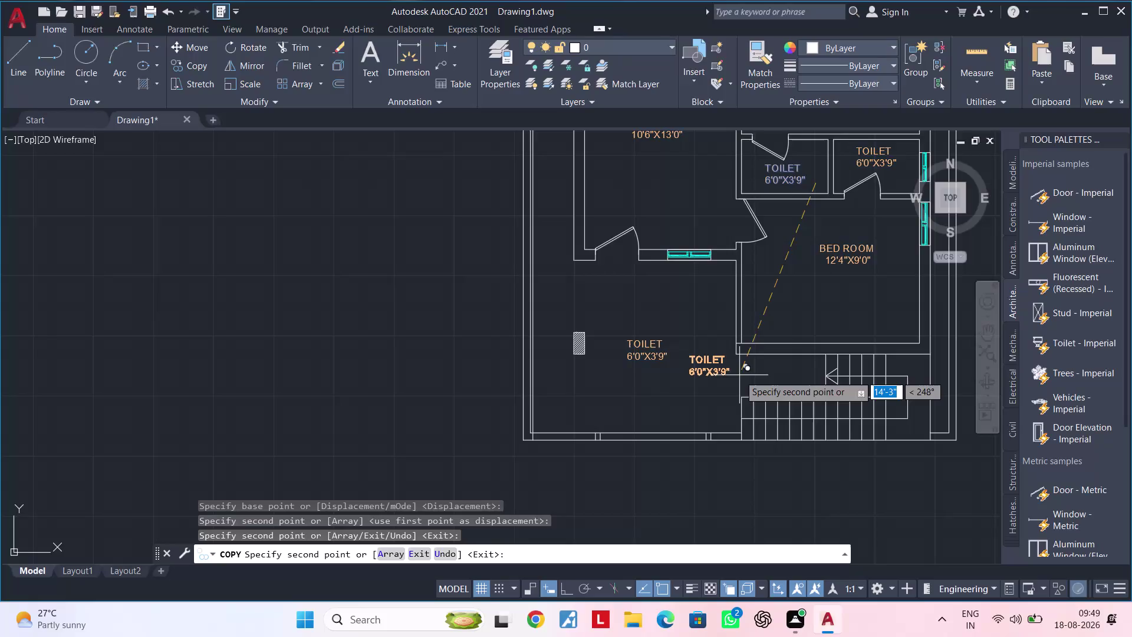
Place the copied TOILET label near the bottom wall of the plan.
scroll(up, 3)
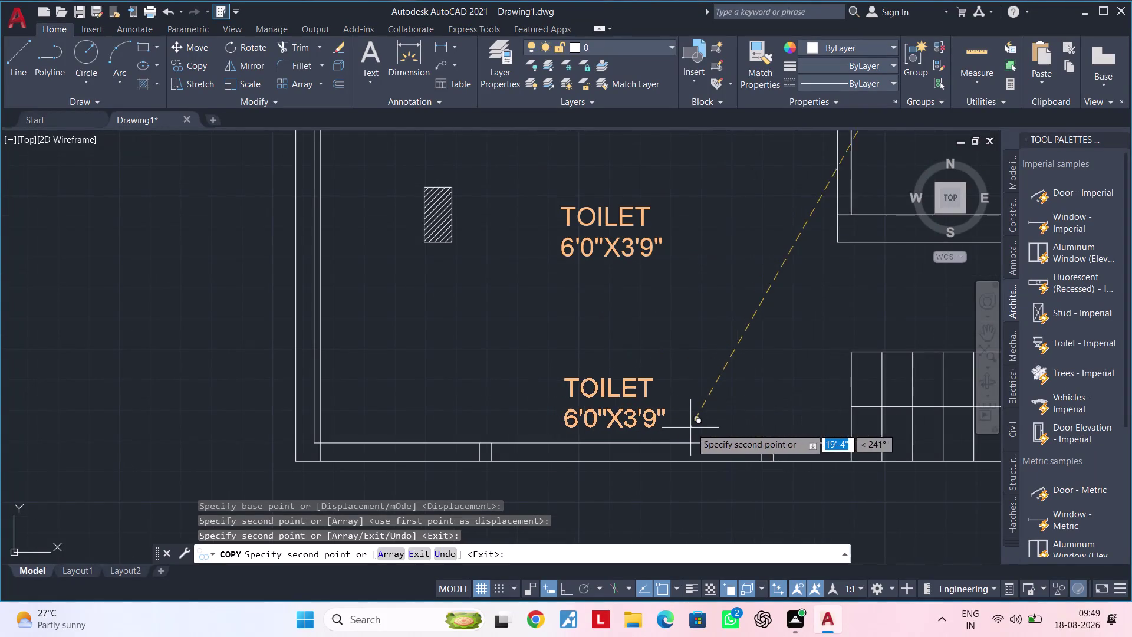
double_click(707, 463)
key(Escape)
key(Escape)
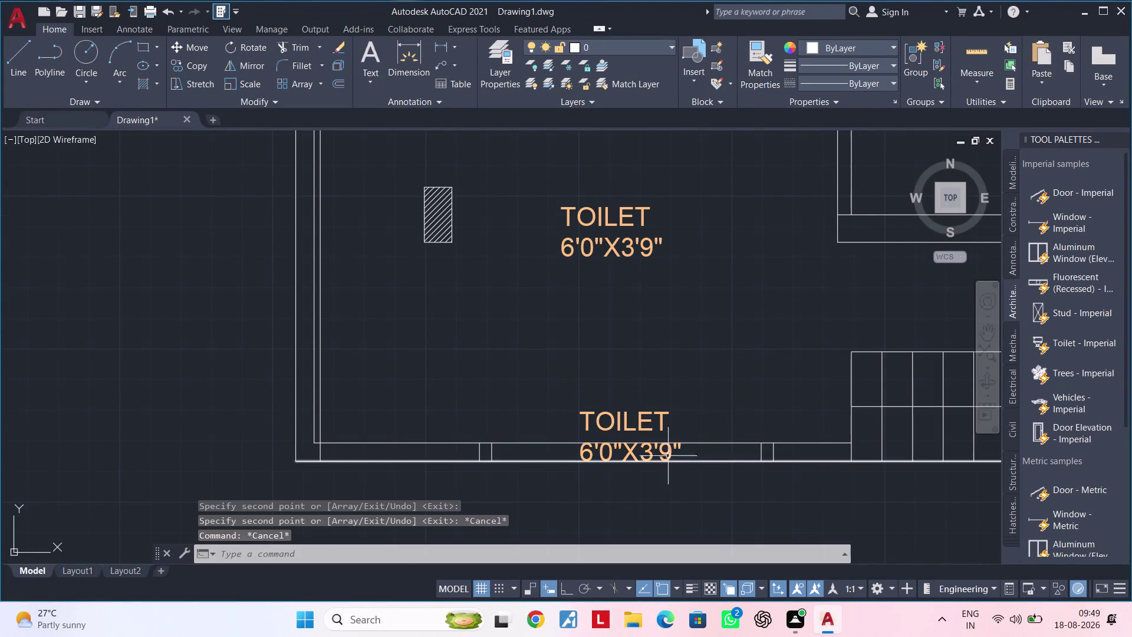
Retype the first copied TOILET label as GATE.
double_click(667, 451)
click(688, 449)
key(BackSpace)
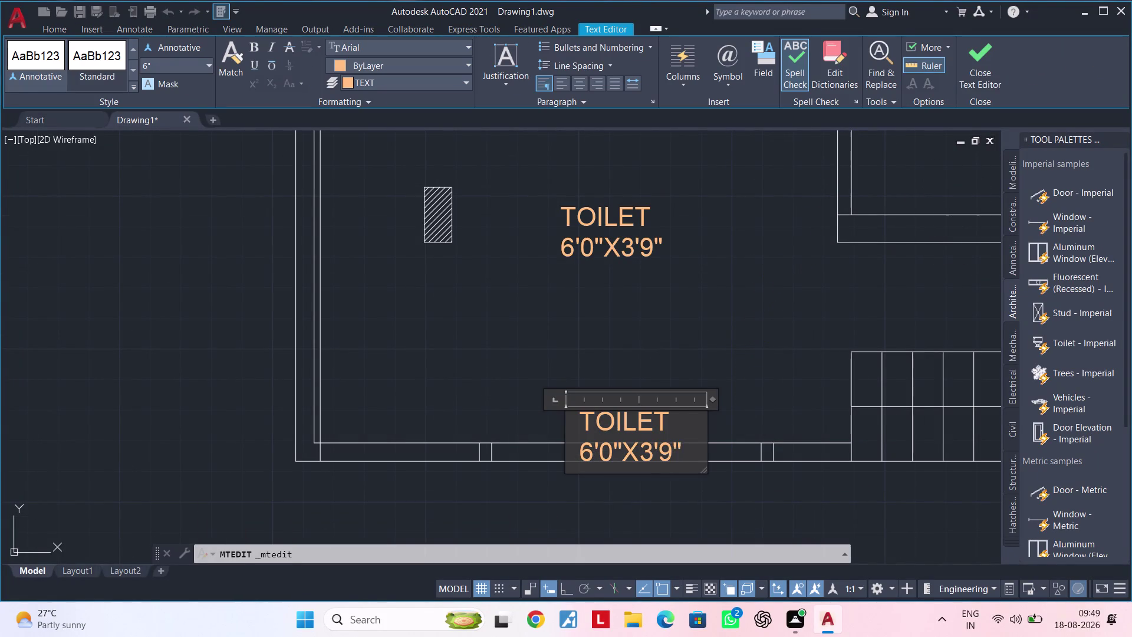
key(BackSpace)
key(BackSpace)
key(BackSpace)
key(BackSpace)
key(BackSpace)
key(BackSpace)
key(BackSpace)
key(BackSpace)
key(BackSpace)
key(BackSpace)
key(BackSpace)
key(BackSpace)
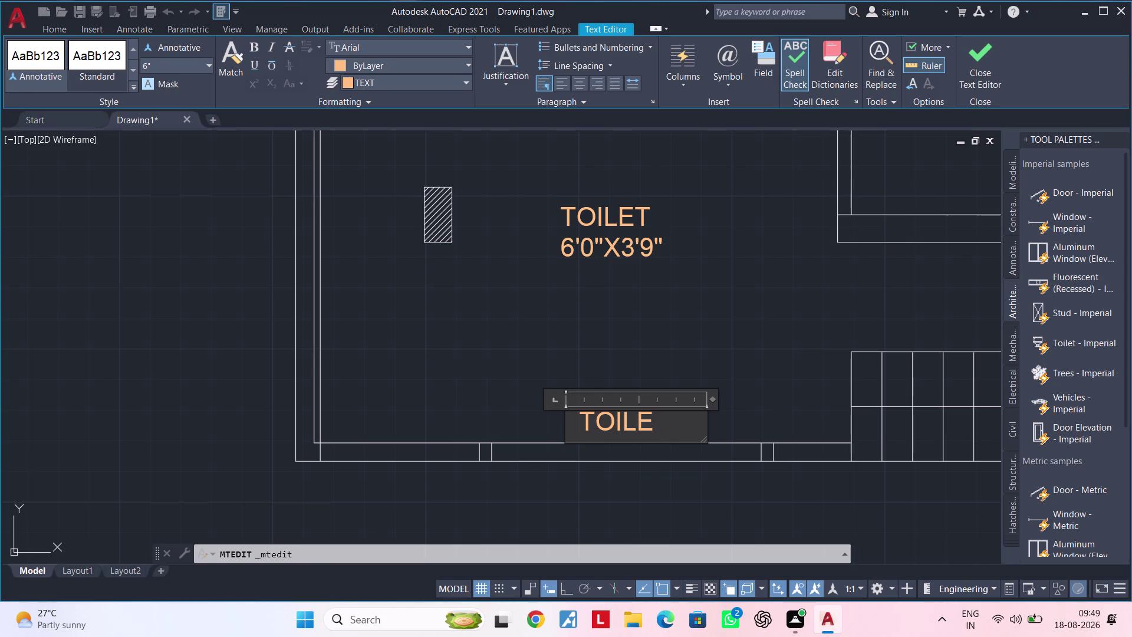
key(BackSpace)
key(BackSpace)
key(BackSpace)
key(BackSpace)
key(BackSpace)
text(G)
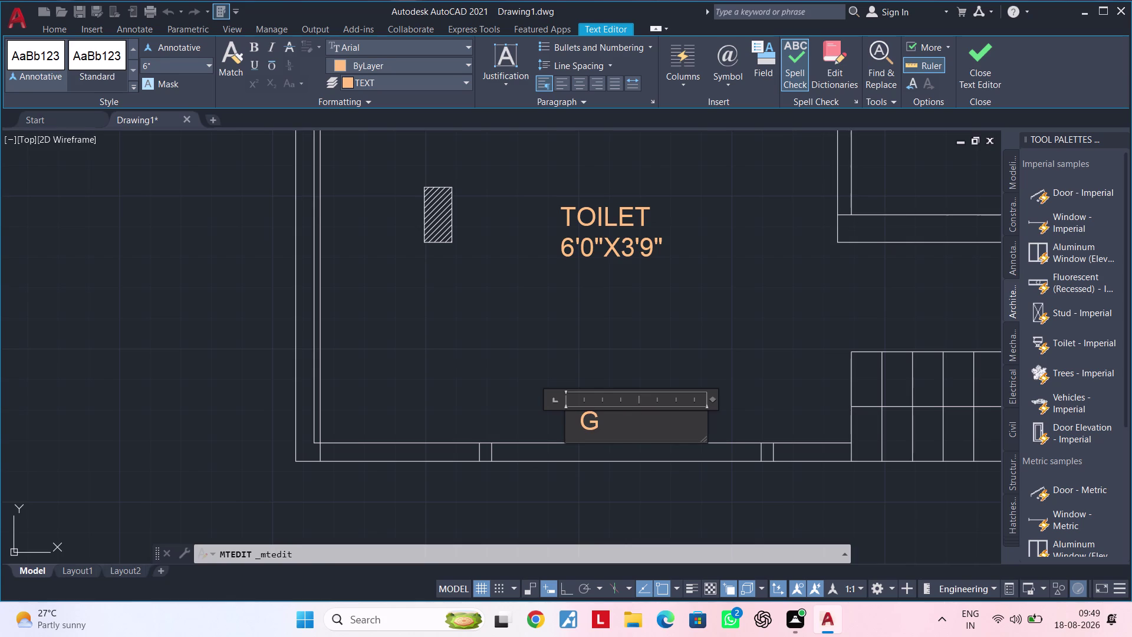
text(ATE)
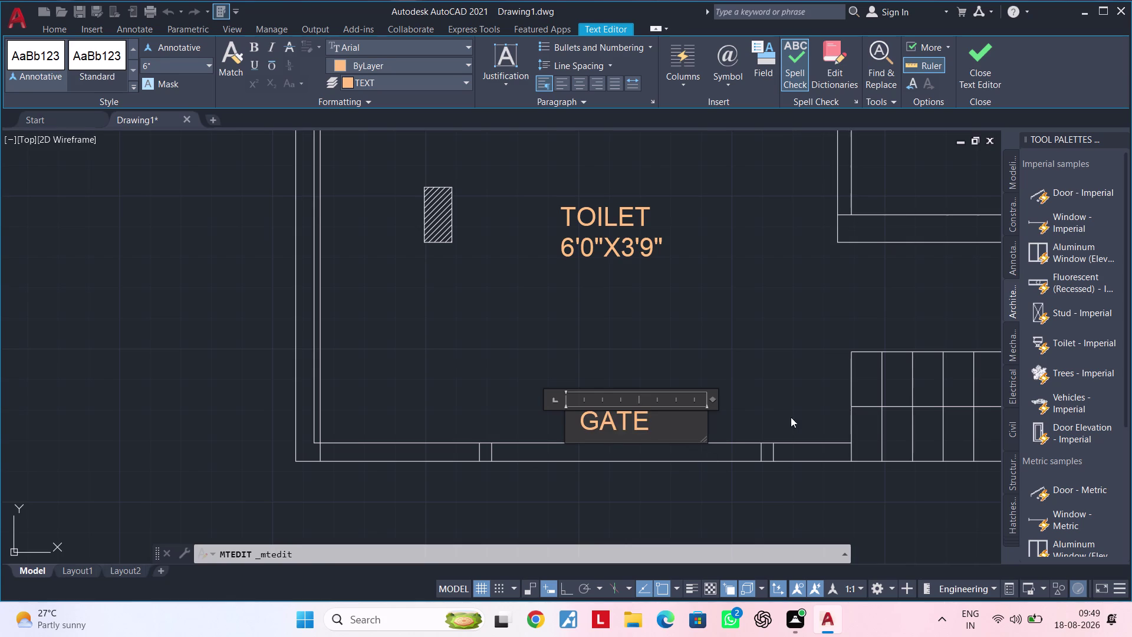
click(780, 379)
Retype the other copied label as PARKING with a second line 10'6"X13'0".
scroll(down, 3)
middle_drag(733, 360, 723, 442)
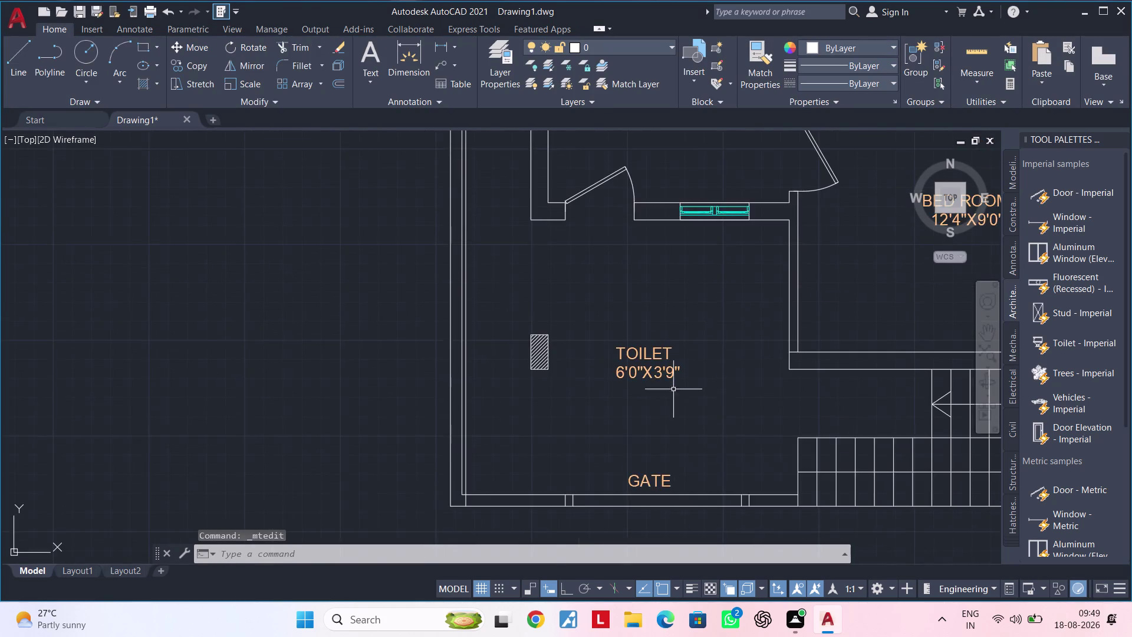
scroll(up, 3)
double_click(675, 365)
click(697, 356)
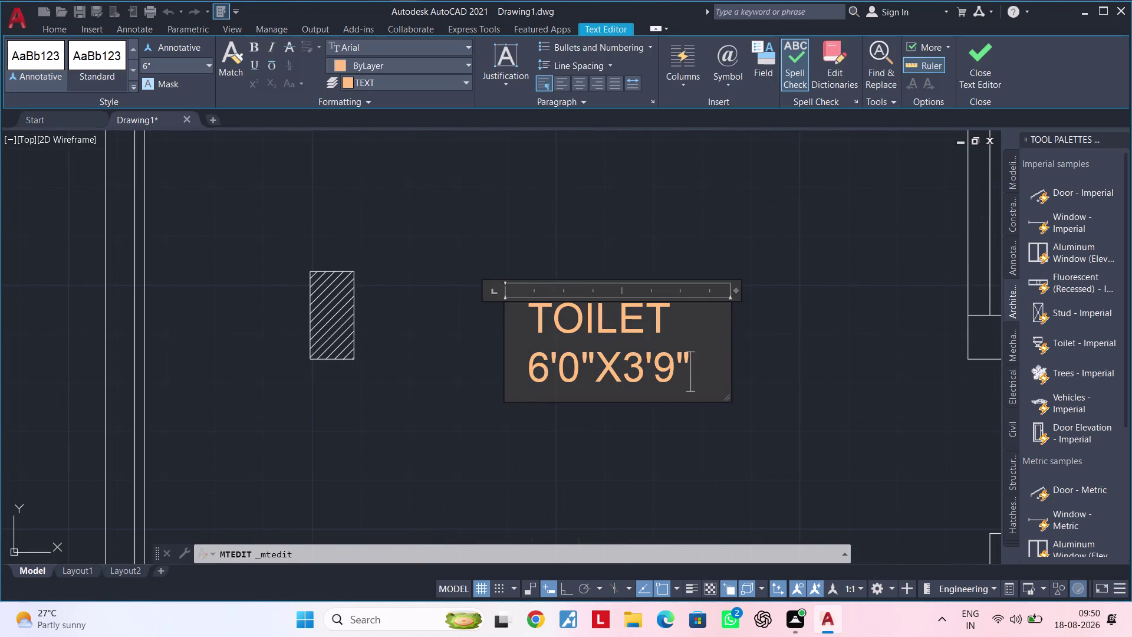
key(BackSpace)
key(BackSpace)
key(BackSpace)
key(BackSpace)
key(BackSpace)
key(BackSpace)
key(BackSpace)
key(BackSpace)
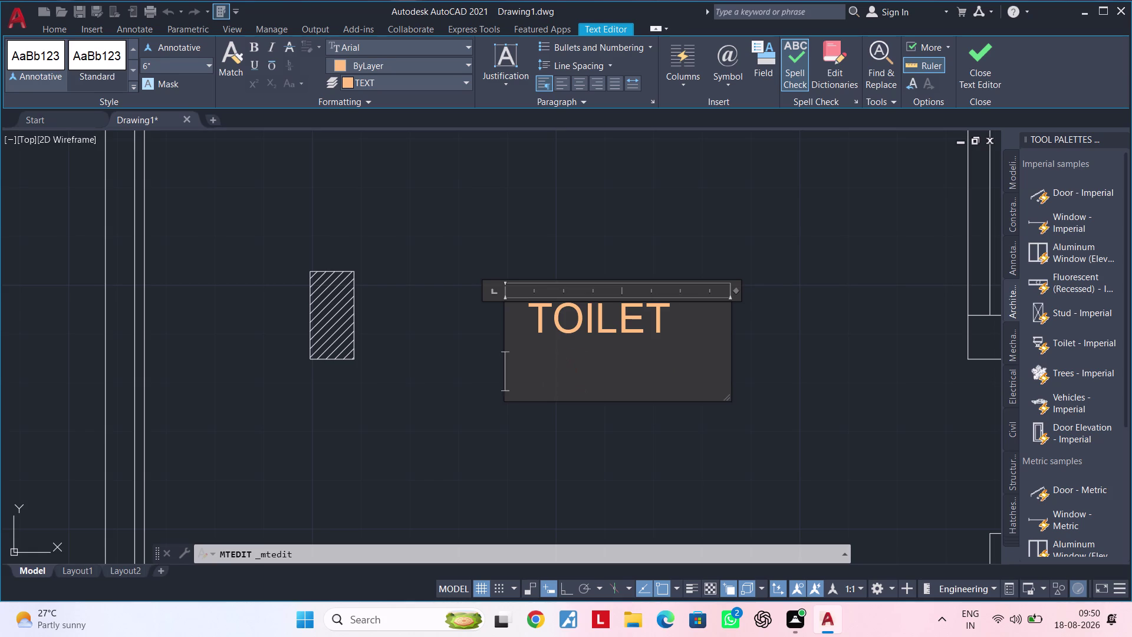
key(BackSpace)
key(BackSpace)
key(BackSpace)
key(BackSpace)
key(BackSpace)
key(BackSpace)
key(BackSpace)
key(BackSpace)
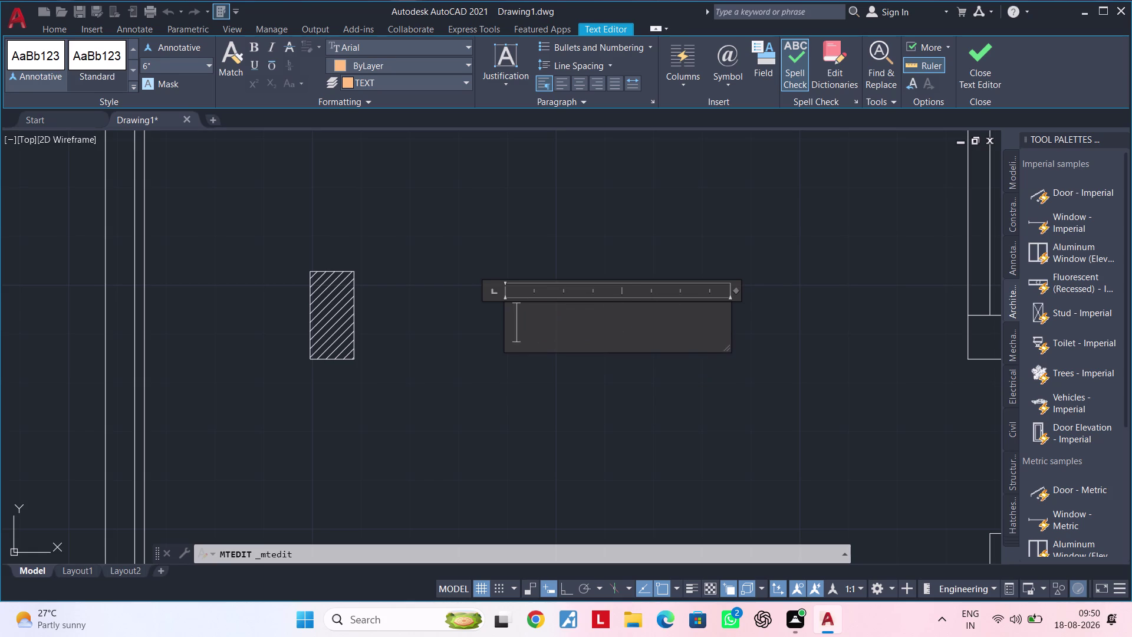
text(PARKI)
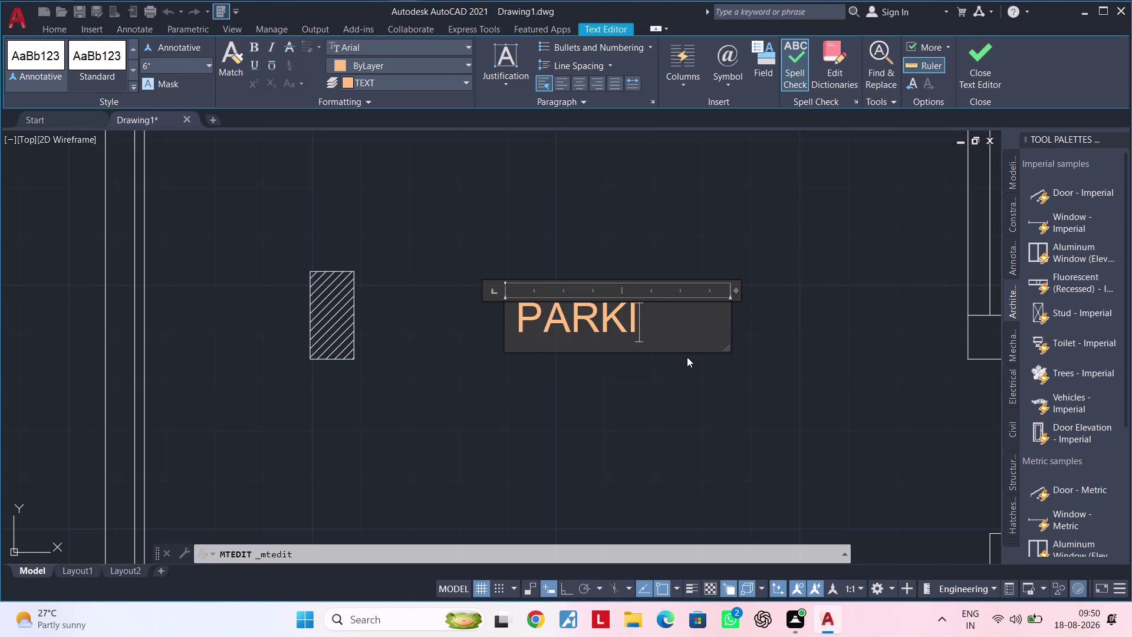
text(N)
key(g)
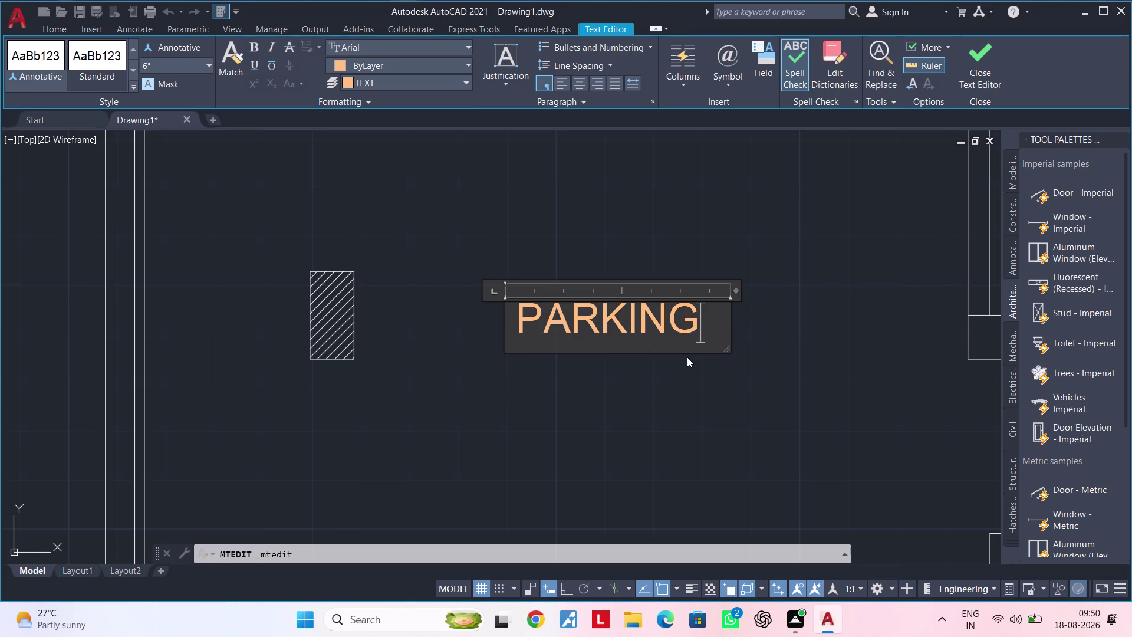
key(Return)
text(1)
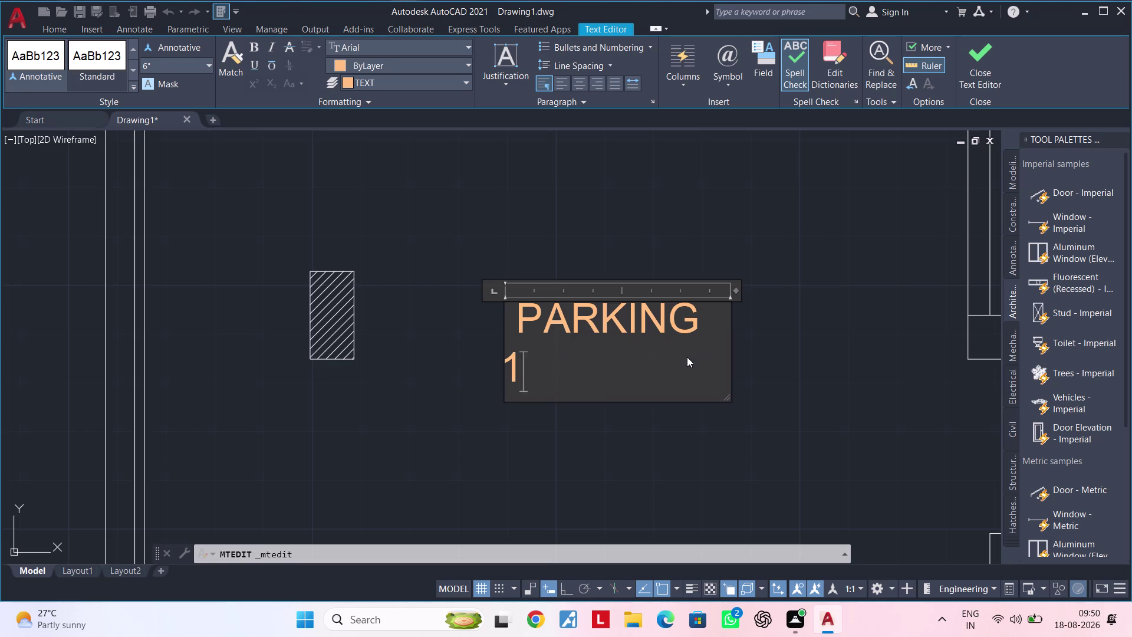
text(0'6")
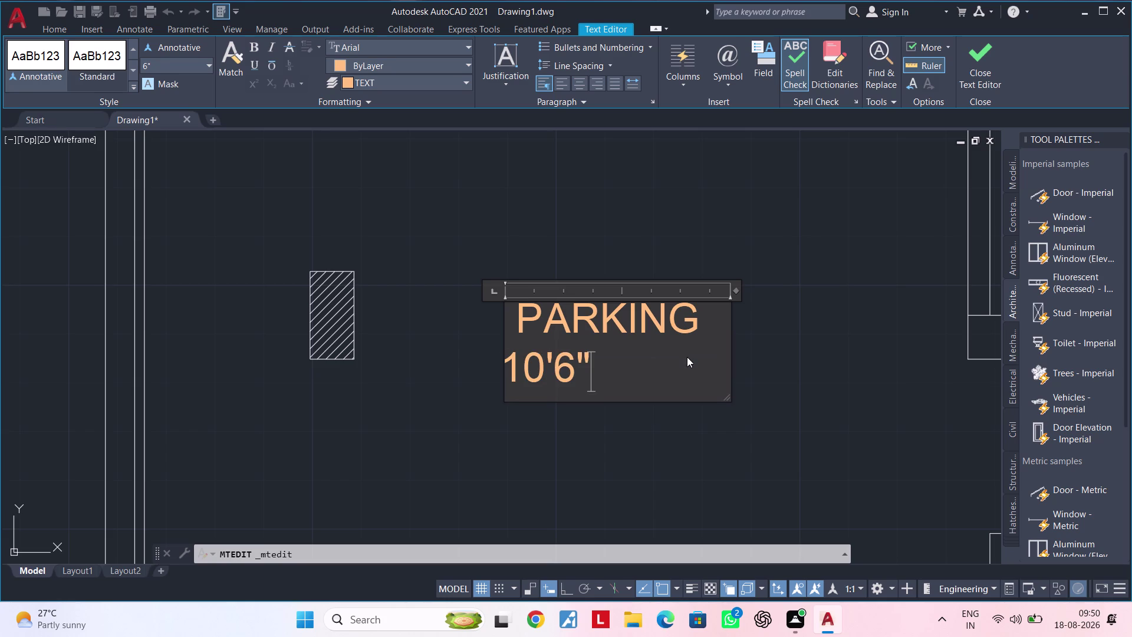
text(X)
text(13)
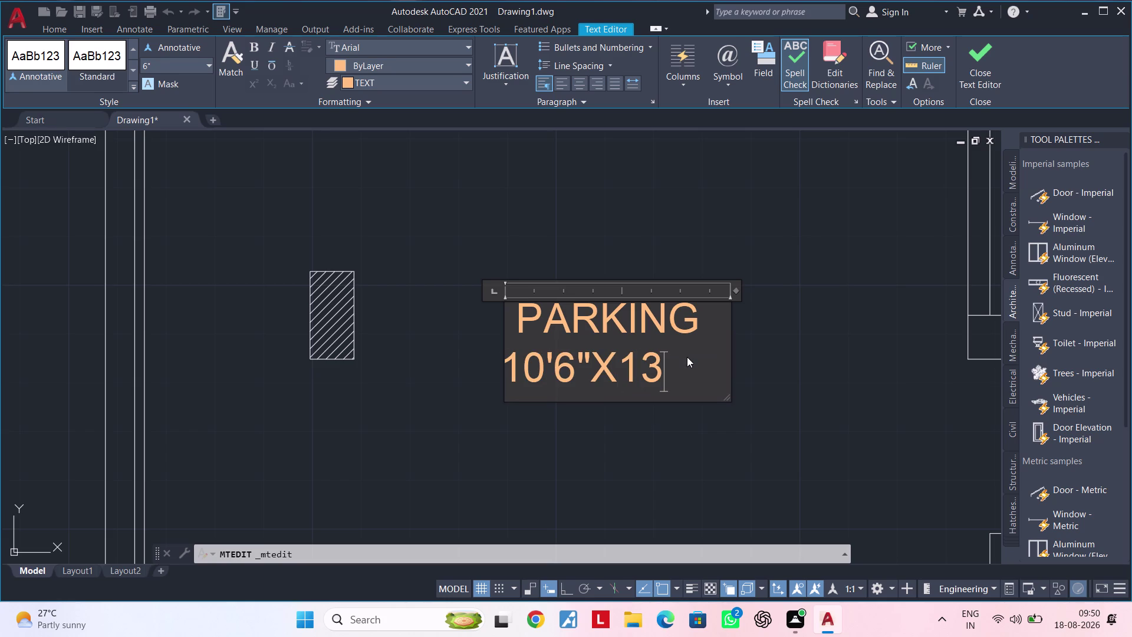
text('0")
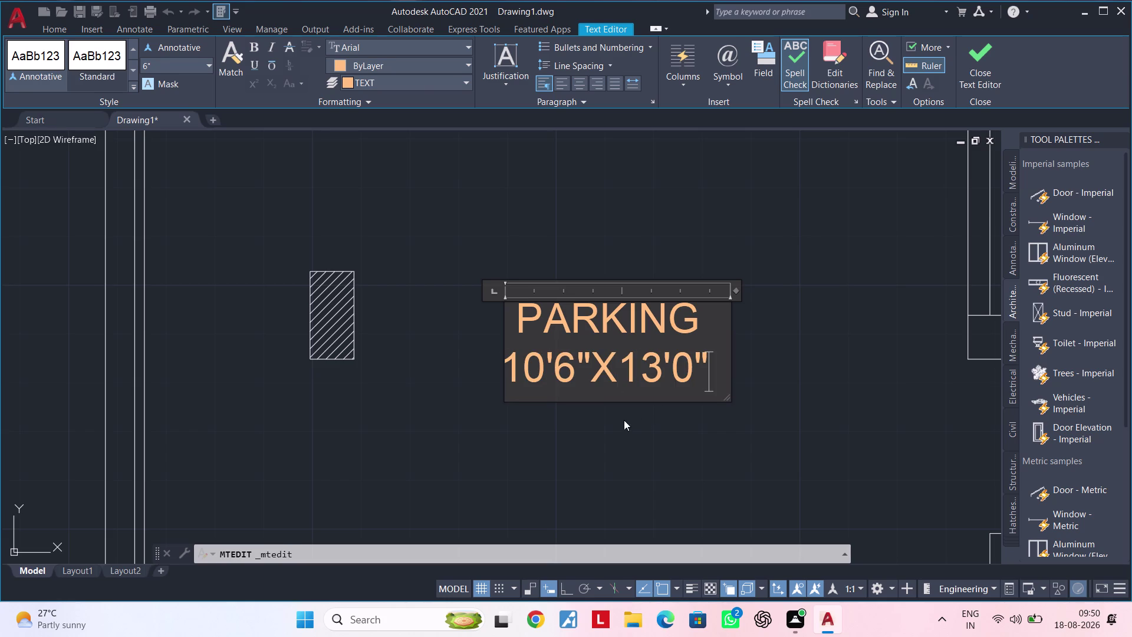
click(620, 429)
scroll(down, 3)
middle_drag(655, 367, 683, 395)
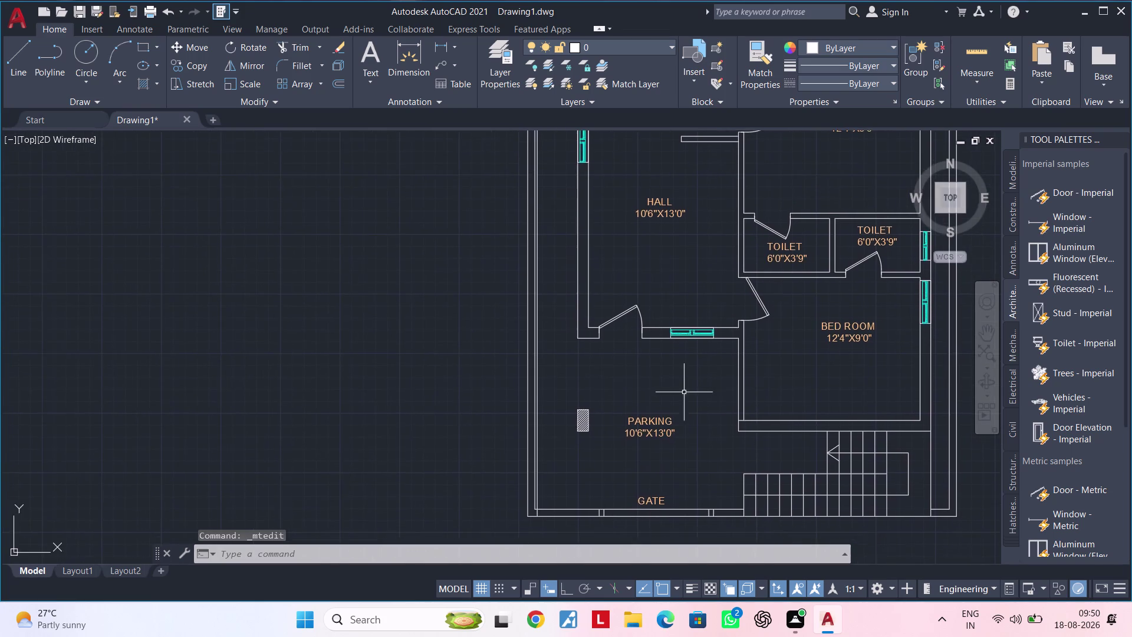
Copy the DINING room label to a spot above the top wall of the plan.
middle_drag(682, 375, 662, 434)
scroll(up, 3)
scroll(down, 3)
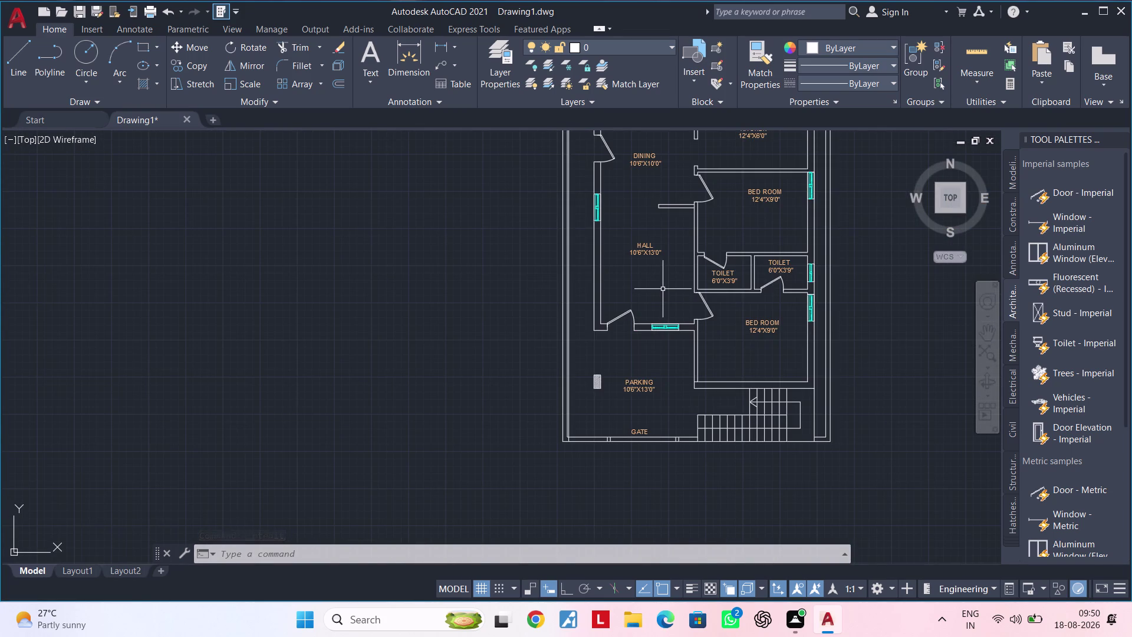
middle_drag(663, 306, 656, 449)
scroll(up, 3)
click(639, 279)
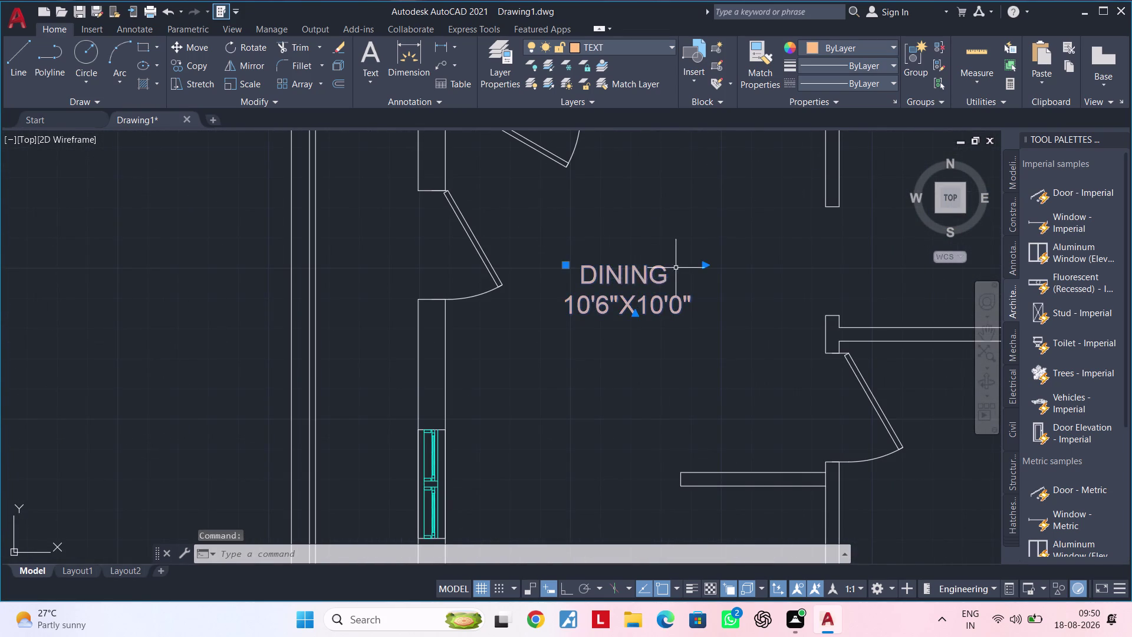
middle_drag(675, 279, 608, 424)
key(c)
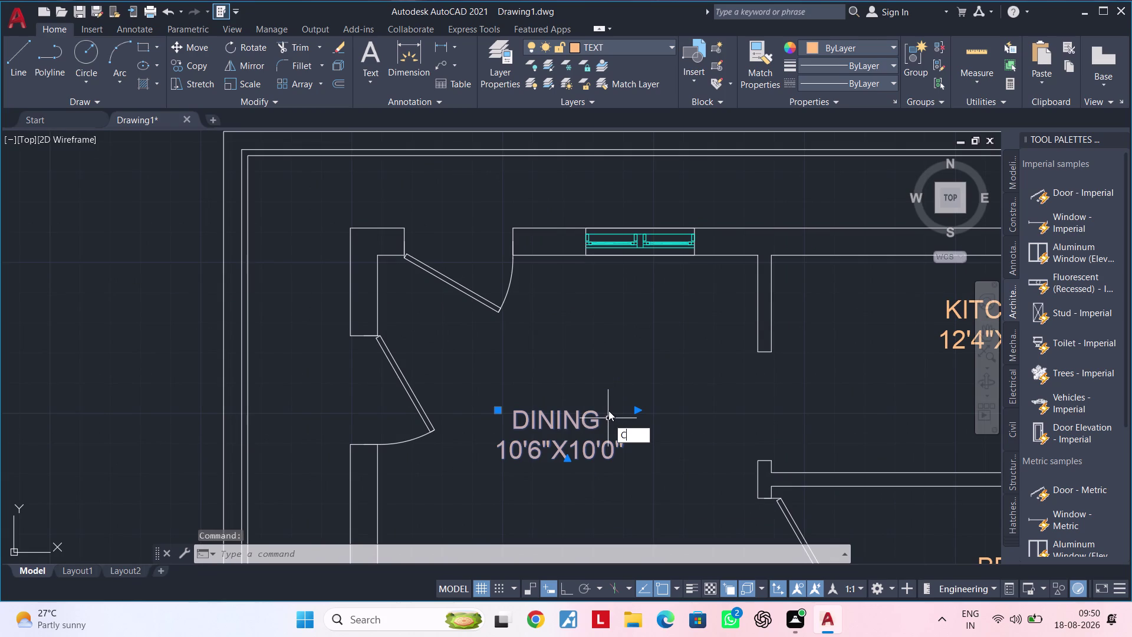
key(o)
key(space)
click(553, 423)
middle_drag(665, 319, 646, 366)
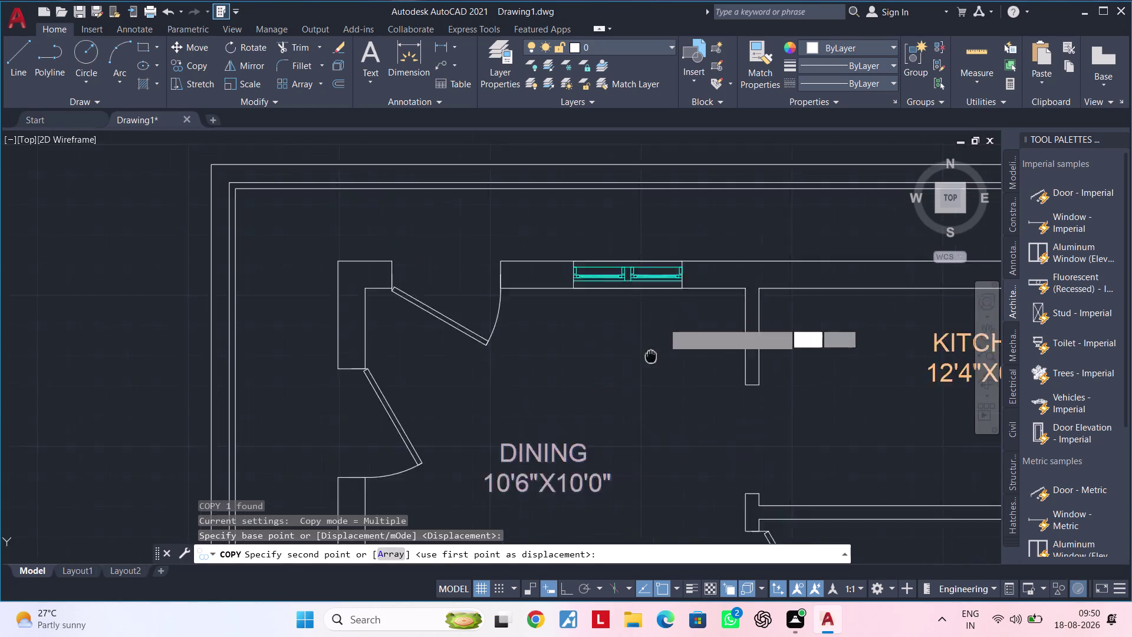
middle_drag(647, 365, 625, 417)
scroll(up, 3)
scroll(down, 3)
middle_drag(760, 279, 568, 289)
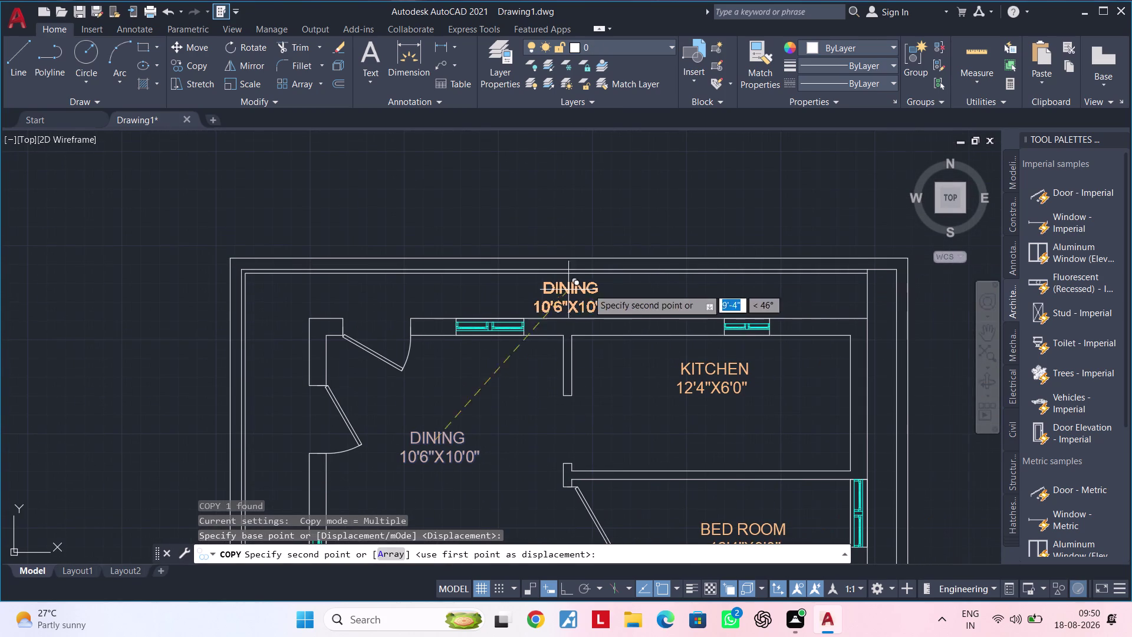
scroll(up, 3)
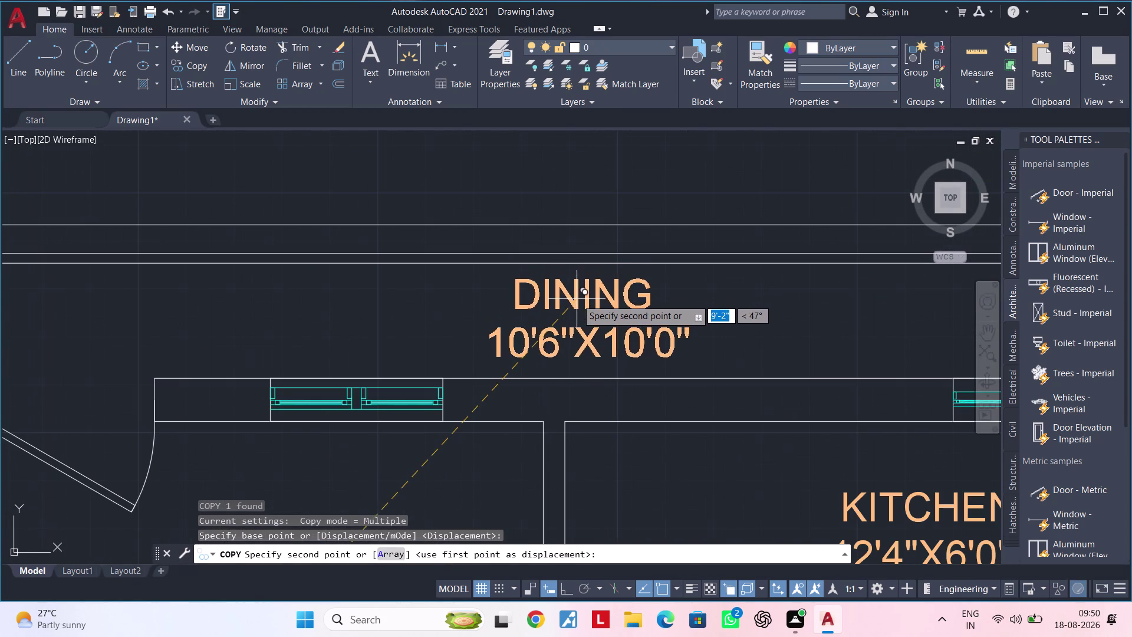
click(577, 299)
key(Escape)
key(Escape)
Open the copied label, erase its dimension line and widen its text box.
double_click(671, 342)
click(710, 340)
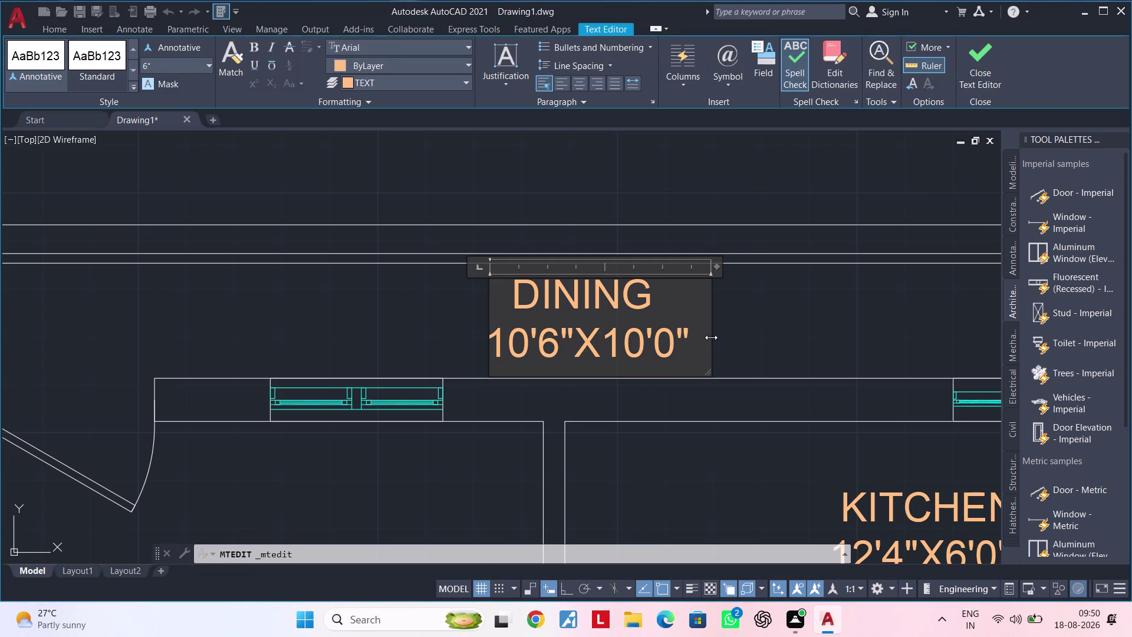
click(712, 338)
drag(746, 334, 765, 333)
click(765, 333)
click(683, 334)
double_click(698, 332)
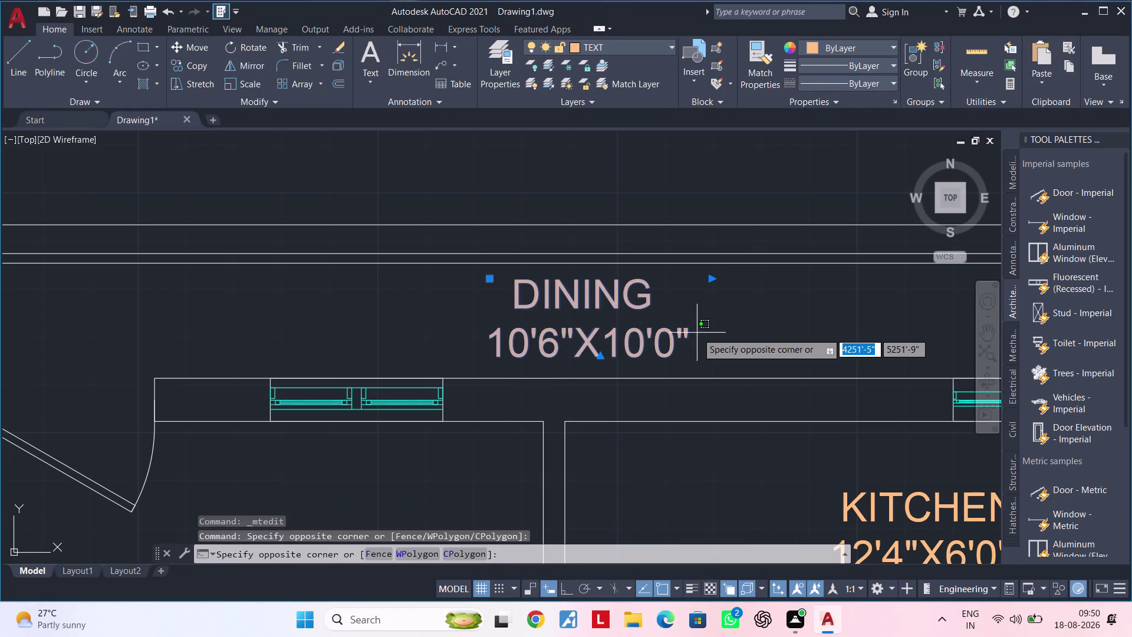
key(Escape)
key(Escape)
double_click(689, 334)
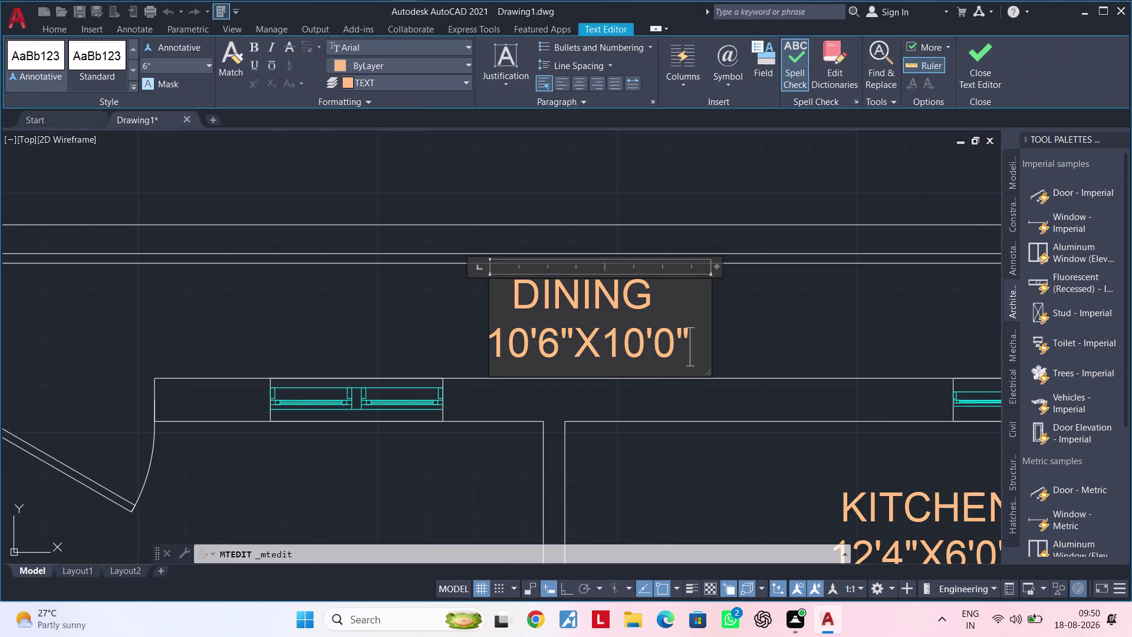
key(BackSpace)
key(BackSpace)
key(BackSpace)
key(BackSpace)
key(BackSpace)
key(BackSpace)
key(BackSpace)
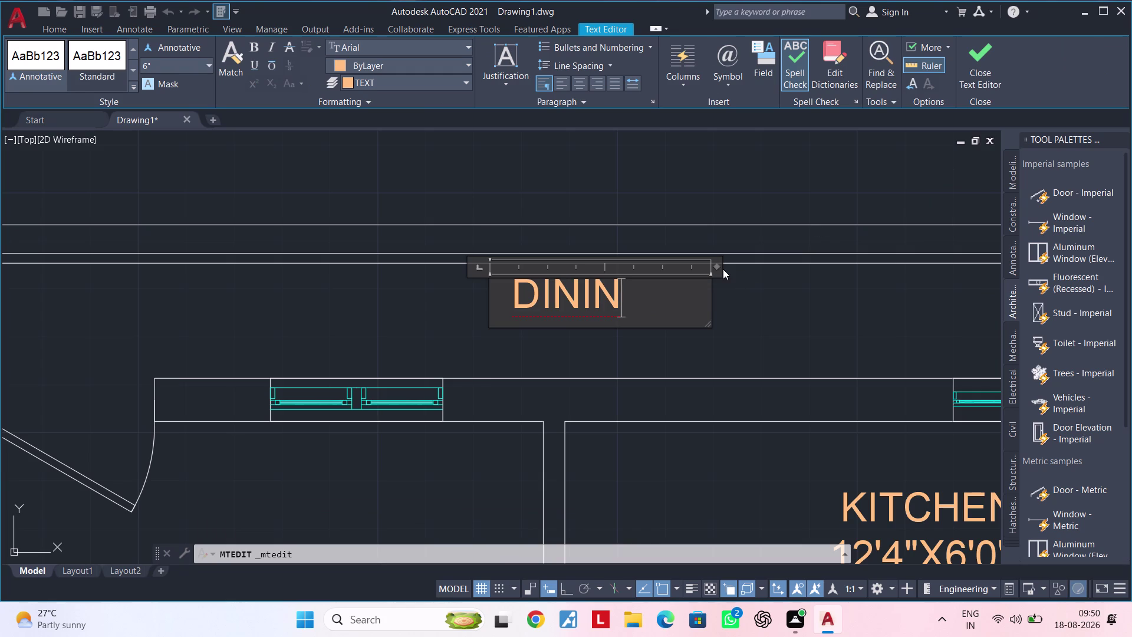
drag(718, 269, 726, 269)
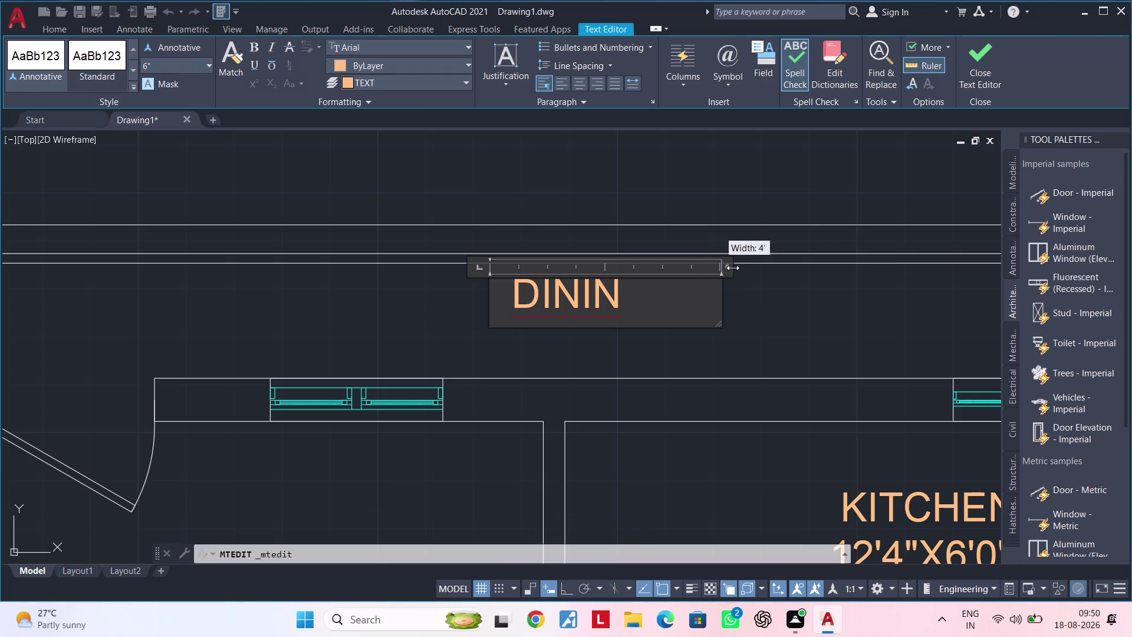
drag(725, 268, 924, 269)
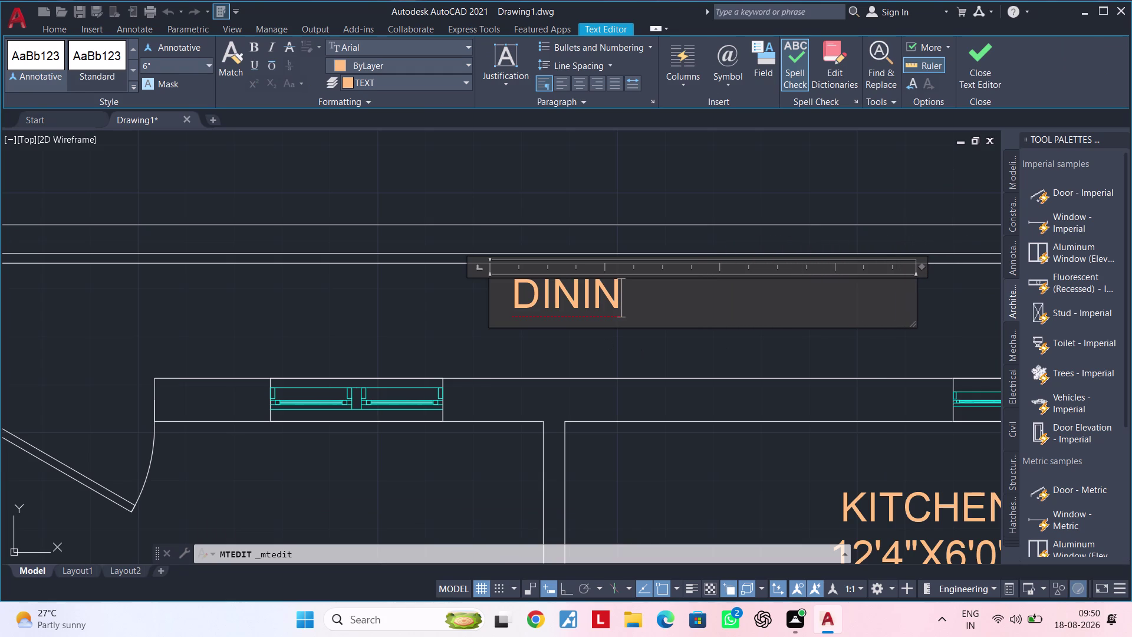
Replace the remaining label text with 2'2" BALOCONY.
click(643, 295)
key(BackSpace)
key(BackSpace)
key(BackSpace)
key(BackSpace)
key(BackSpace)
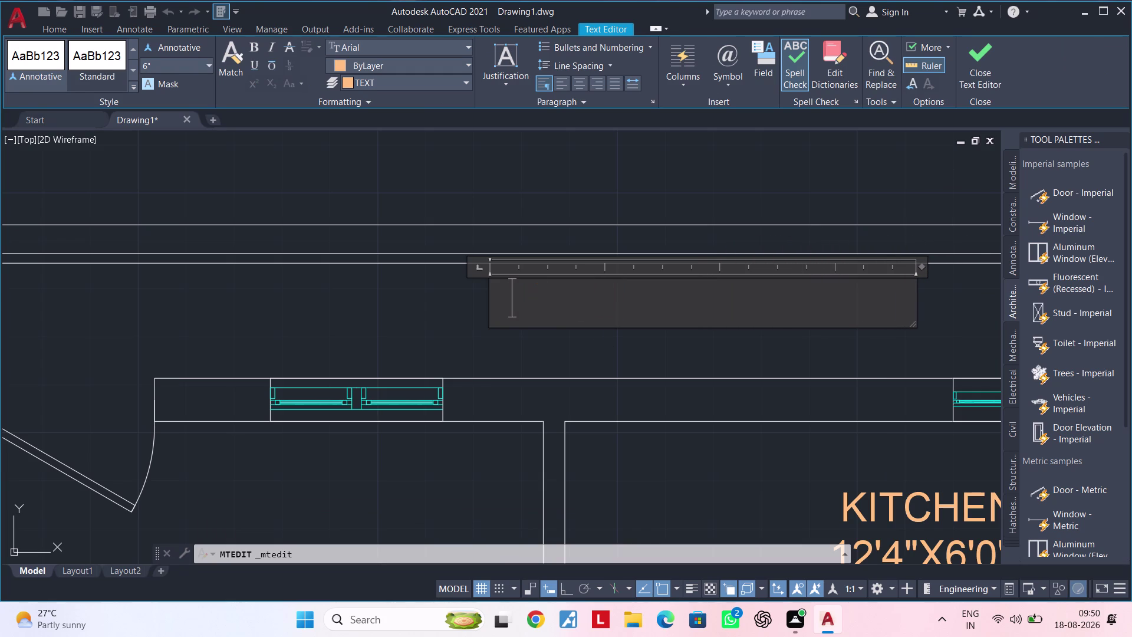
text(2)
text('2")
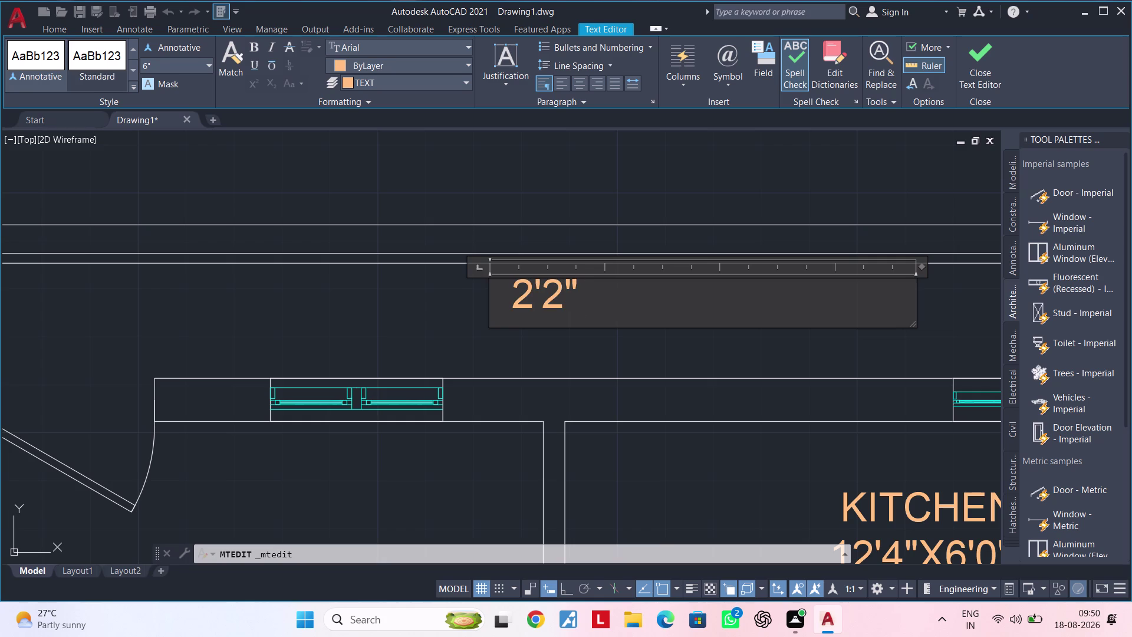
key(space)
key(b)
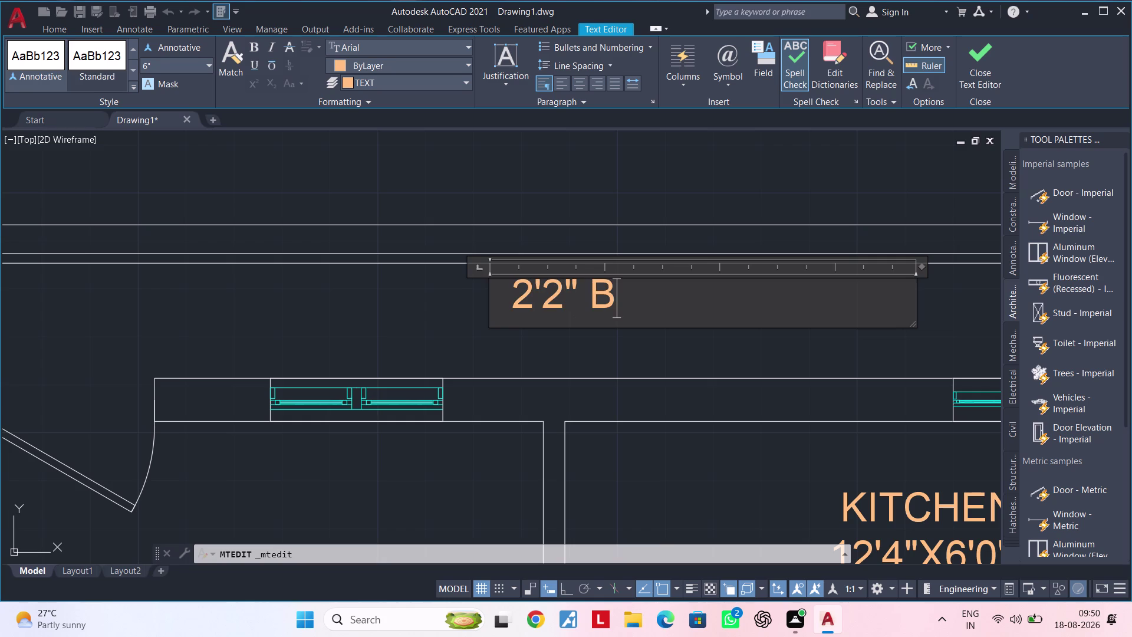
text(ALO)
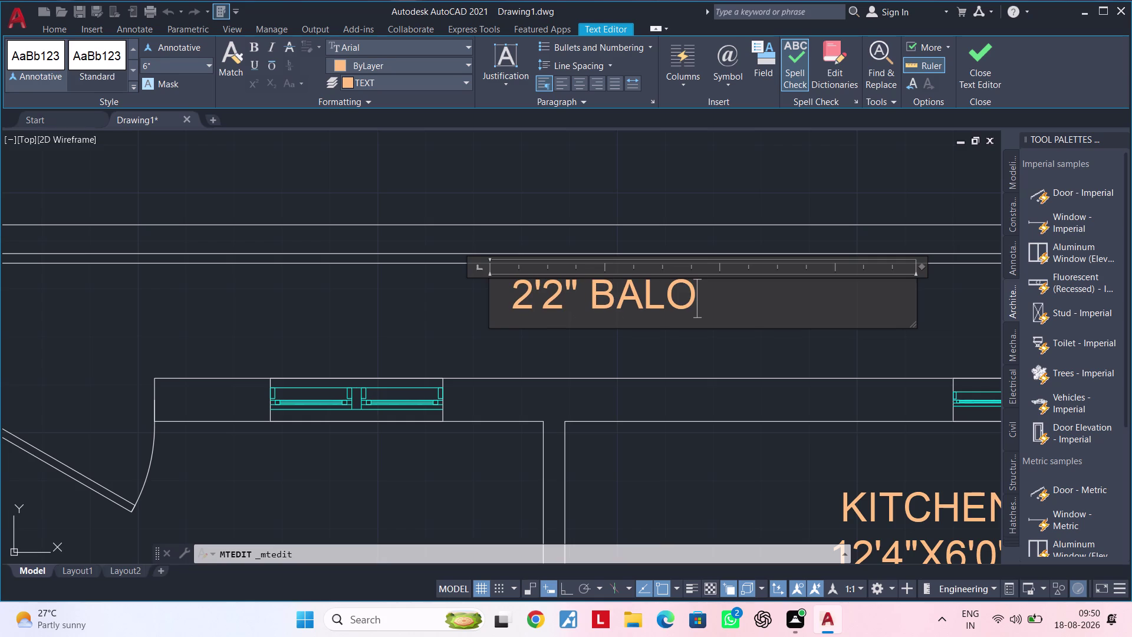
text(CO)
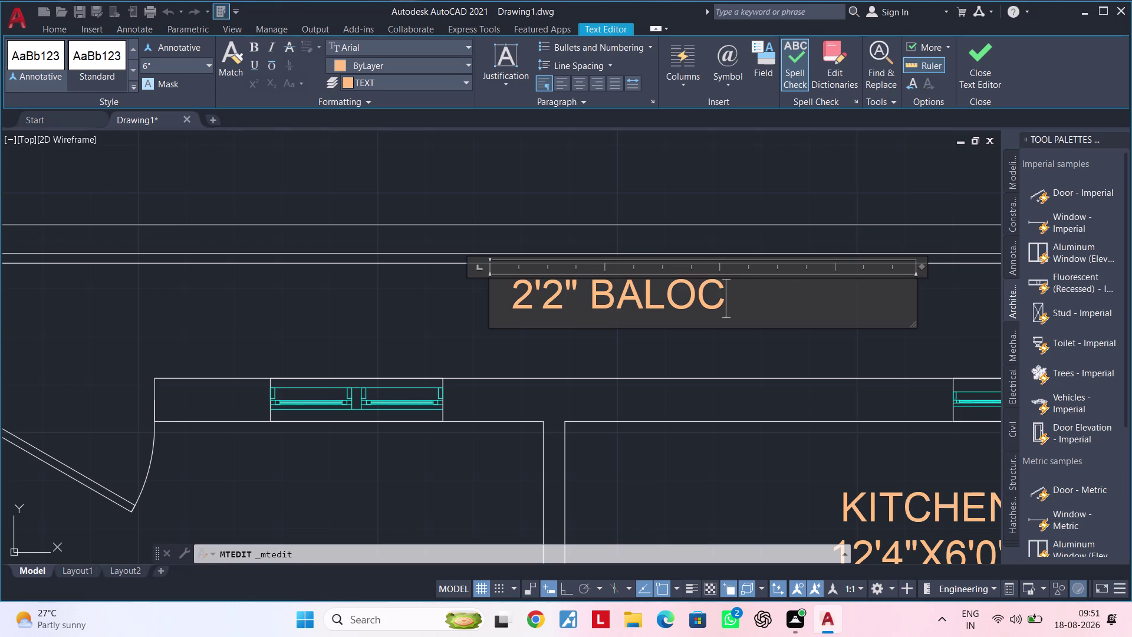
text(NY)
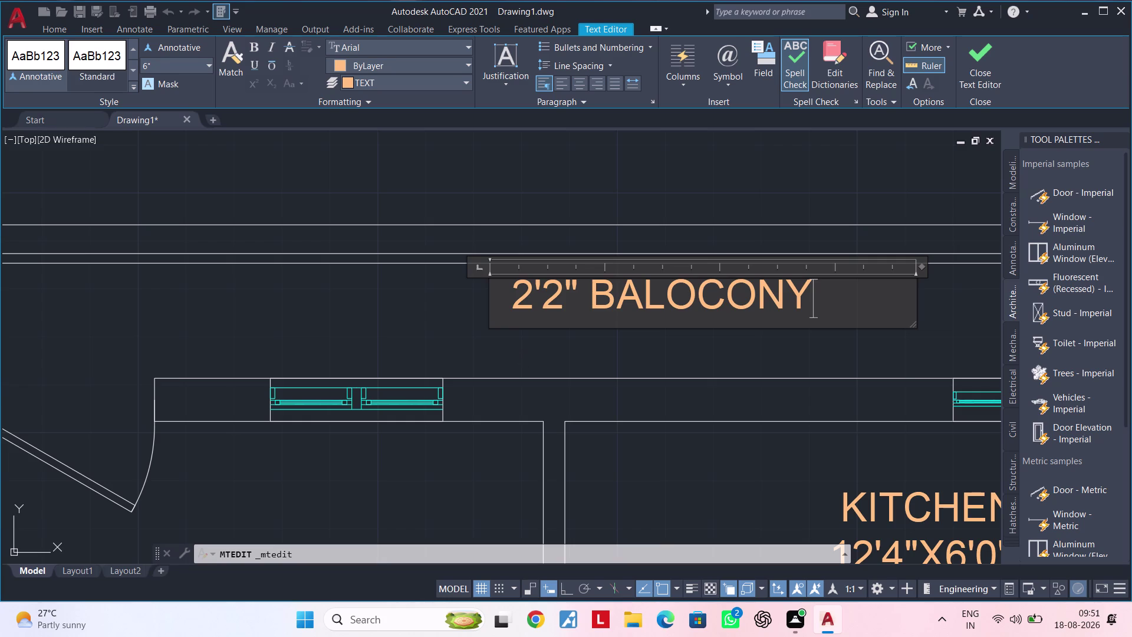
Delete the extra O so the label reads 2'2" BALCONY, then close the editor.
click(697, 295)
key(BackSpace)
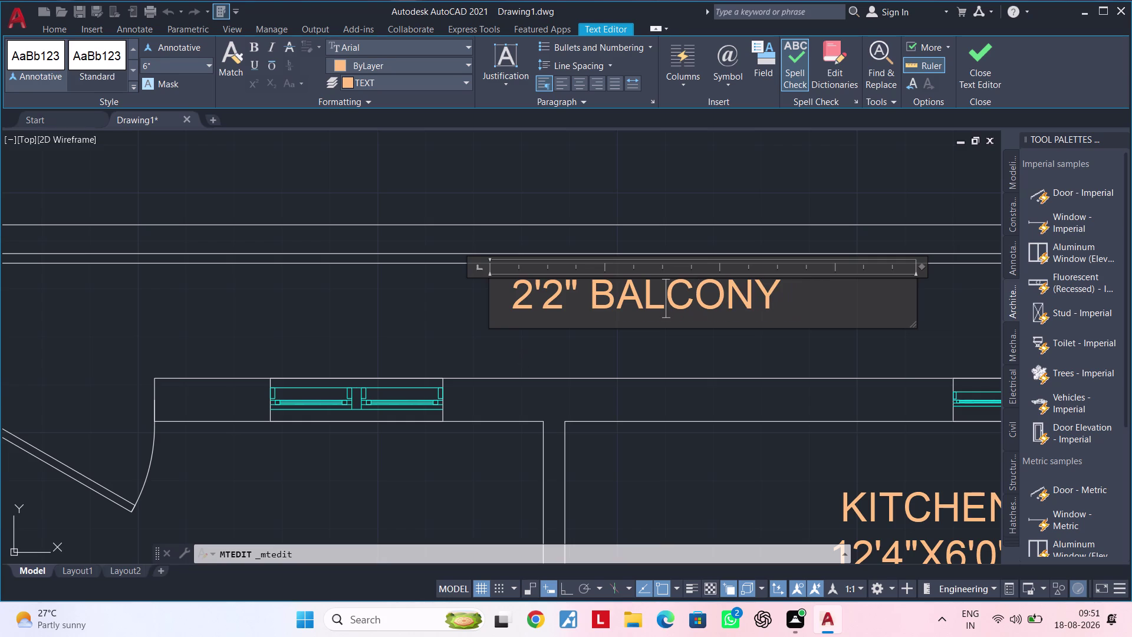
click(734, 350)
click(730, 297)
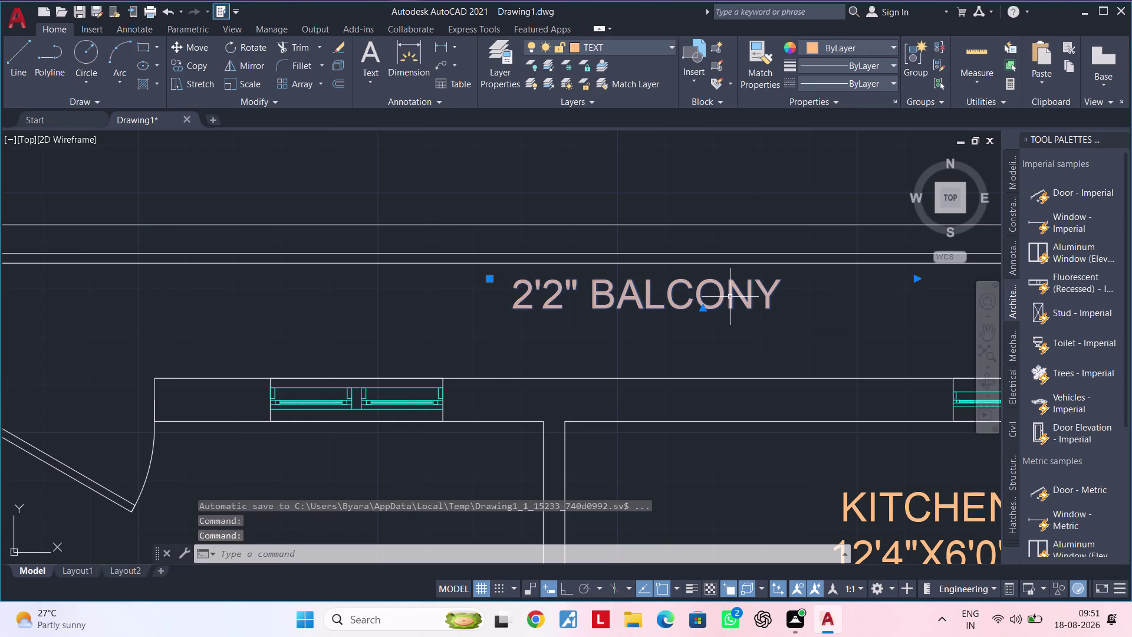
Move the 2'2" BALCONY label down to sit just above the top wall.
text(M)
key(space)
click(730, 297)
click(730, 327)
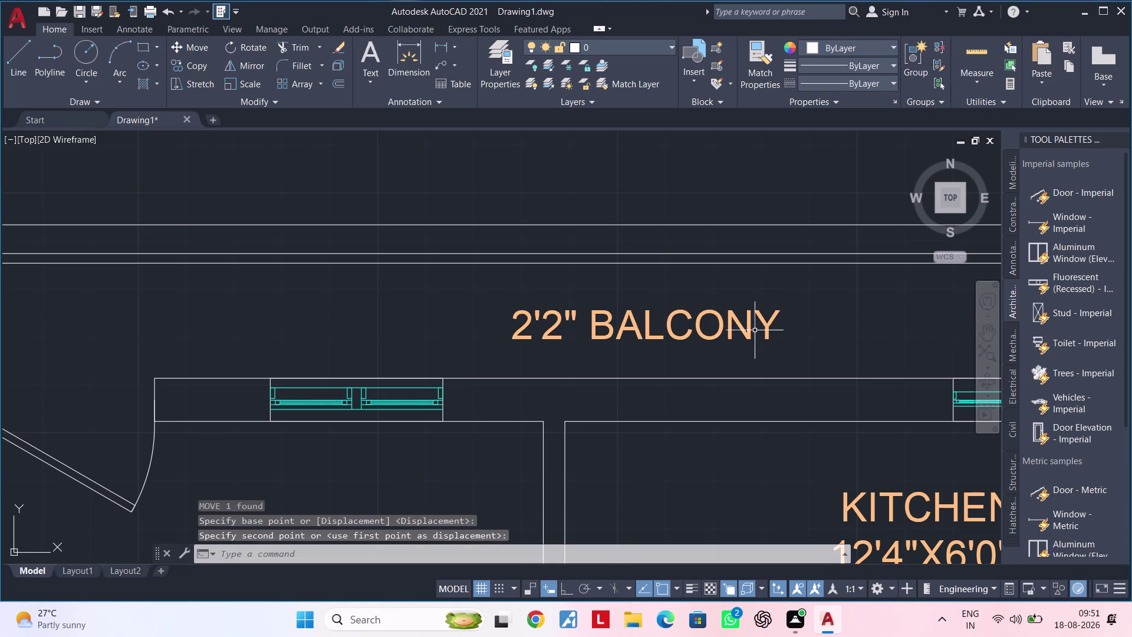
Copy the balcony label to the left side of the plan.
middle_drag(756, 331, 785, 294)
scroll(down, 3)
click(771, 292)
scroll(down, 3)
middle_drag(863, 314, 700, 301)
key(c)
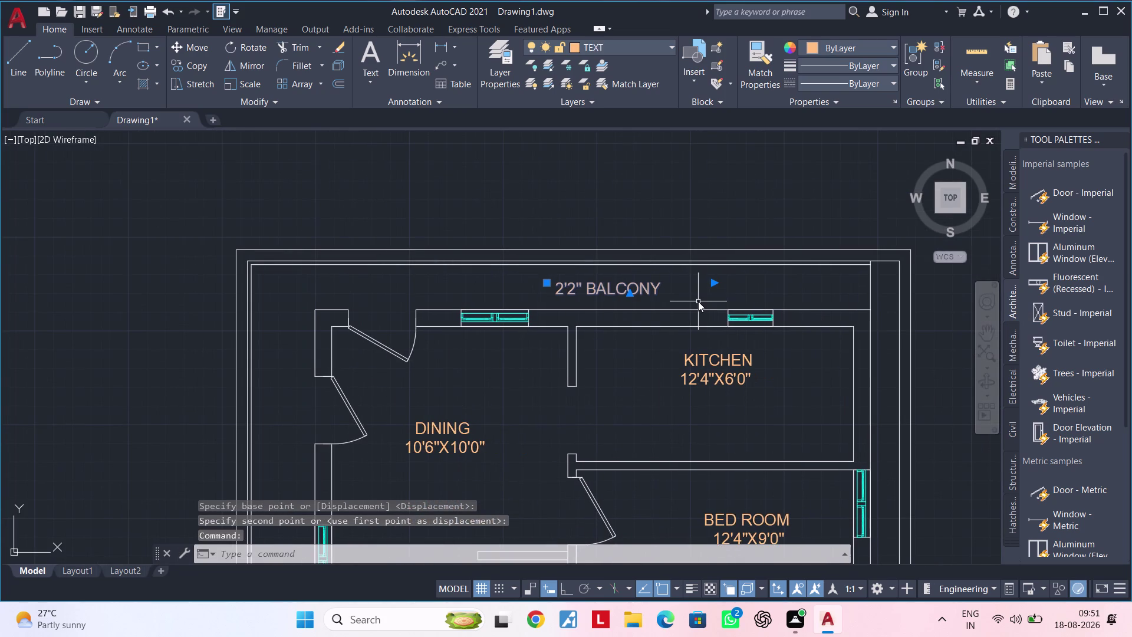
text(O)
key(space)
click(629, 294)
middle_drag(473, 319, 935, 242)
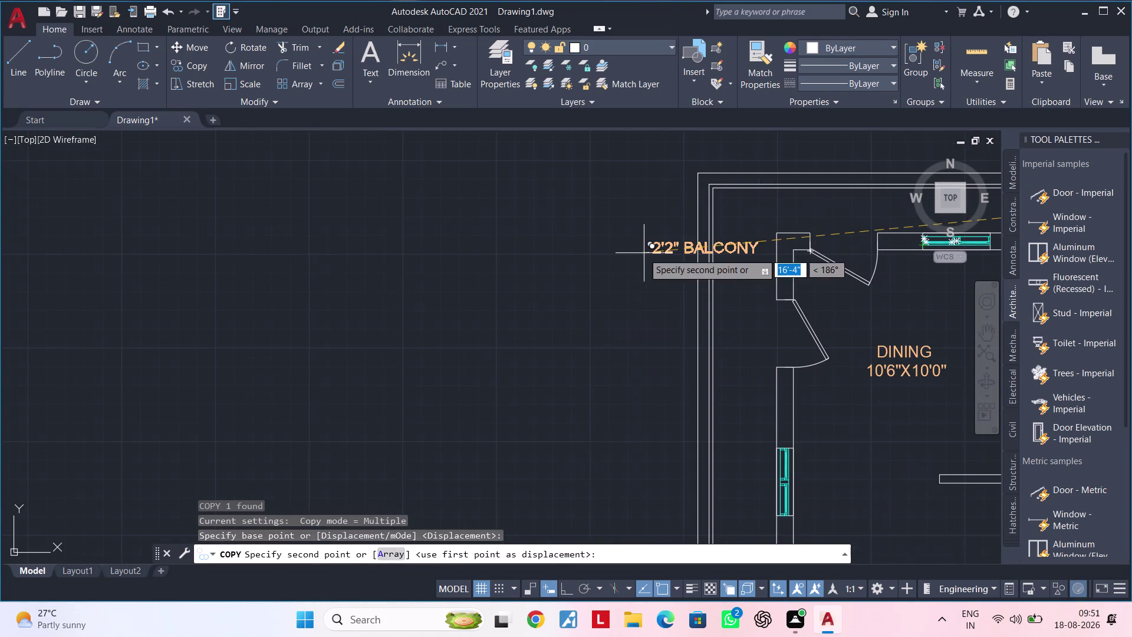
click(562, 253)
key(Escape)
key(Escape)
Rotate the copied balcony label 90° to vertical with Ortho on.
click(568, 225)
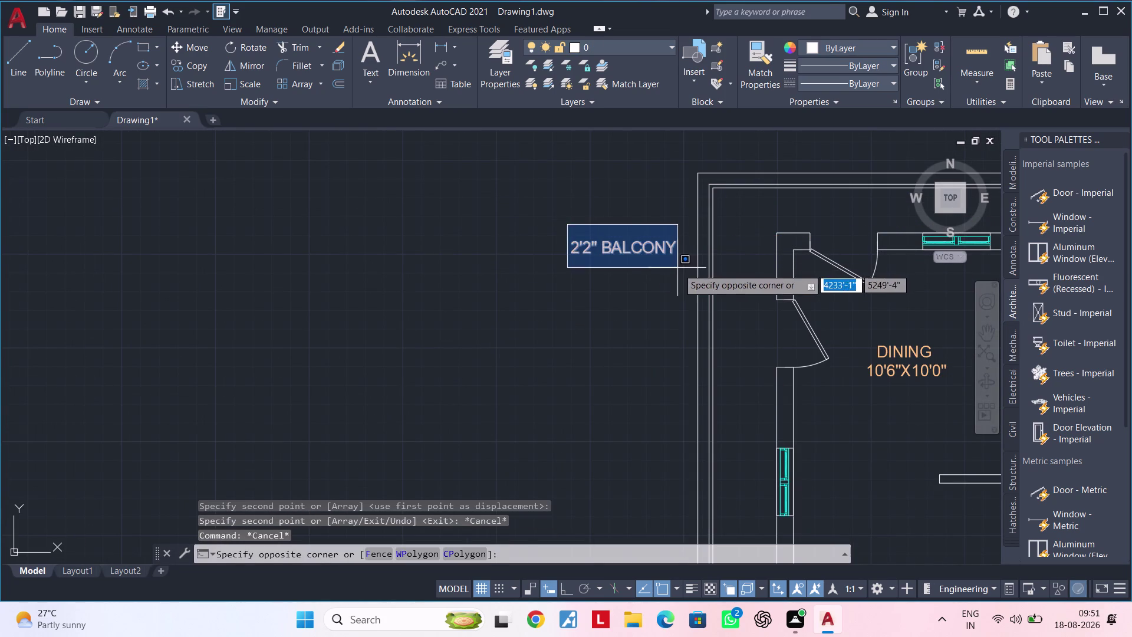
click(679, 268)
text(RO)
key(space)
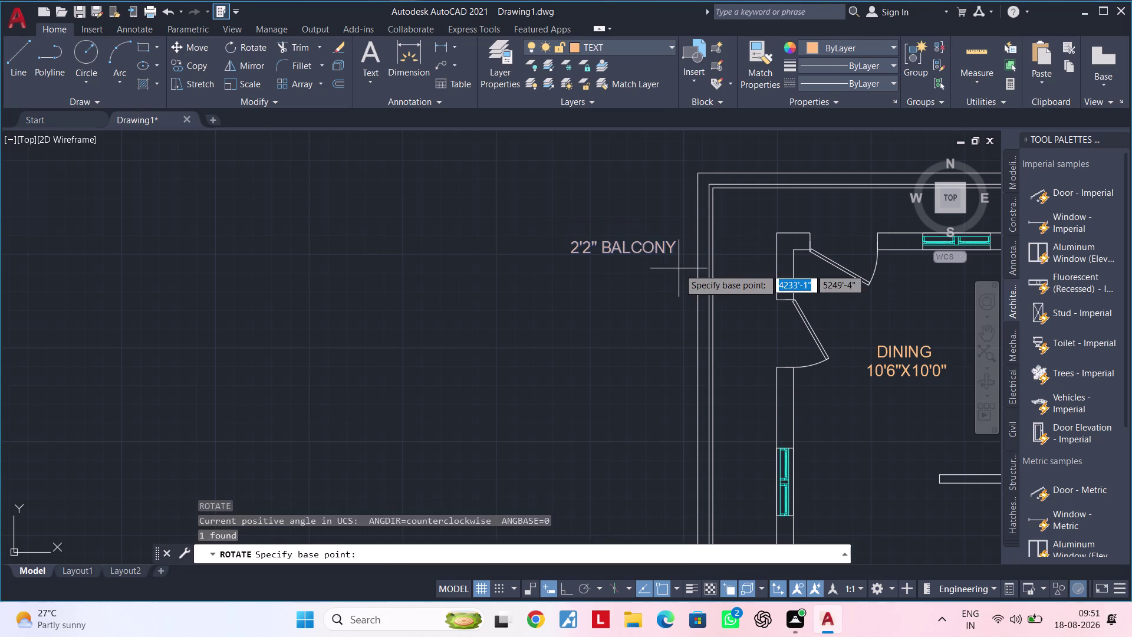
click(654, 233)
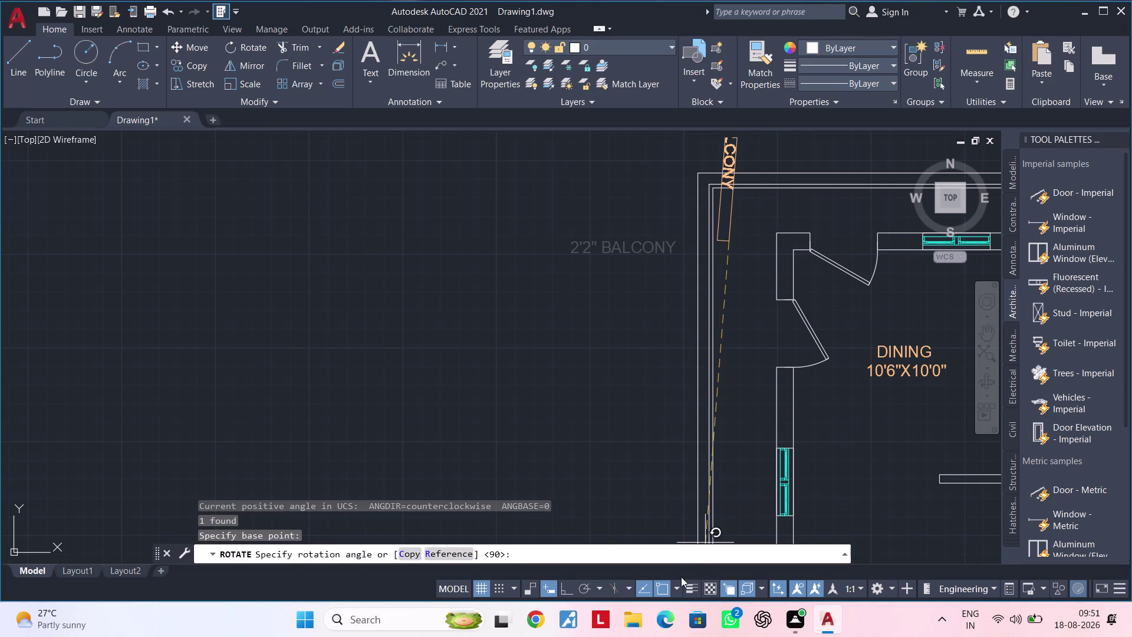
click(574, 588)
middle_drag(638, 359, 604, 463)
click(617, 439)
key(Escape)
key(Escape)
Select the vertical label and start moving it along the left boundary, Ortho off.
click(668, 149)
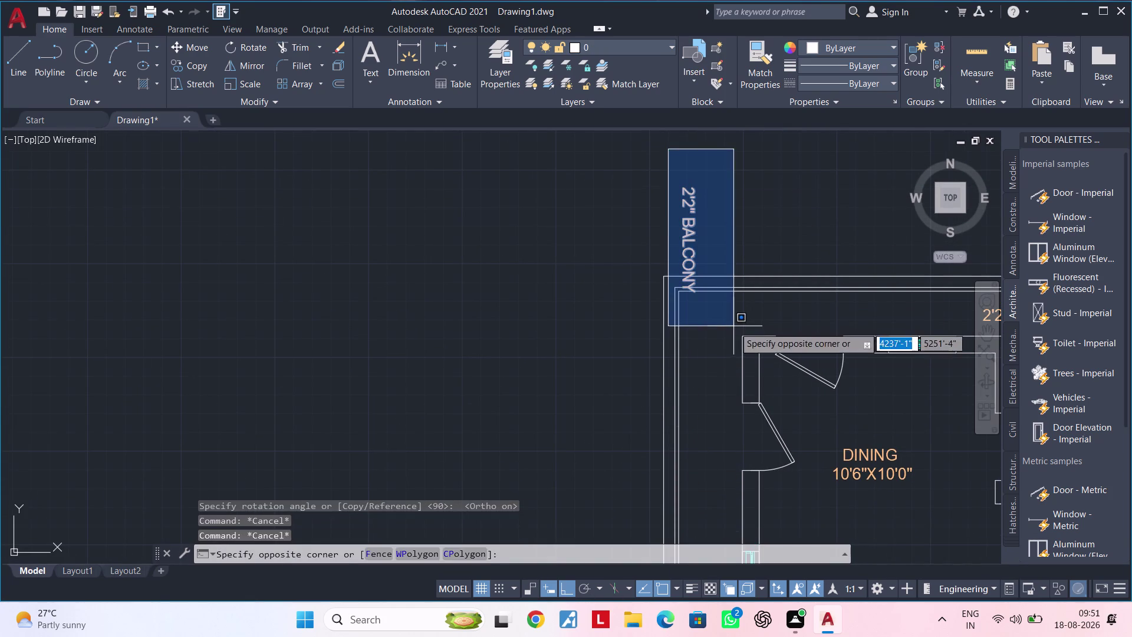
click(734, 327)
middle_drag(734, 324, 649, 295)
key(Escape)
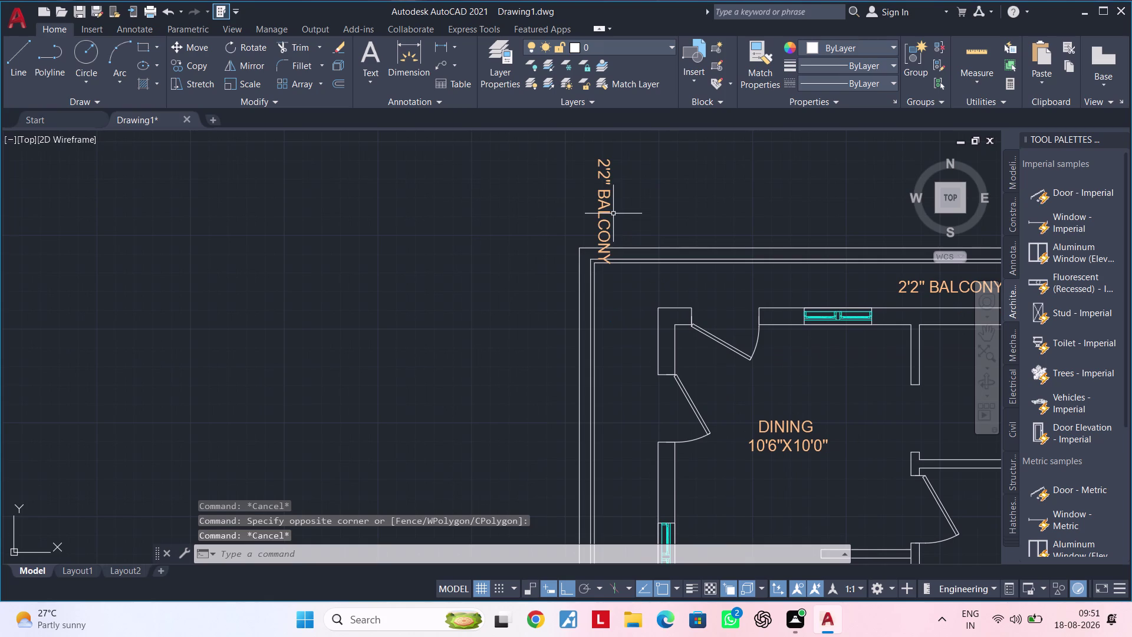
click(605, 209)
text(M)
key(space)
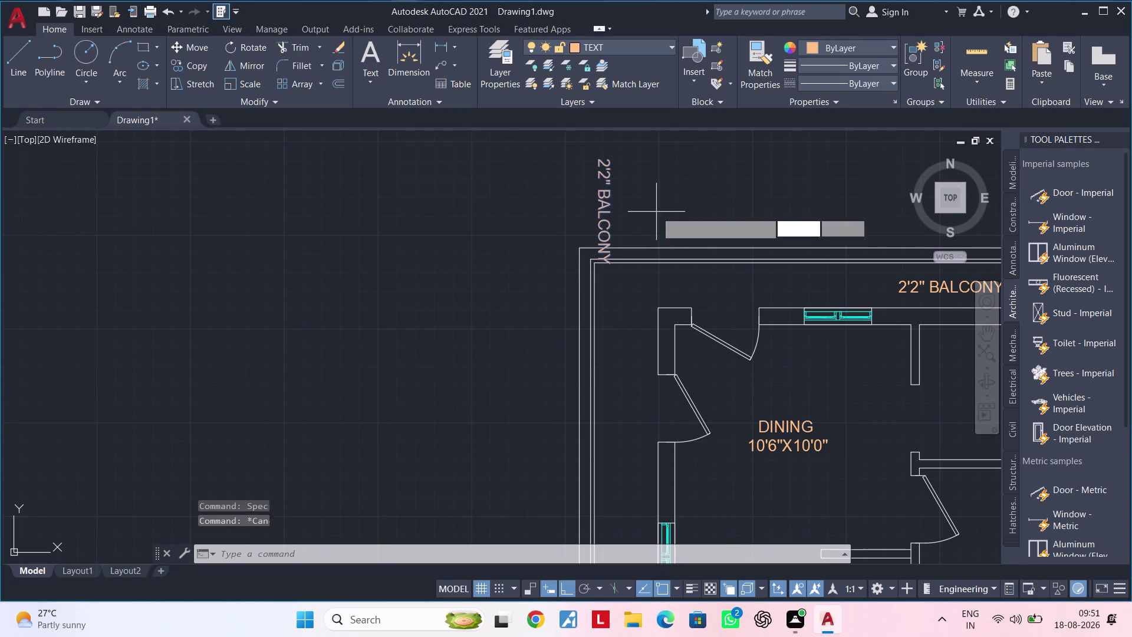
drag(608, 200, 608, 213)
middle_drag(628, 409, 648, 273)
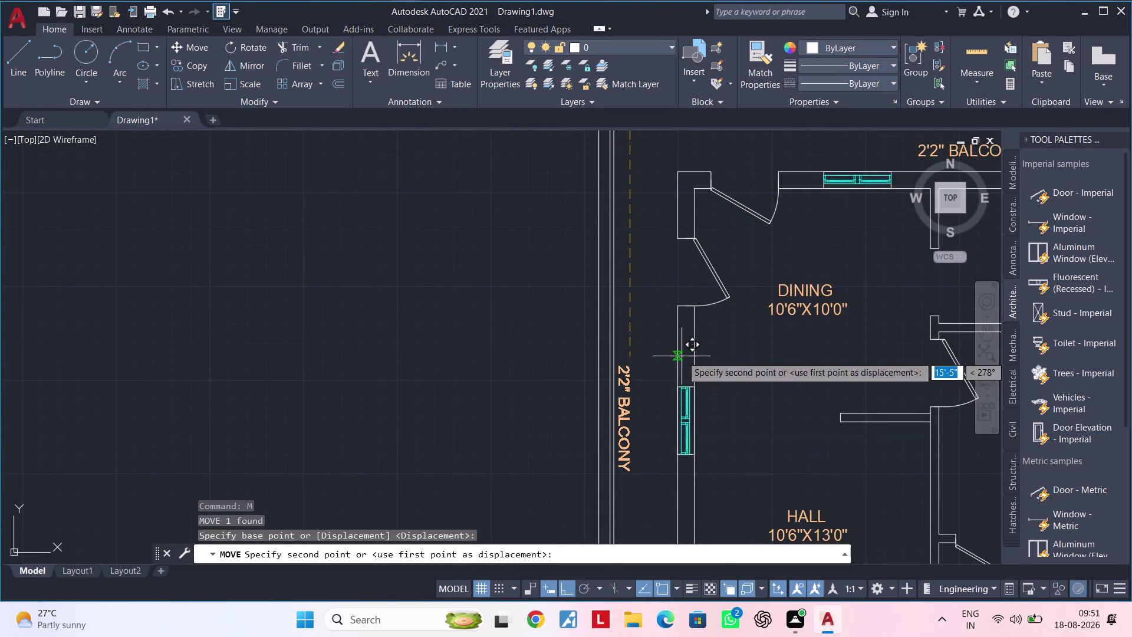
click(563, 590)
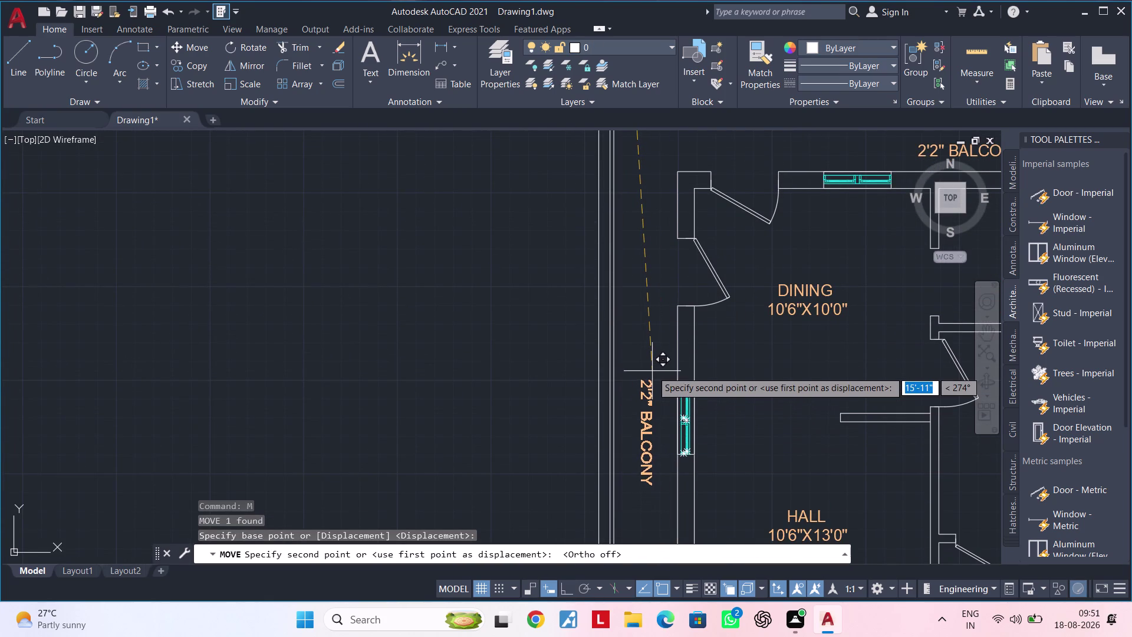
Drop the vertical balcony label beside the hall.
scroll(down, 3)
middle_drag(652, 371, 677, 251)
scroll(up, 3)
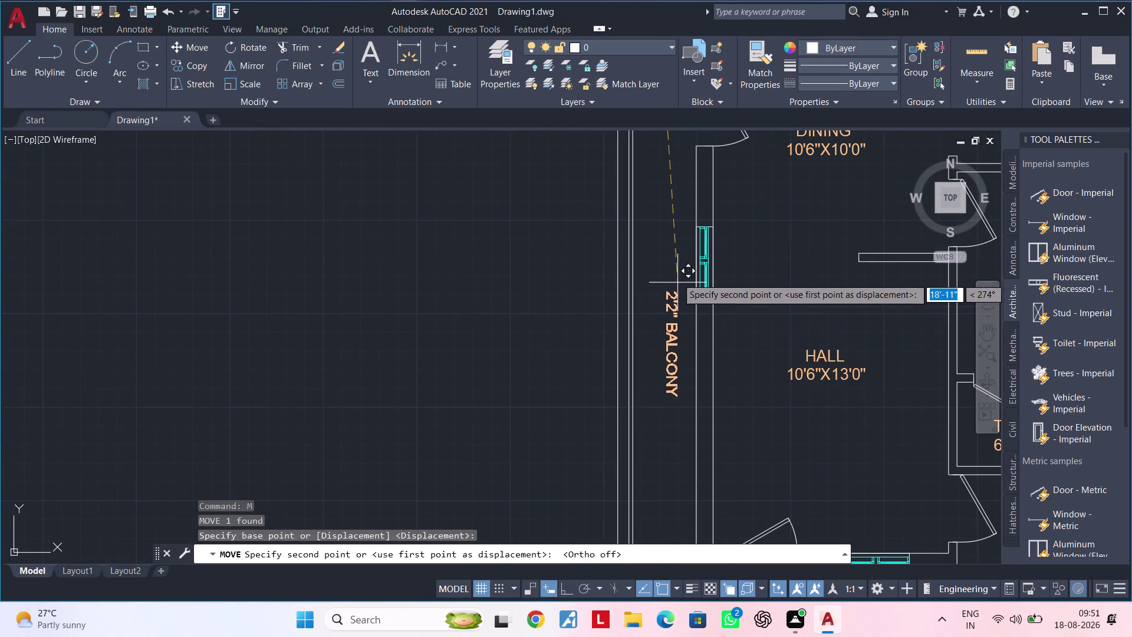
click(673, 261)
key(Escape)
Edit the vertical label's dimension from 2'2" to 3'0".
double_click(670, 276)
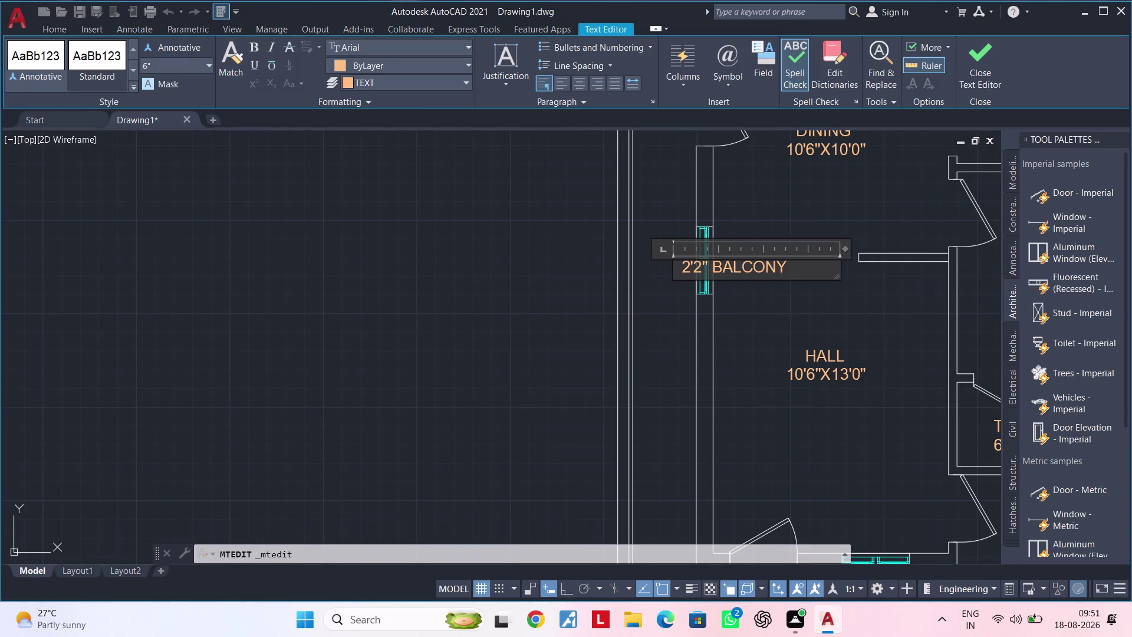
click(704, 265)
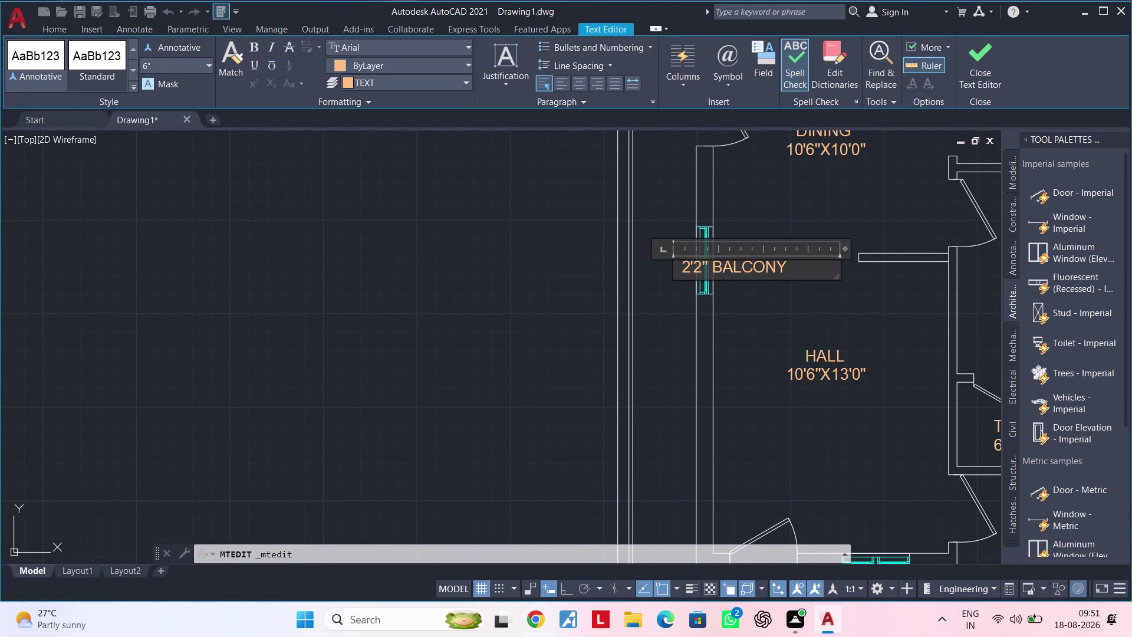
click(711, 263)
key(BackSpace)
key(BackSpace)
key(BackSpace)
key(BackSpace)
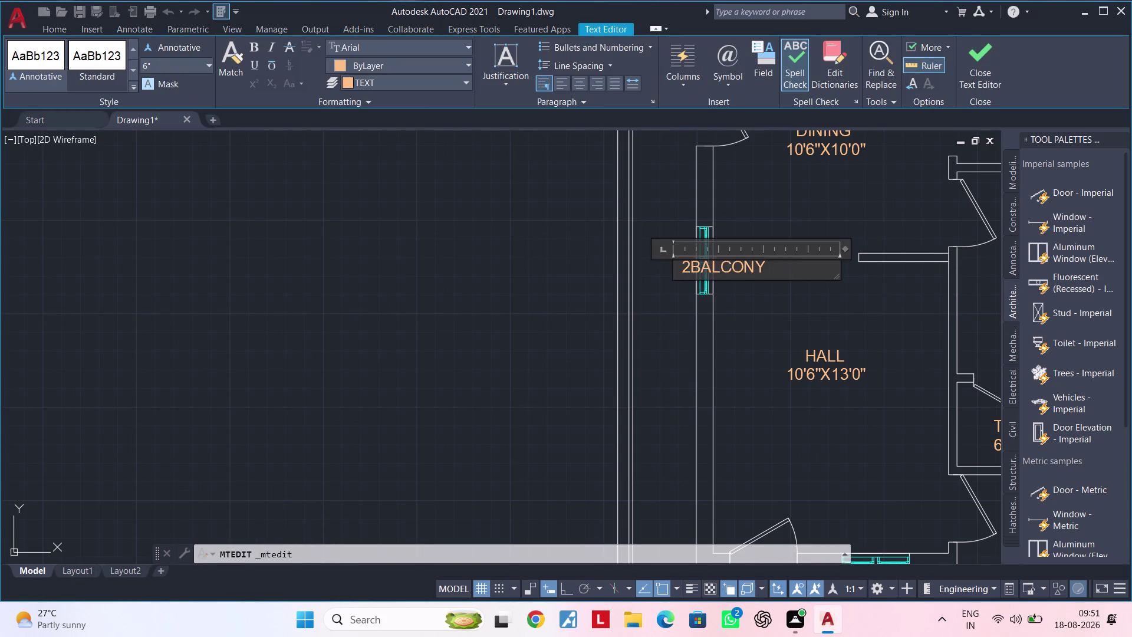
key(BackSpace)
text(3')
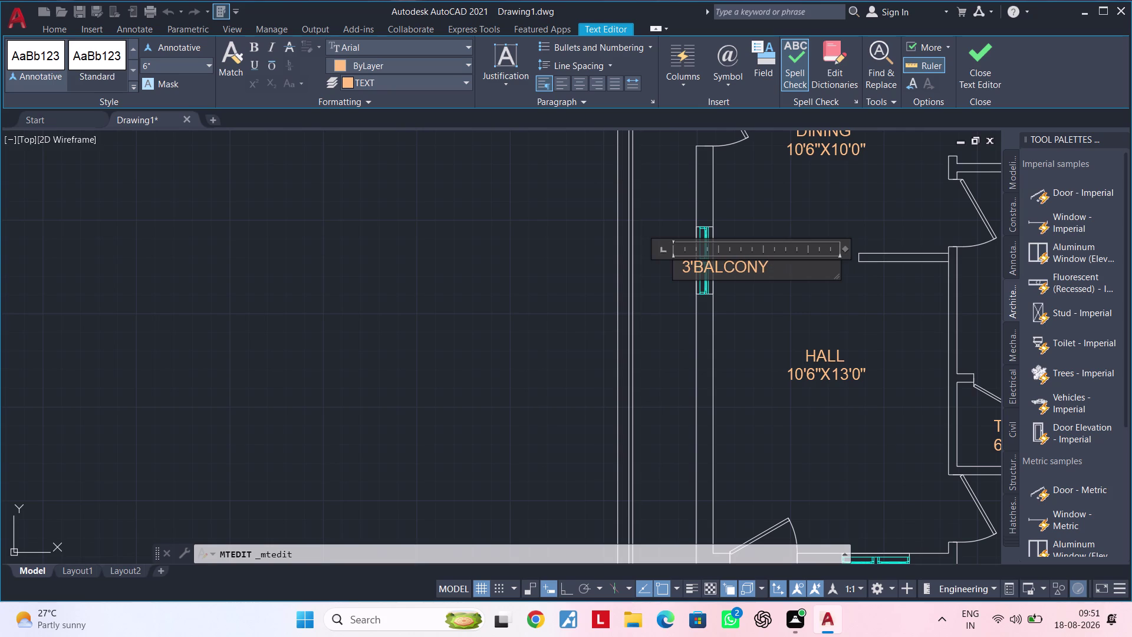
text(0")
key(space)
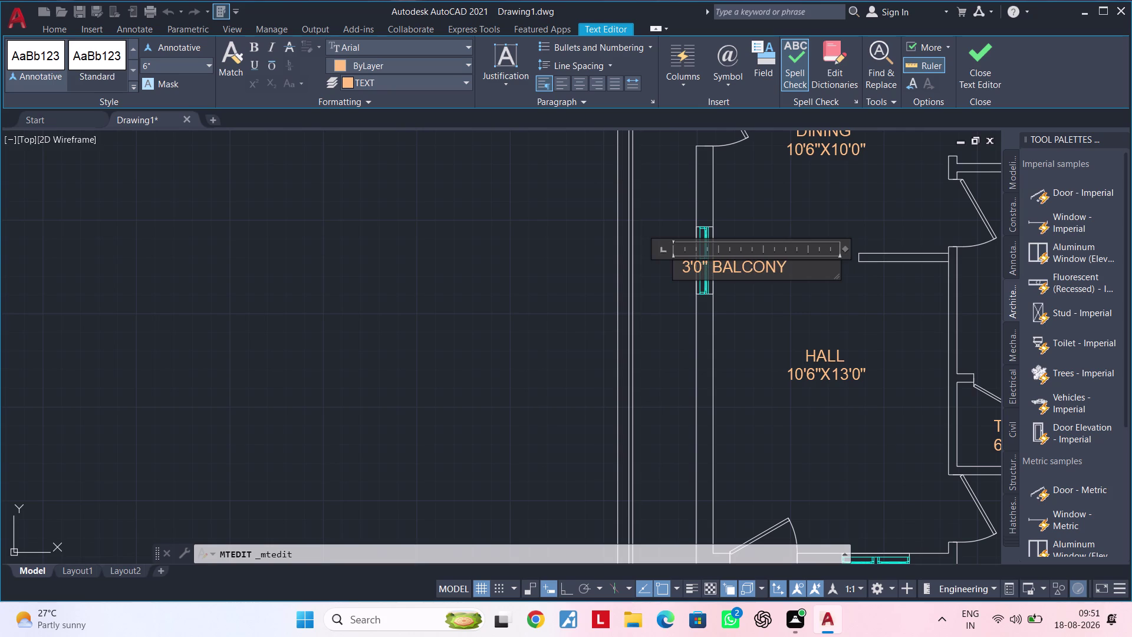
click(665, 365)
Clear active commands and pan the view toward the dining room.
scroll(down, 3)
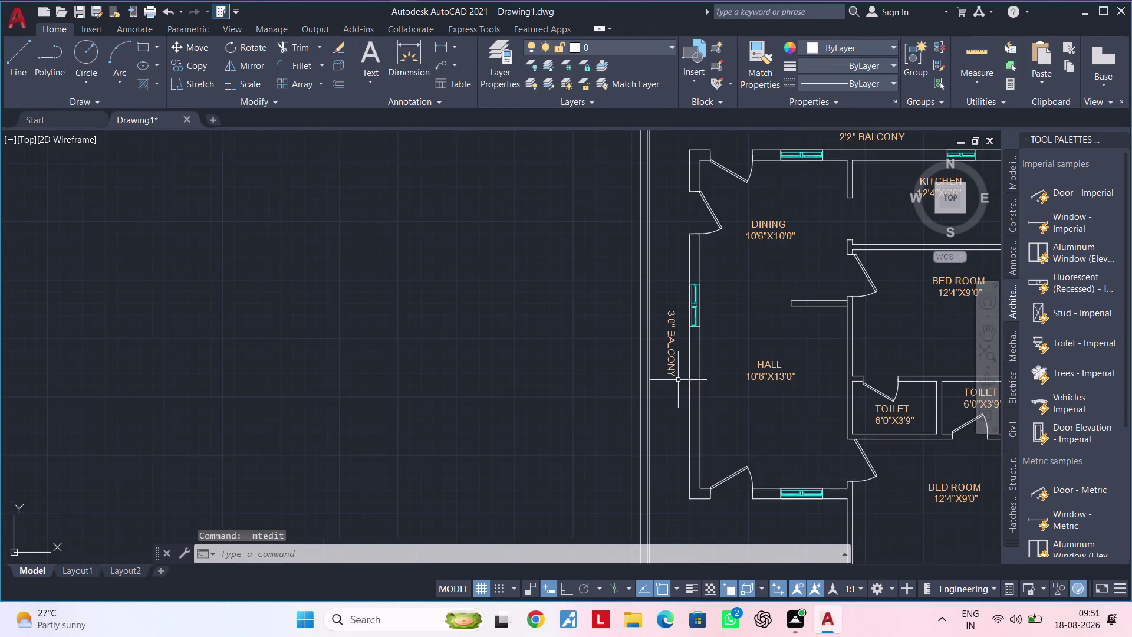
scroll(down, 3)
middle_drag(677, 386, 548, 369)
key(Escape)
key(Escape)
key(Escape)
key(Escape)
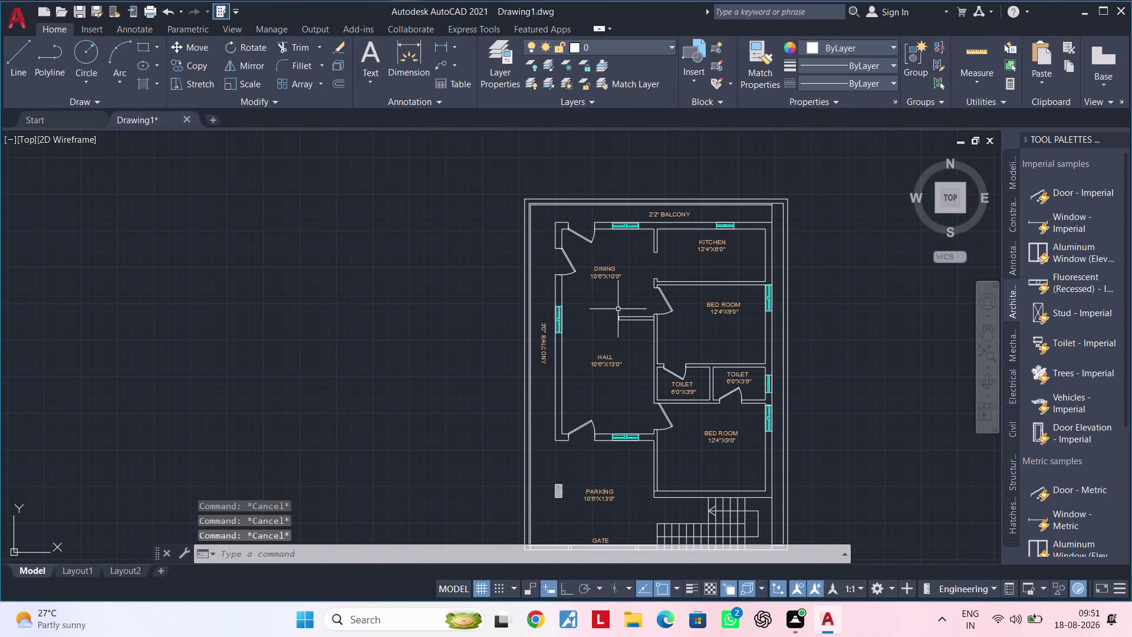
middle_drag(618, 312, 623, 356)
scroll(up, 3)
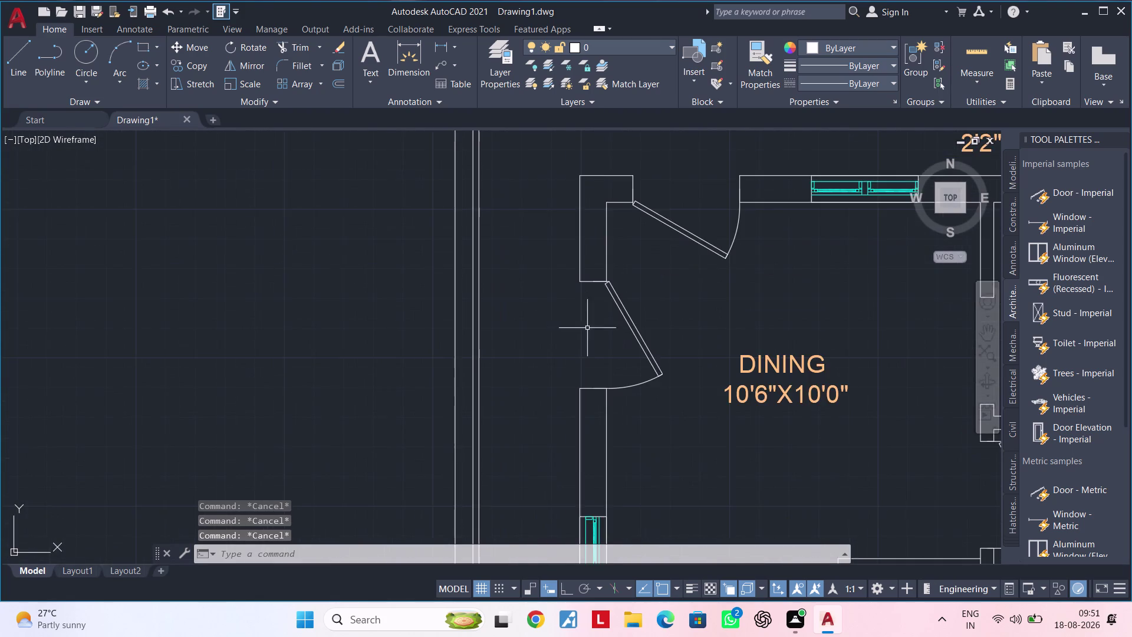
middle_drag(587, 328, 511, 294)
Copy the DINING label to the left of the dining doorway.
click(704, 328)
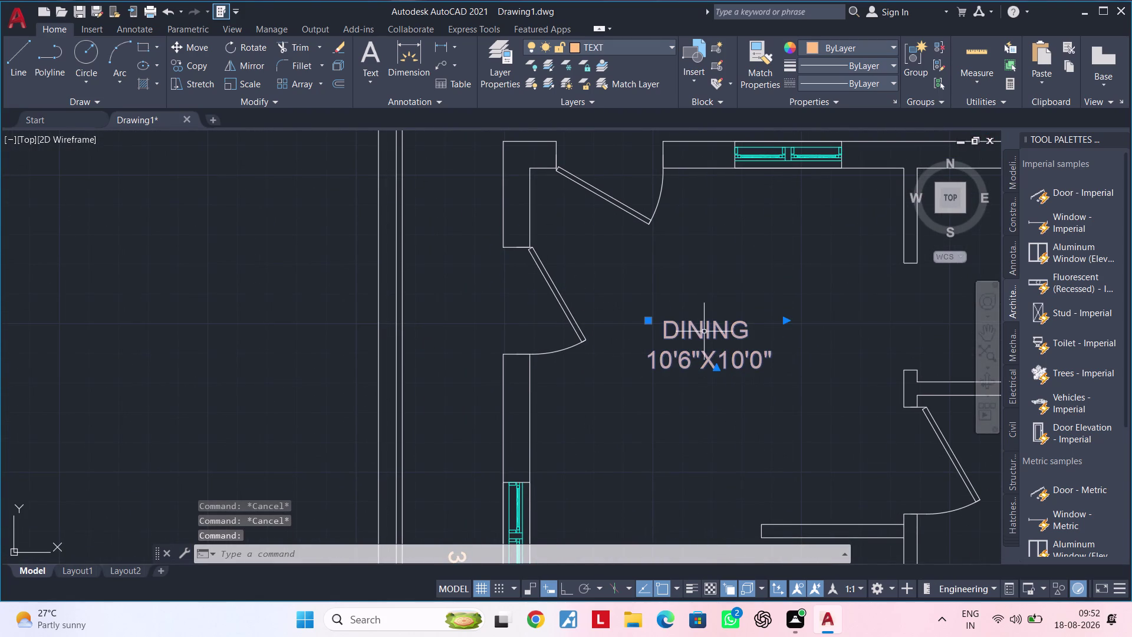
text(CO)
key(space)
click(704, 332)
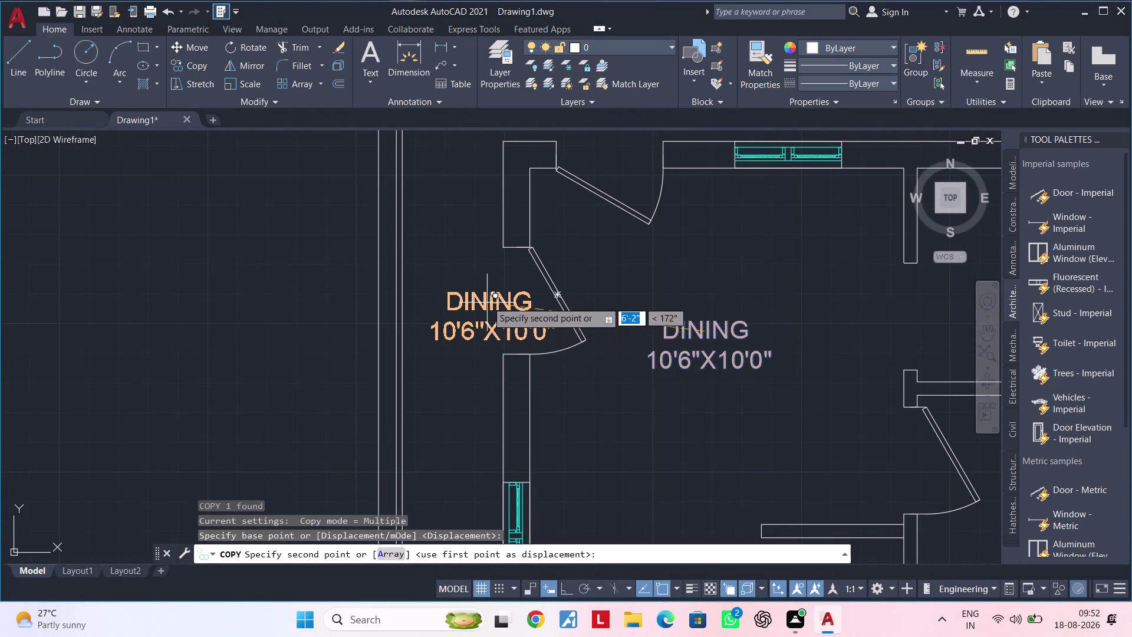
click(487, 300)
key(Escape)
Change the copied label's text to D1.
double_click(540, 330)
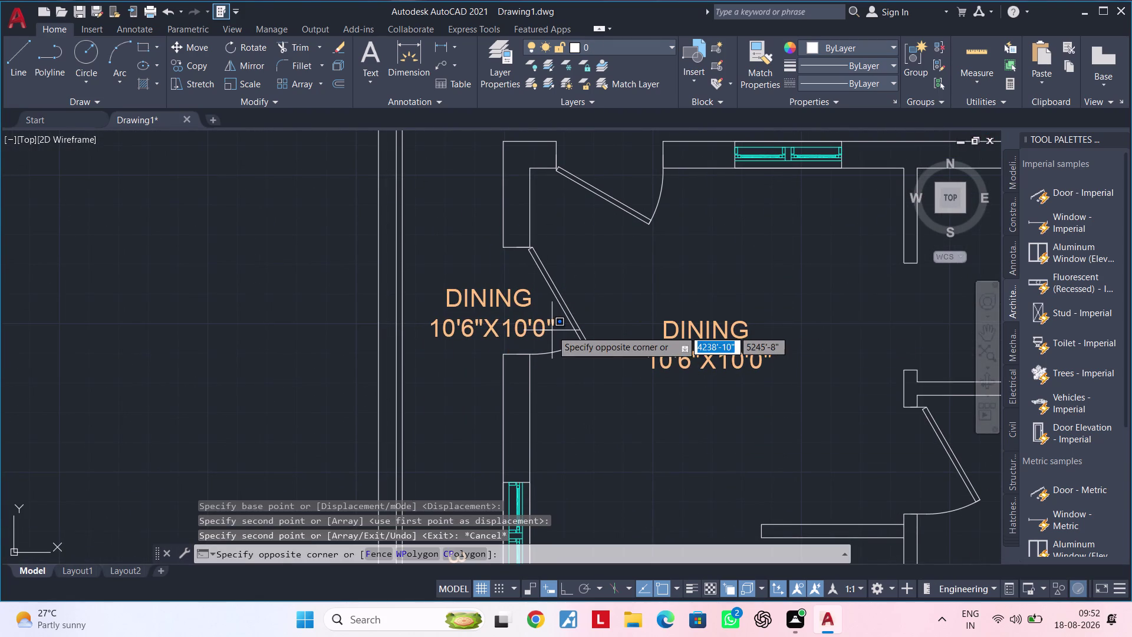
key(Escape)
double_click(543, 329)
click(556, 323)
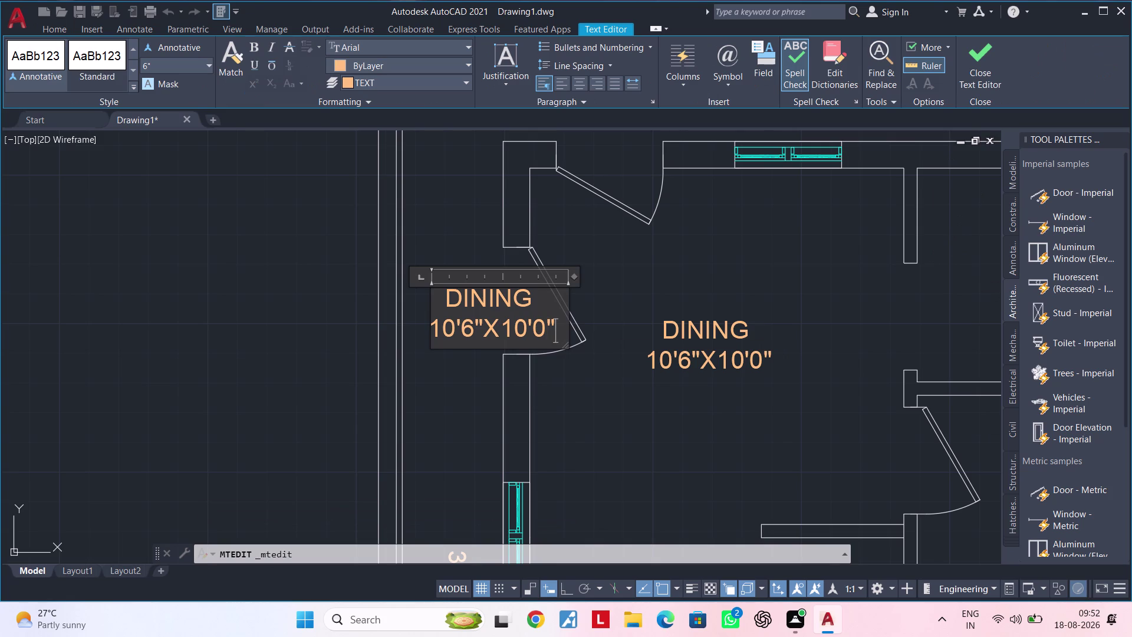
key(BackSpace)
key(BackSpace)
key(BackSpace)
key(BackSpace)
key(BackSpace)
key(BackSpace)
key(BackSpace)
key(BackSpace)
key(BackSpace)
key(BackSpace)
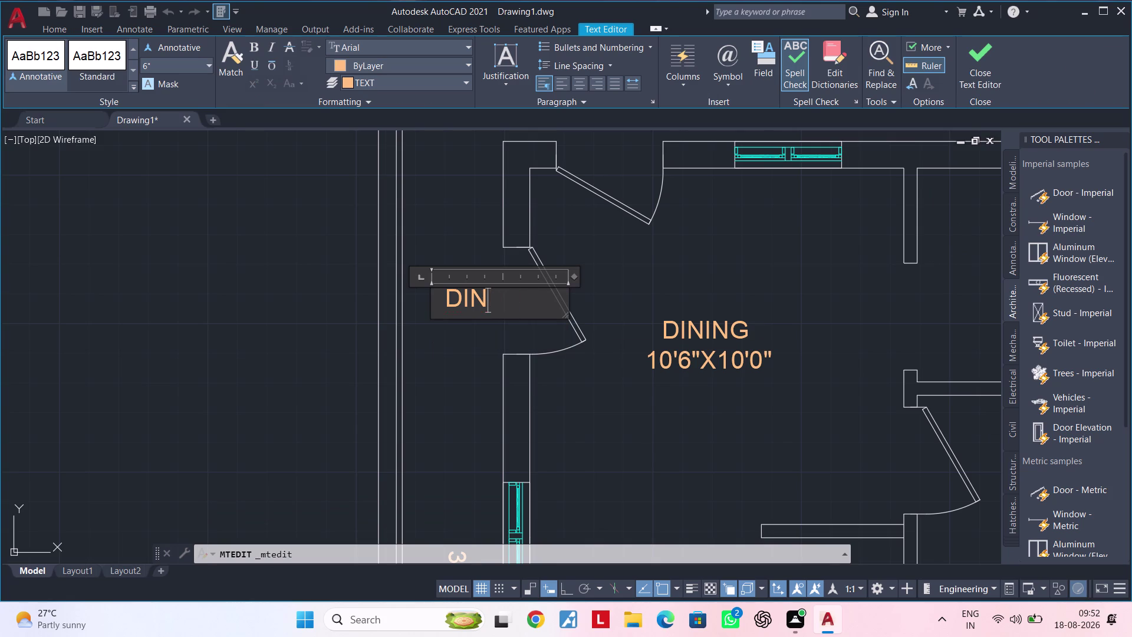
key(BackSpace)
key(1)
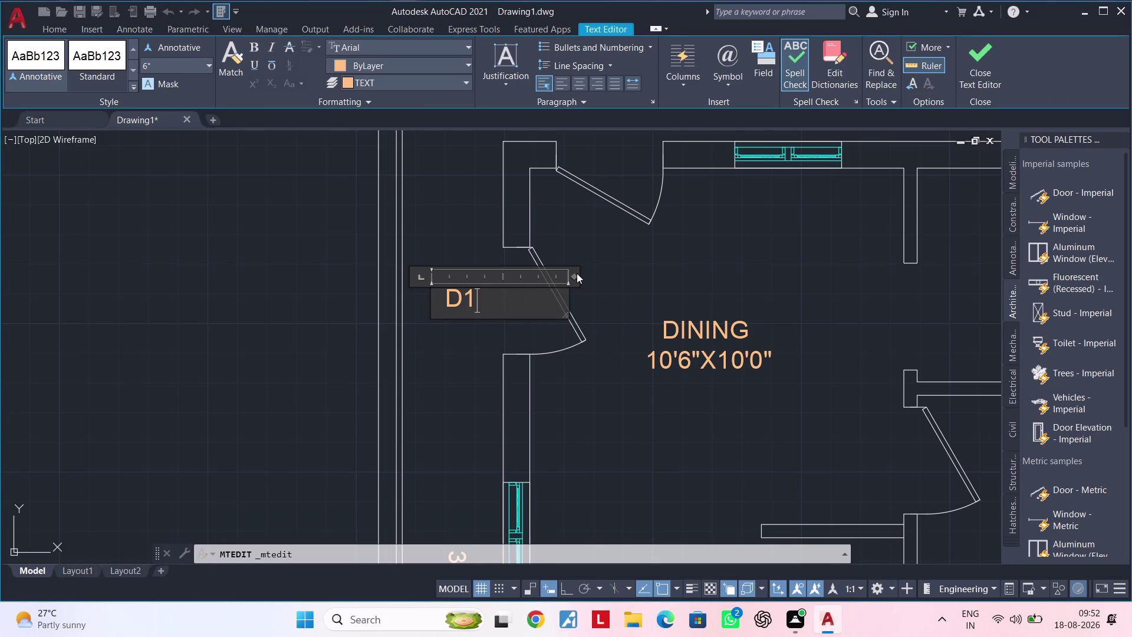
Adjust the D1 label, then reselect it after cancelling a copy attempt.
click(576, 276)
drag(577, 277, 549, 276)
double_click(541, 276)
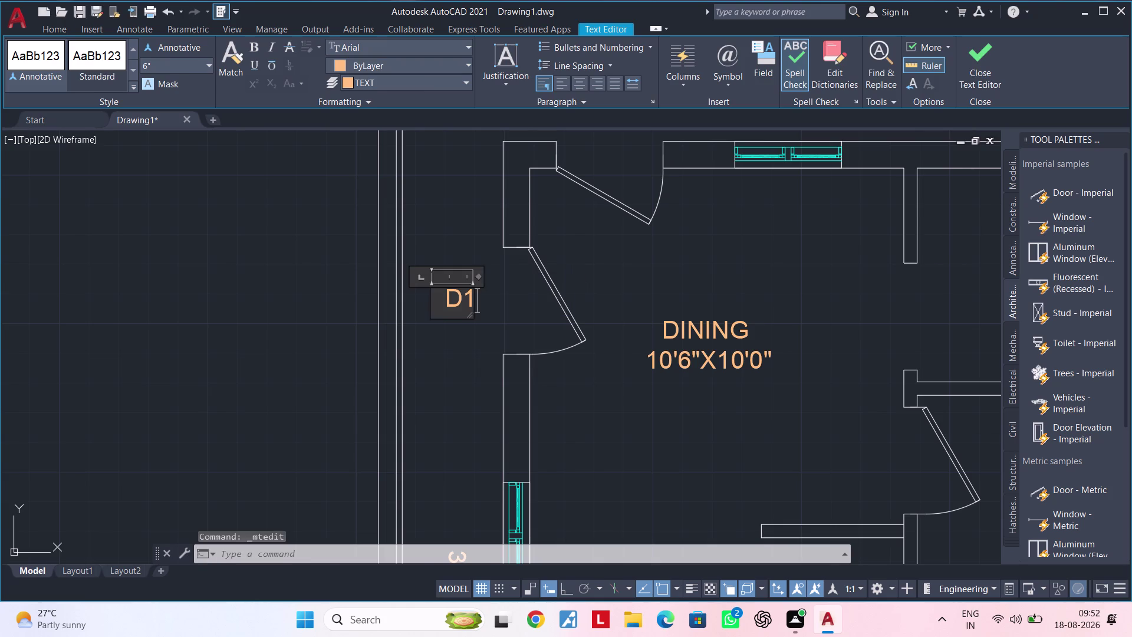
key(Escape)
click(463, 296)
key(Escape)
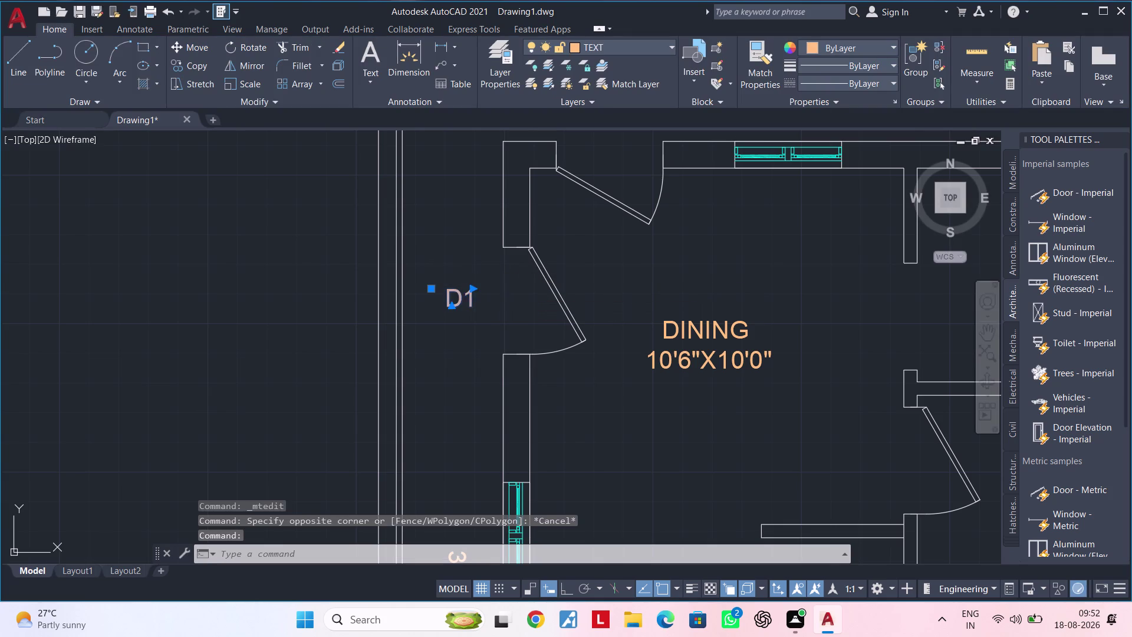
click(450, 295)
key(c)
key(o)
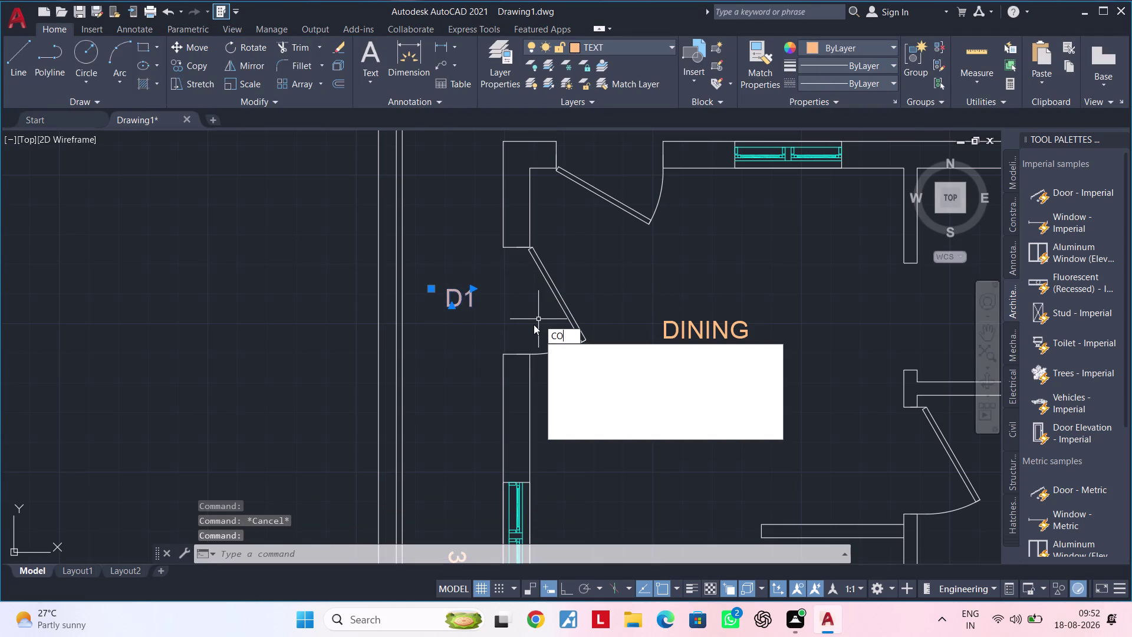
key(Escape)
key(Escape)
click(468, 298)
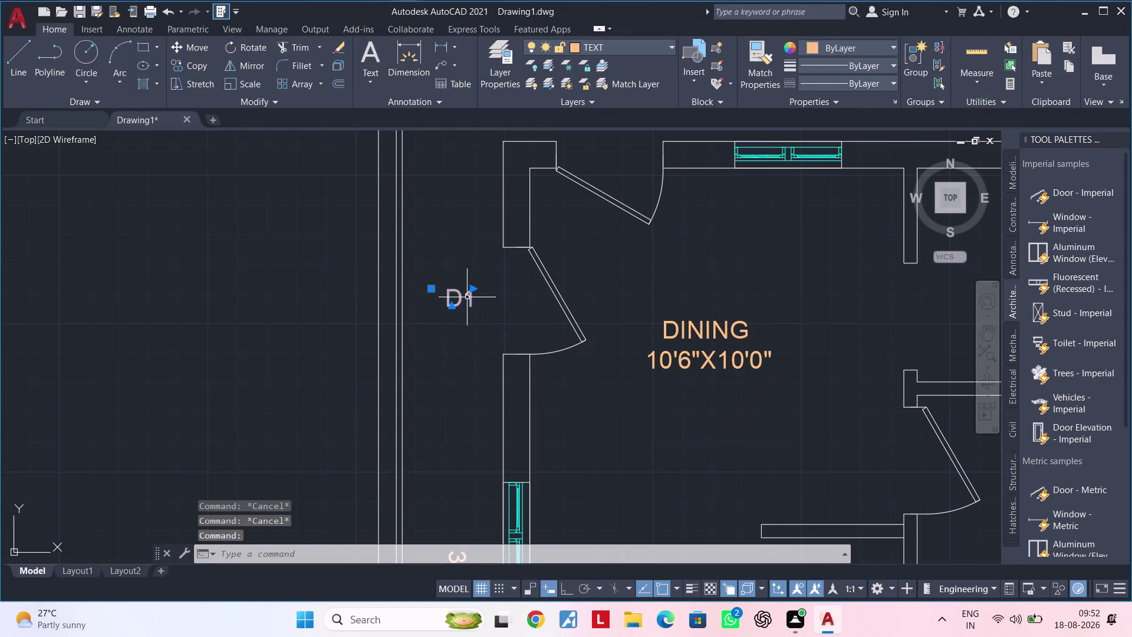
Move the D1 label beside the angled dining door.
key(m)
key(space)
click(466, 297)
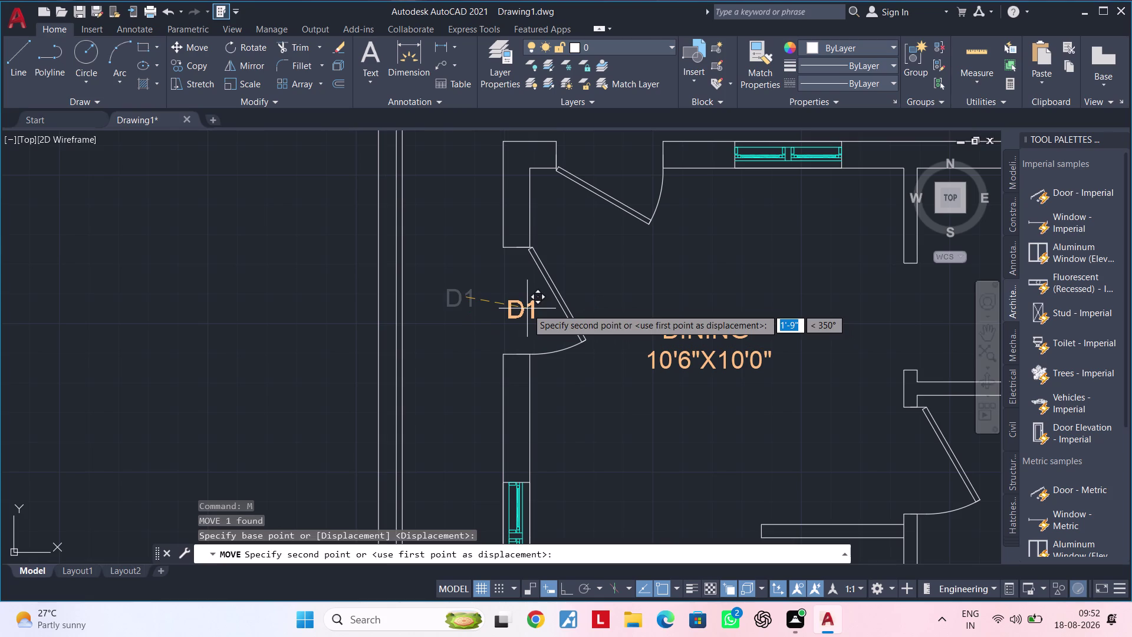
click(528, 308)
middle_drag(591, 300, 562, 296)
key(Escape)
key(Escape)
click(499, 306)
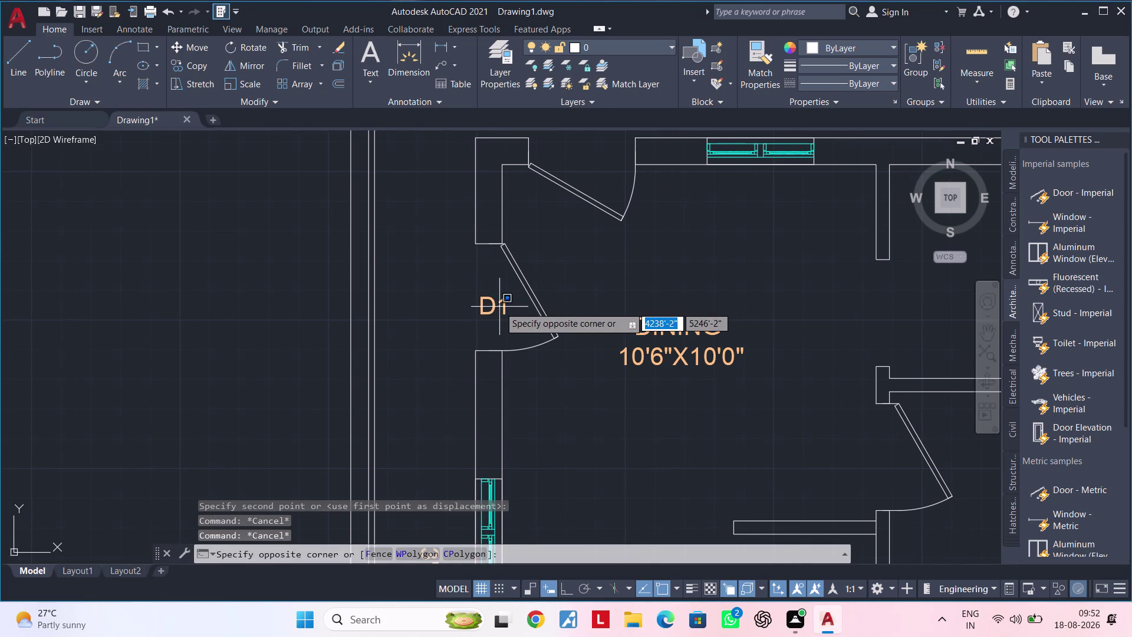
click(487, 304)
Start copying D1, picking its base point.
key(c)
key(o)
key(space)
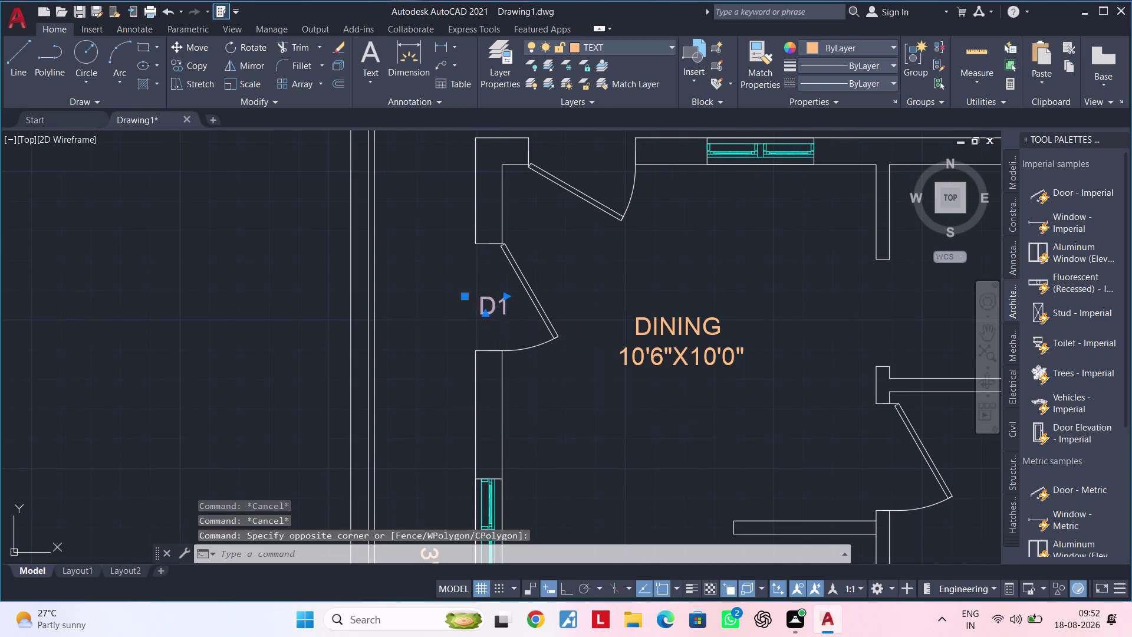
click(483, 307)
scroll(down, 3)
middle_drag(633, 260, 600, 341)
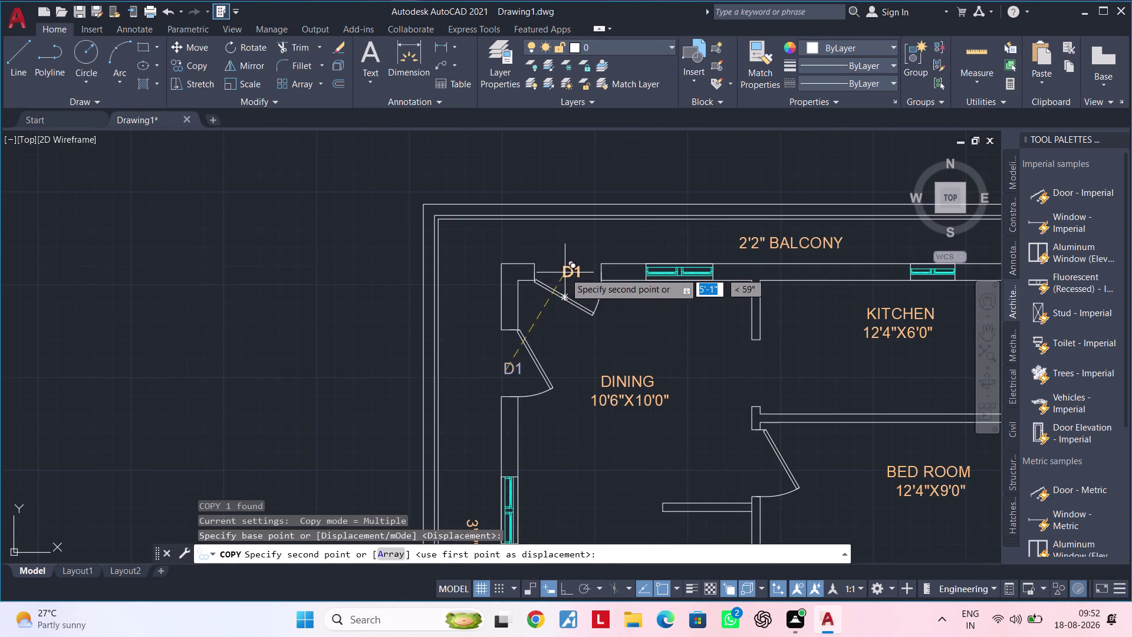
Place D1 copies at the top door and the next door.
click(565, 273)
middle_drag(610, 349, 623, 287)
scroll(down, 3)
middle_drag(655, 366, 649, 232)
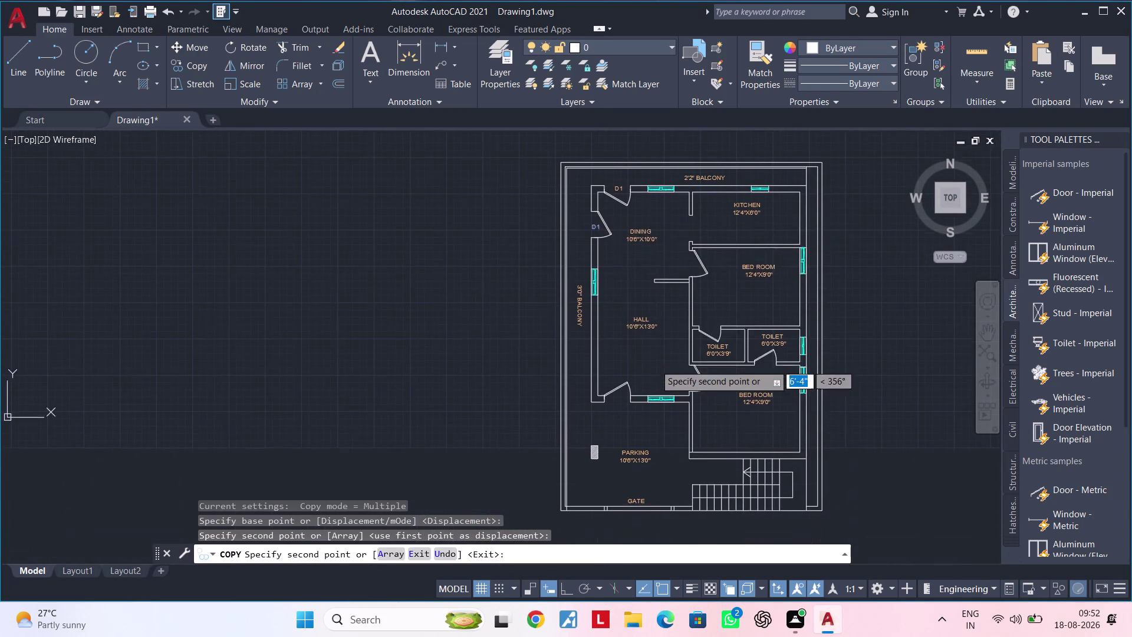
middle_drag(649, 231, 648, 231)
middle_drag(640, 417, 638, 285)
scroll(up, 3)
scroll(up, 3)
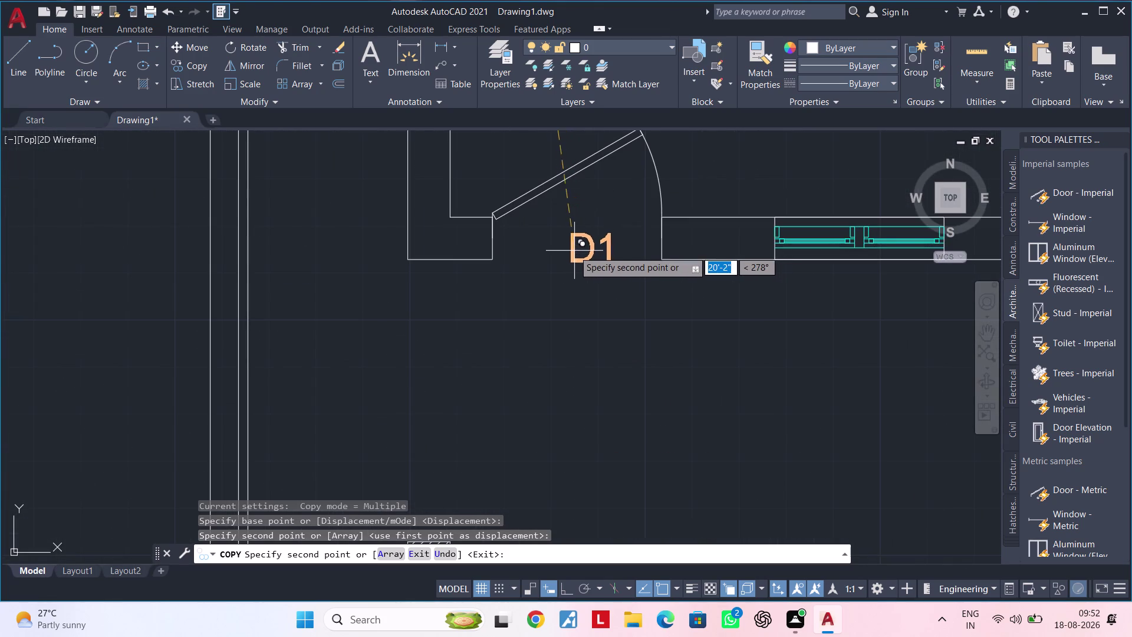
click(562, 255)
Place D1 copies at the hall, bedroom and toilet doors.
scroll(down, 3)
middle_drag(635, 262, 440, 353)
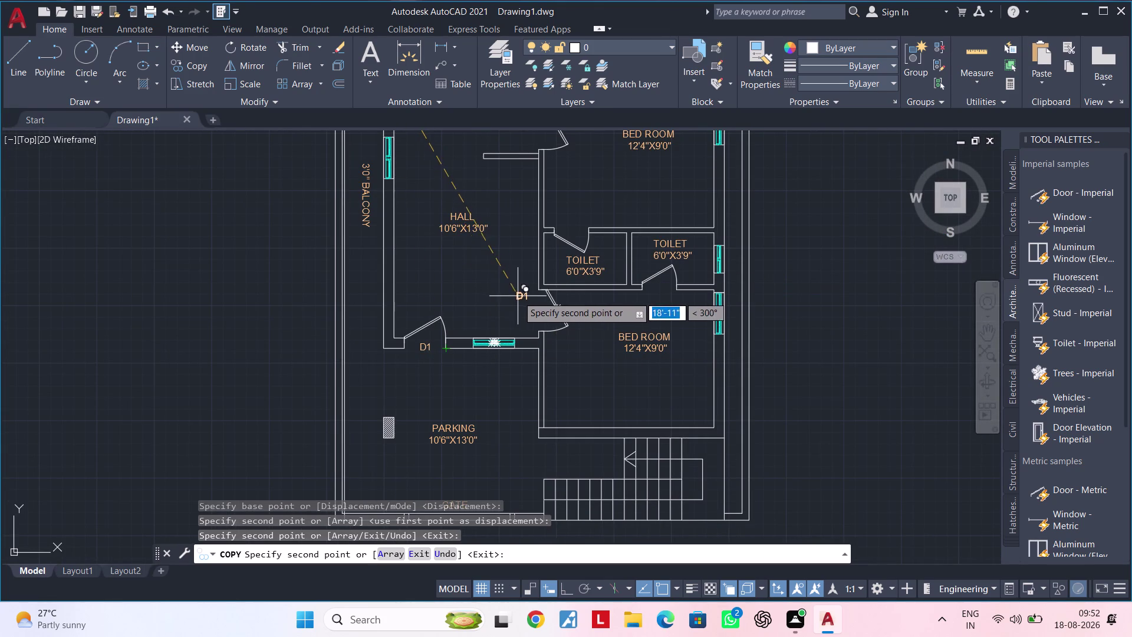
scroll(up, 3)
click(589, 319)
scroll(down, 3)
middle_drag(563, 250, 553, 573)
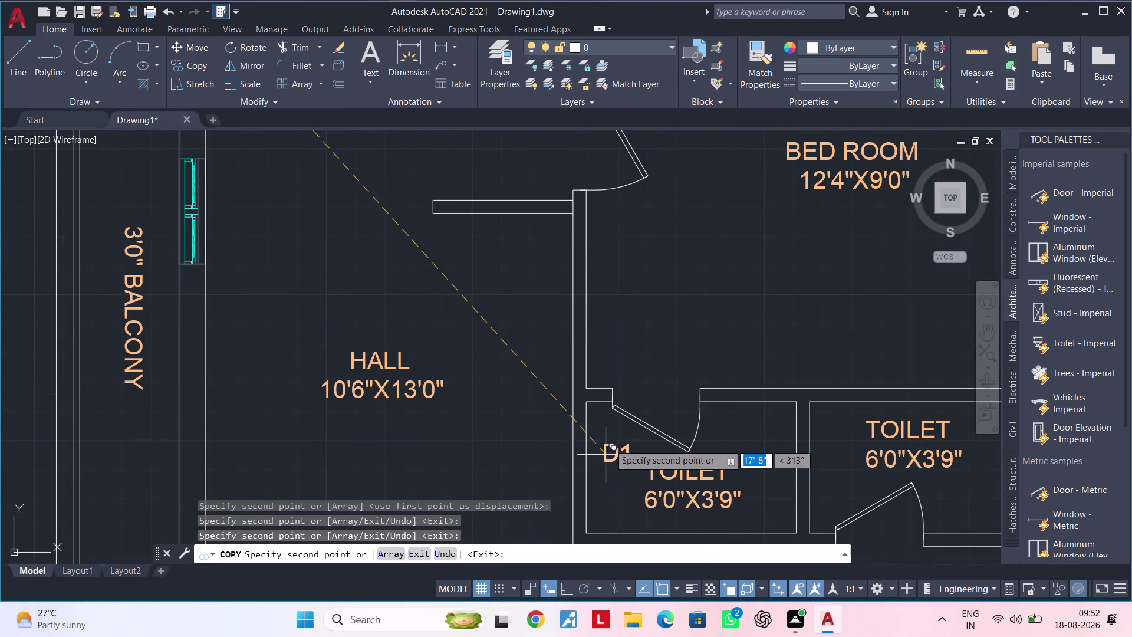
middle_drag(641, 364, 631, 508)
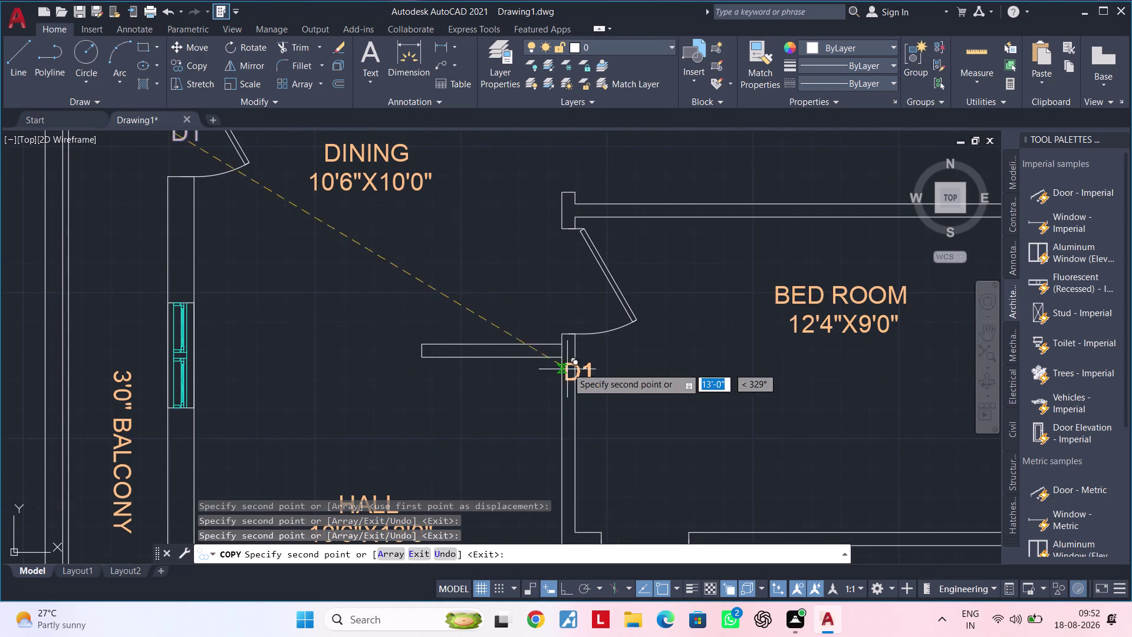
click(561, 299)
scroll(down, 3)
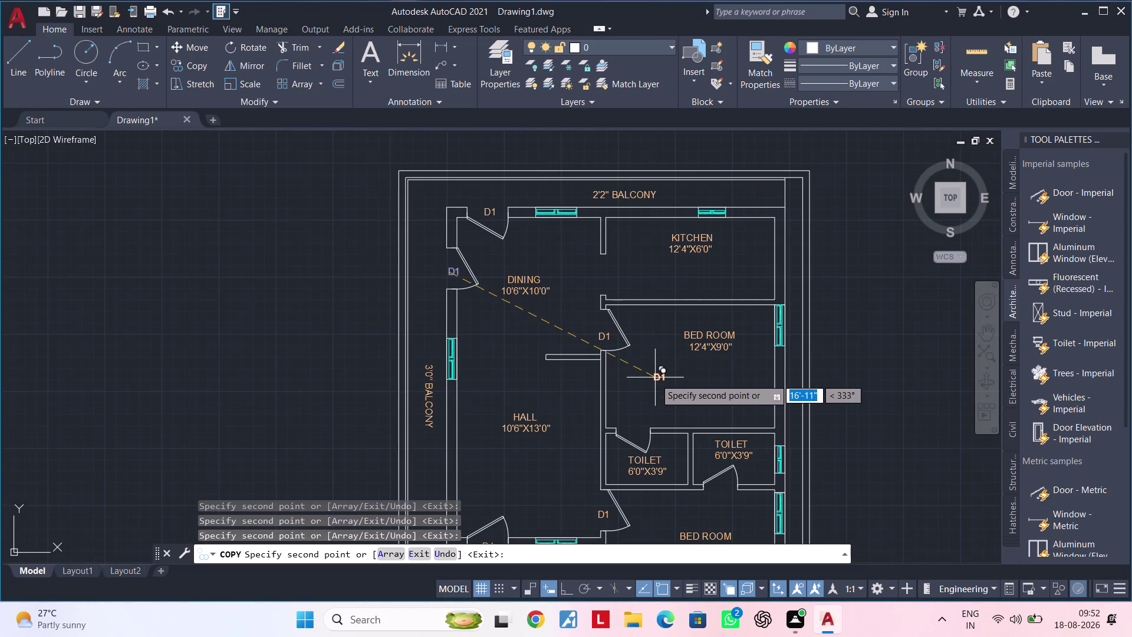
middle_drag(657, 376, 659, 292)
scroll(up, 3)
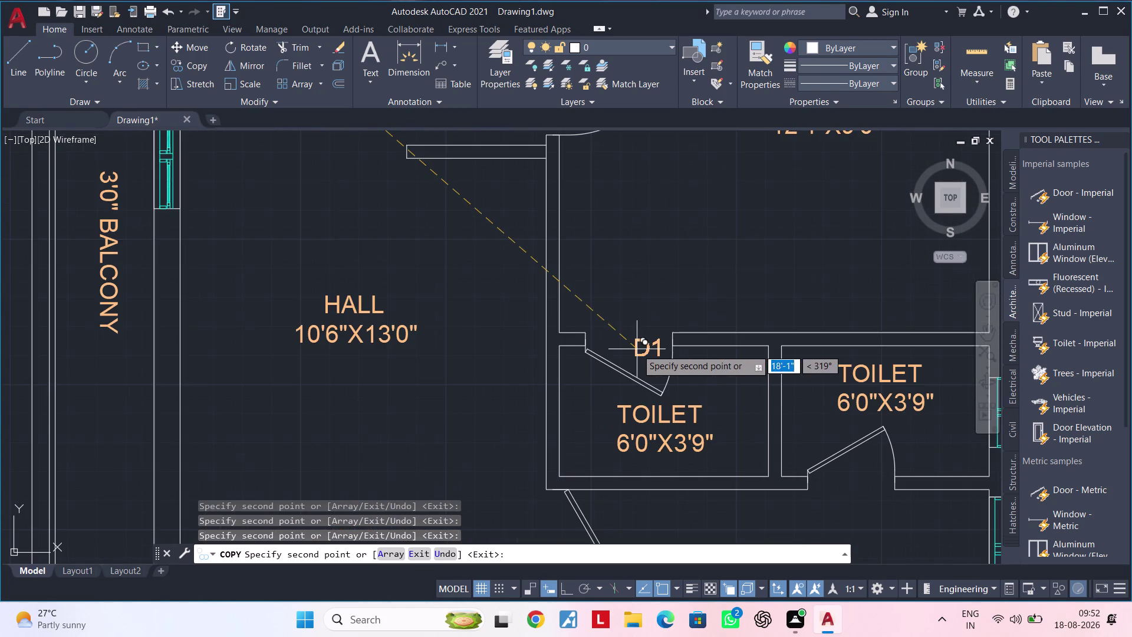
click(618, 332)
key(Escape)
Edit the toilet door's D1 label to read D2.
key(Escape)
double_click(641, 328)
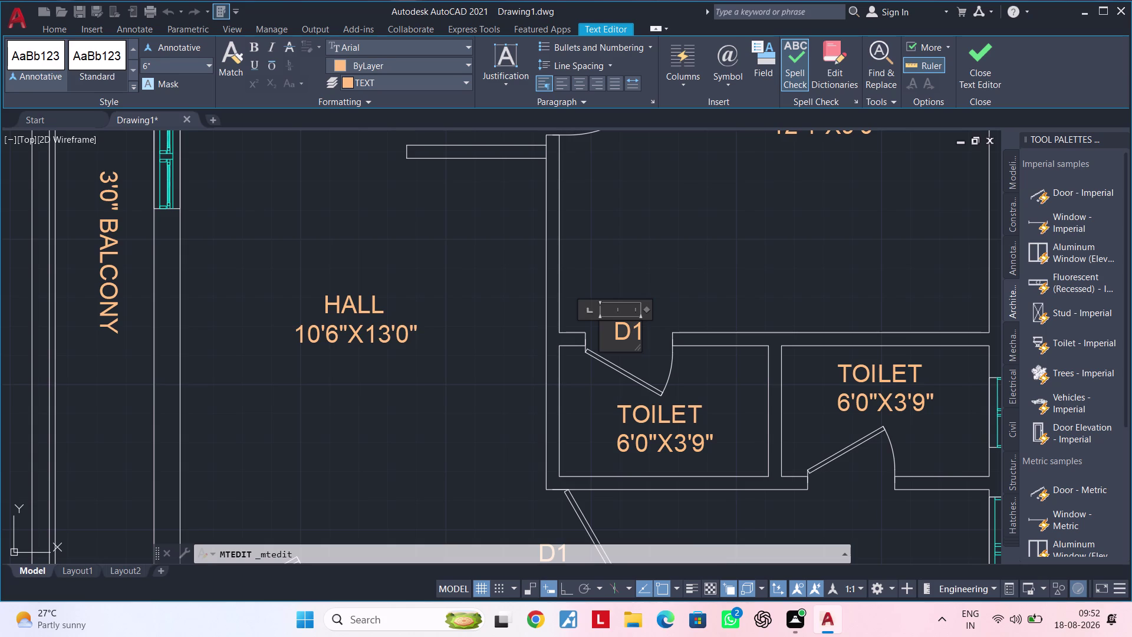
key(BackSpace)
key(2)
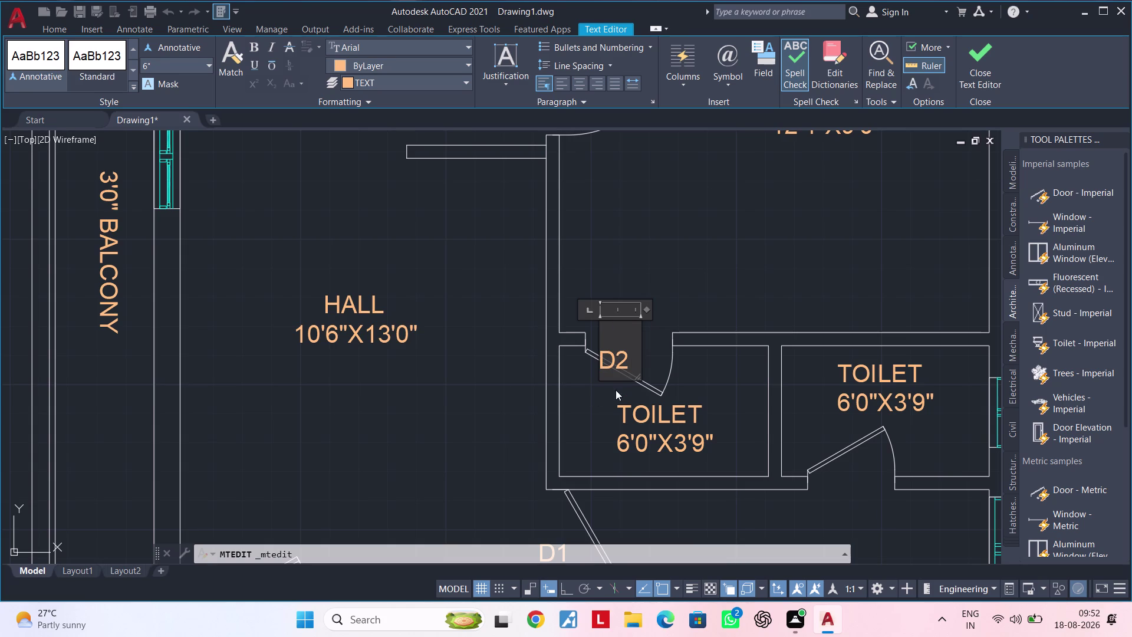
key(BackSpace)
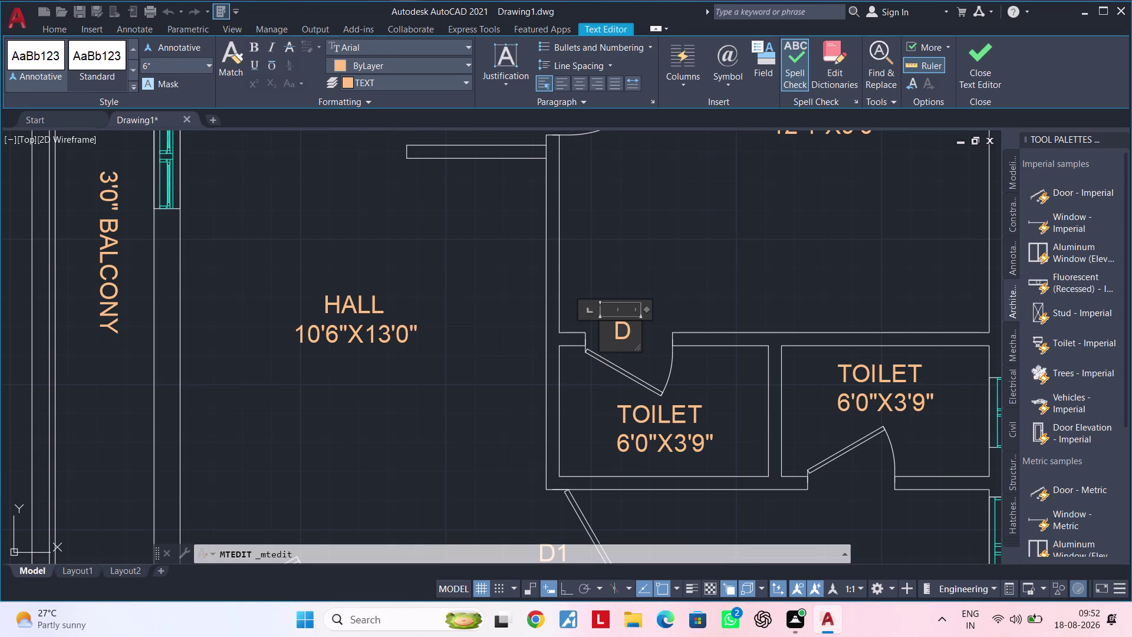
key(2)
click(593, 399)
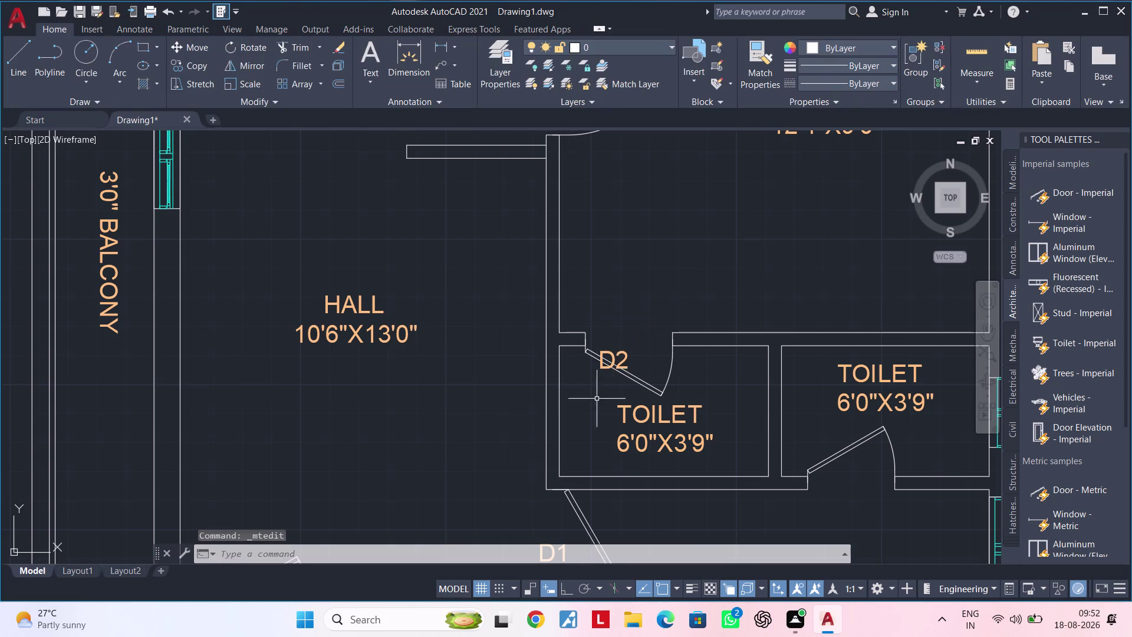
Move the D2 label to sit just above the toilet door.
click(627, 356)
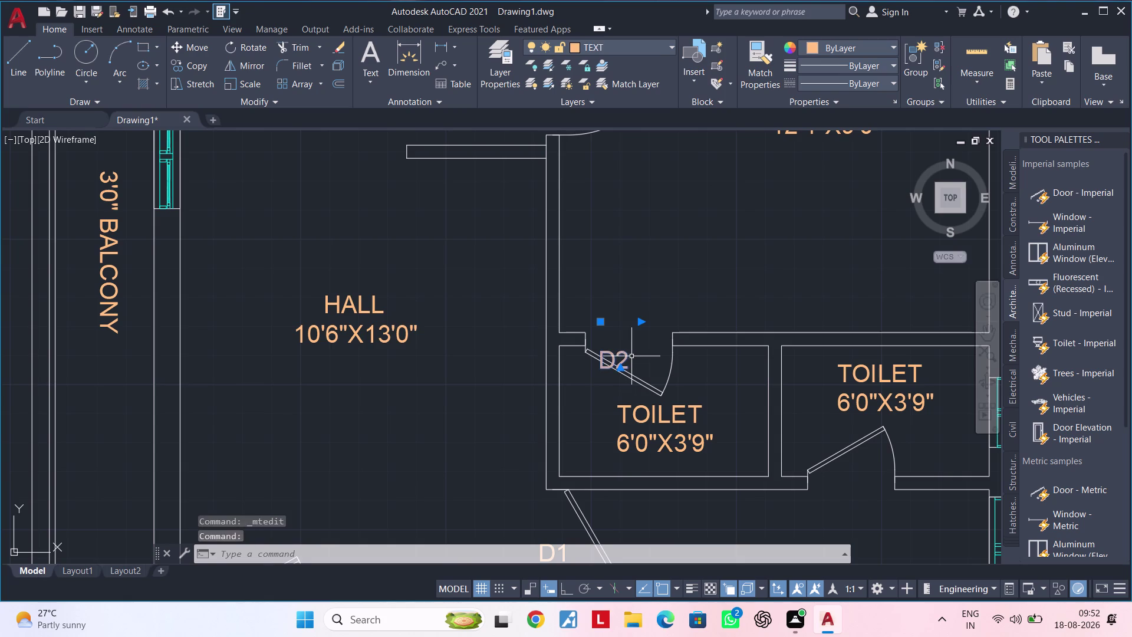
text(M)
key(space)
click(619, 364)
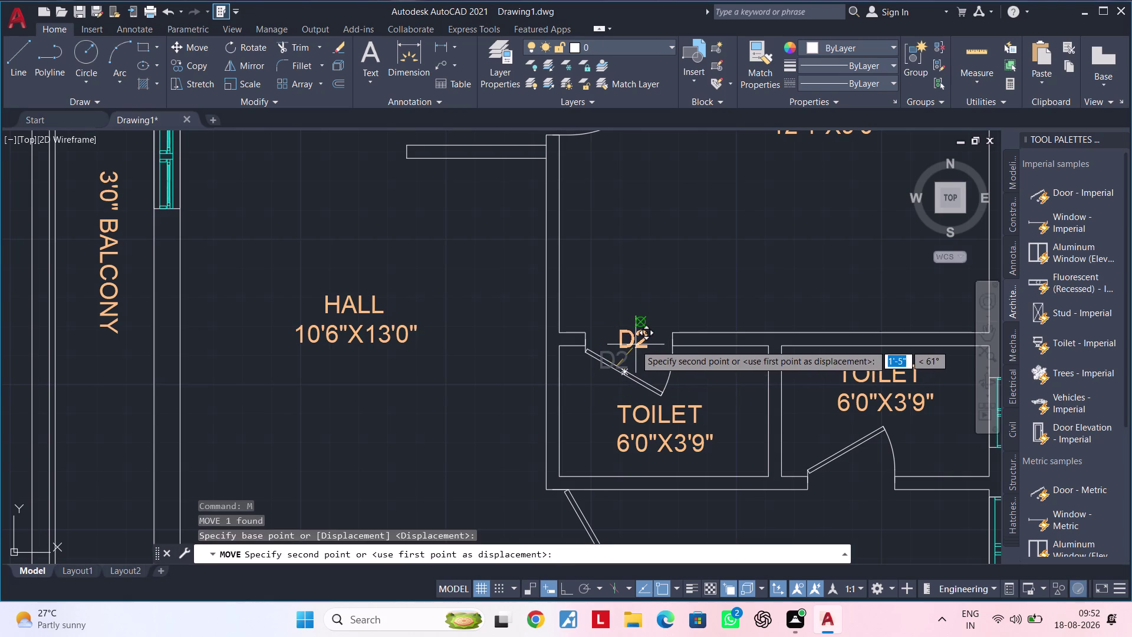
click(635, 344)
key(Escape)
click(639, 310)
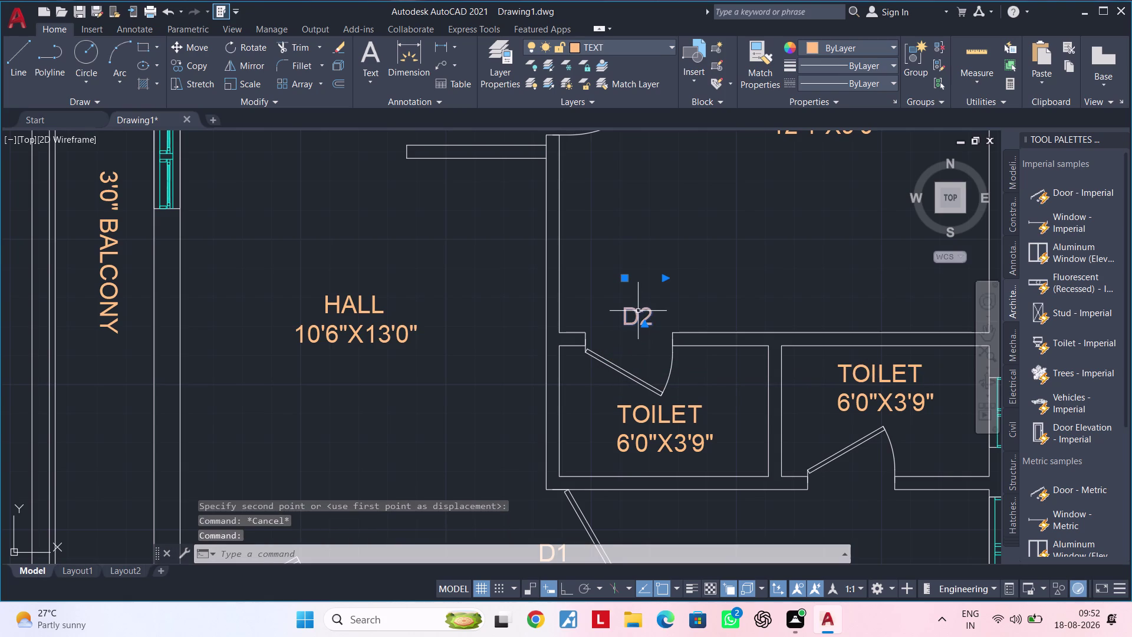
key(c)
key(Escape)
key(Escape)
click(639, 312)
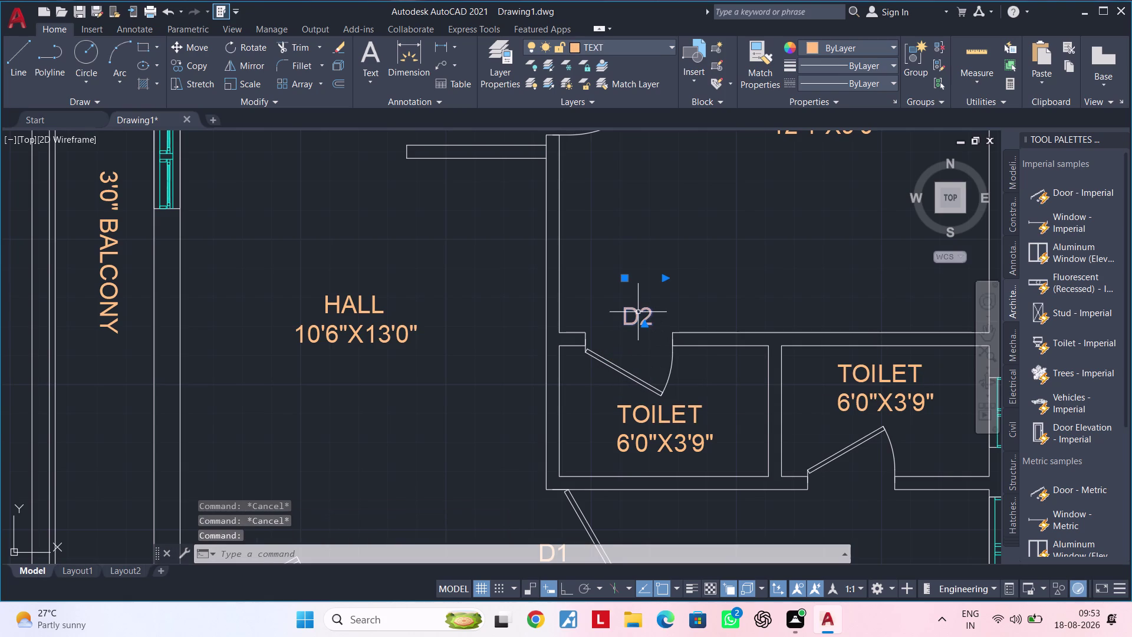
text(M)
key(space)
click(638, 313)
click(633, 327)
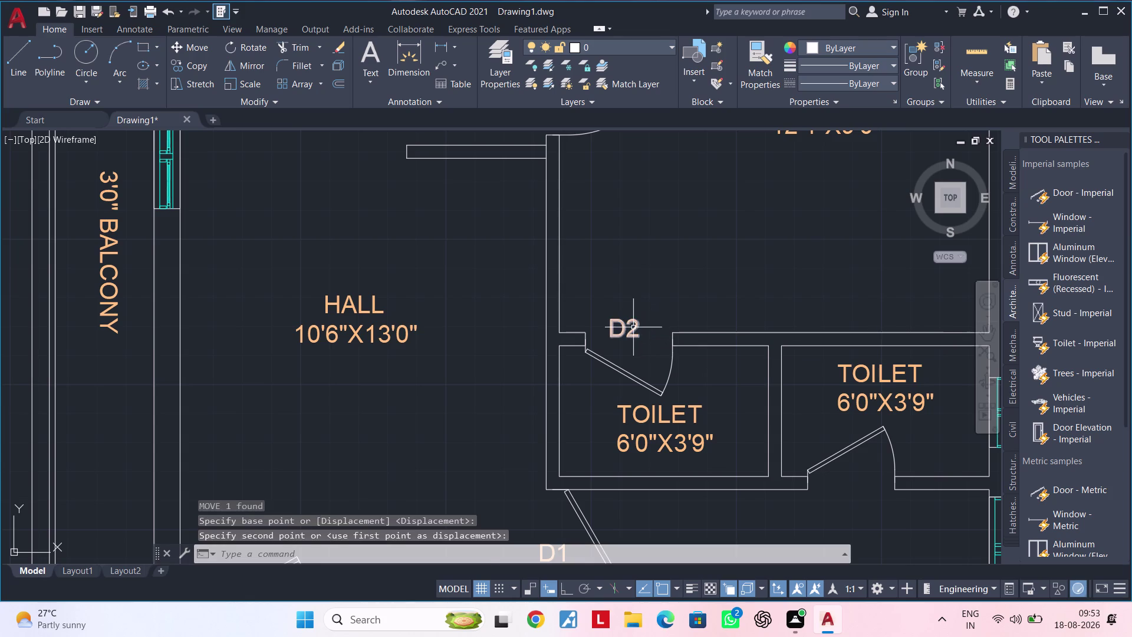
key(Escape)
Copy the D2 label to the second toilet door.
click(631, 328)
click(612, 328)
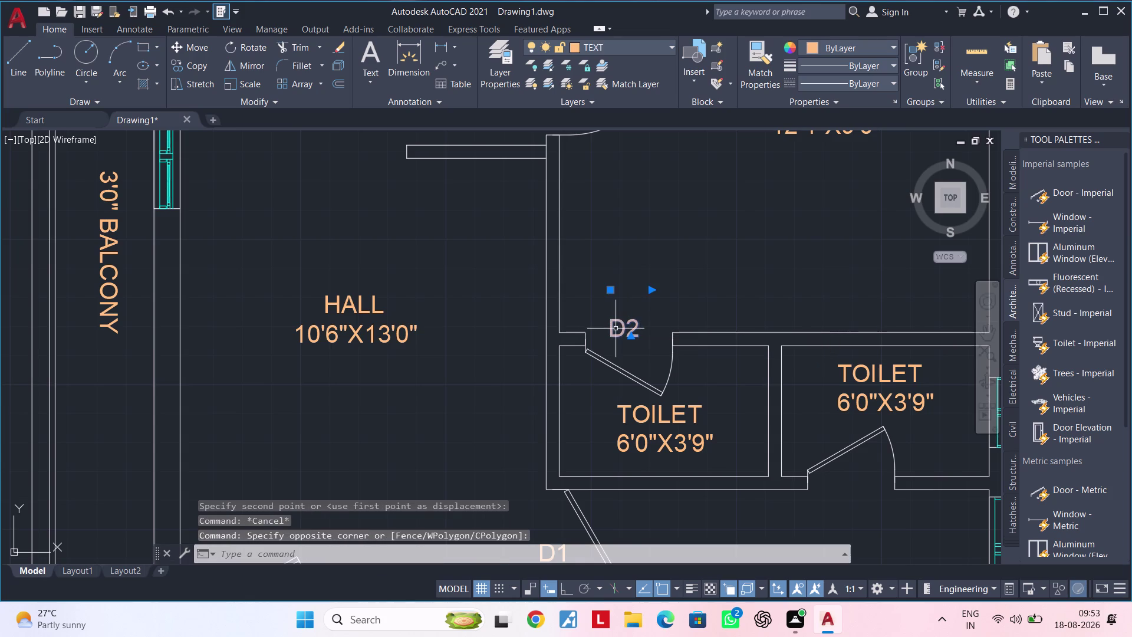
key(c)
key(o)
key(space)
click(619, 324)
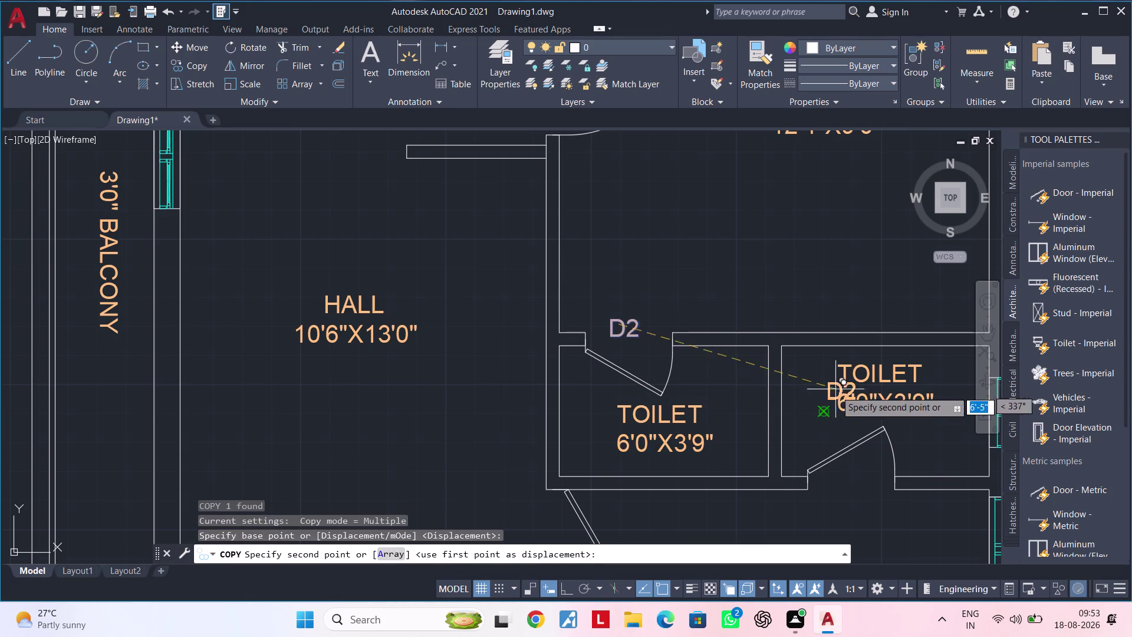
click(851, 481)
Place another D2 copy beside the upper right-side window.
scroll(down, 3)
middle_drag(839, 473, 825, 467)
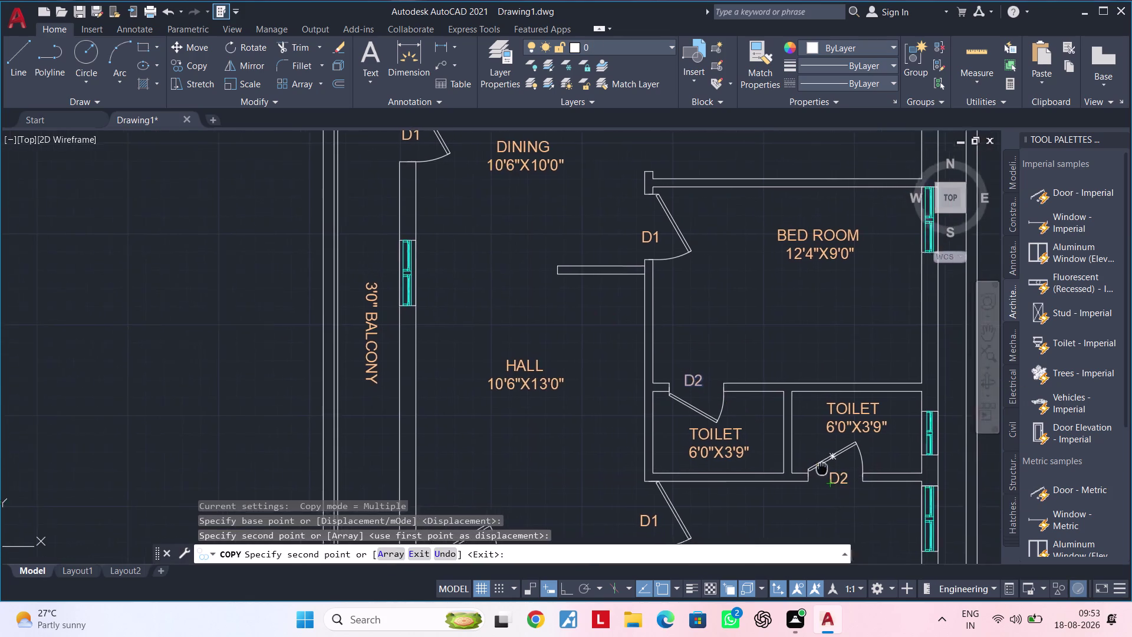
middle_drag(825, 468, 765, 471)
scroll(down, 3)
middle_drag(777, 427, 677, 397)
scroll(up, 3)
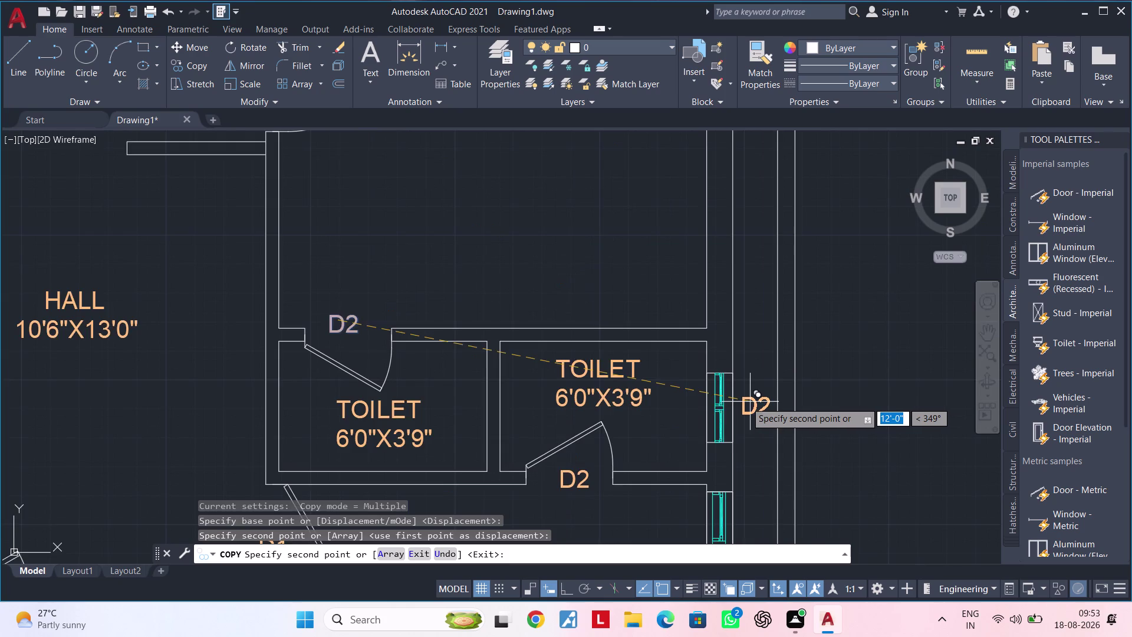
scroll(up, 3)
click(745, 399)
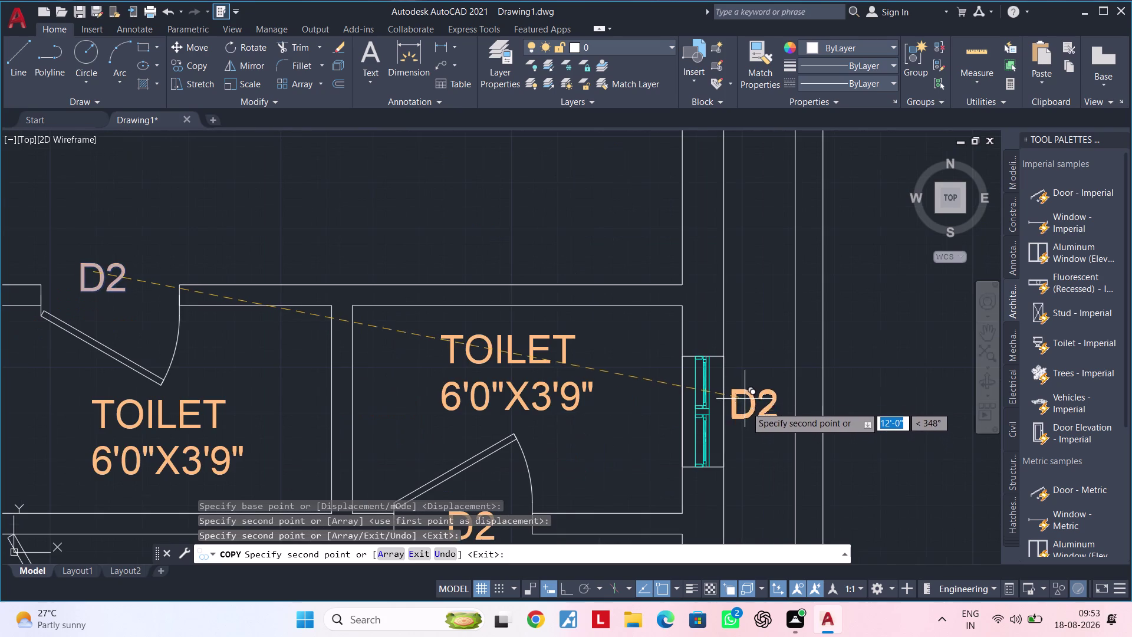
middle_drag(749, 423, 764, 244)
click(762, 440)
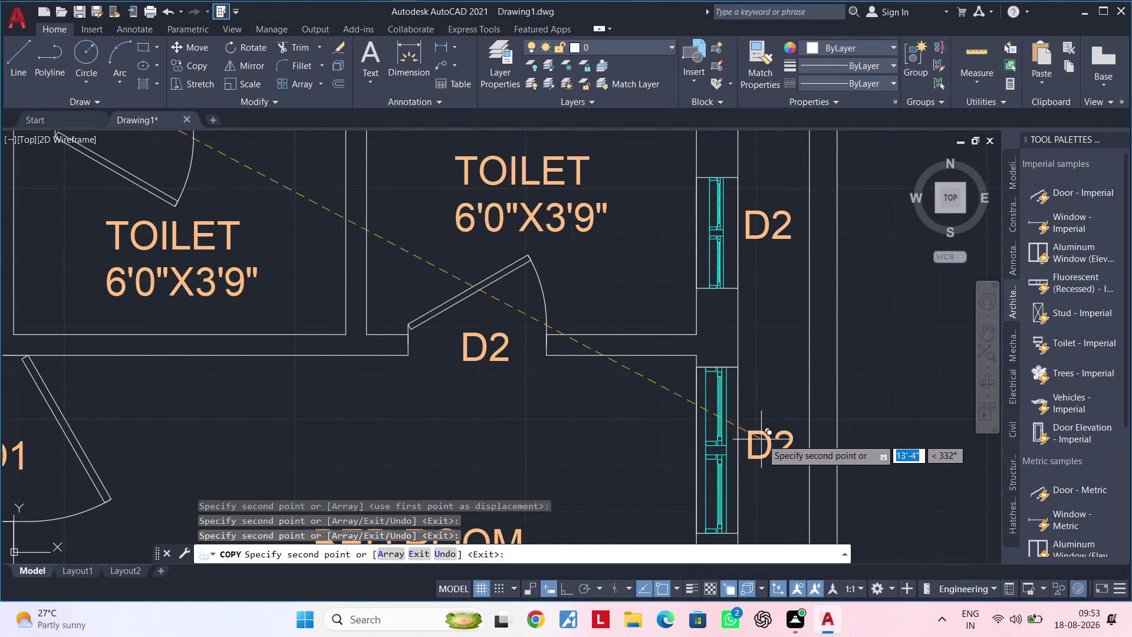
key(Escape)
key(Escape)
Change the upper window's D2 label text to V.
double_click(787, 230)
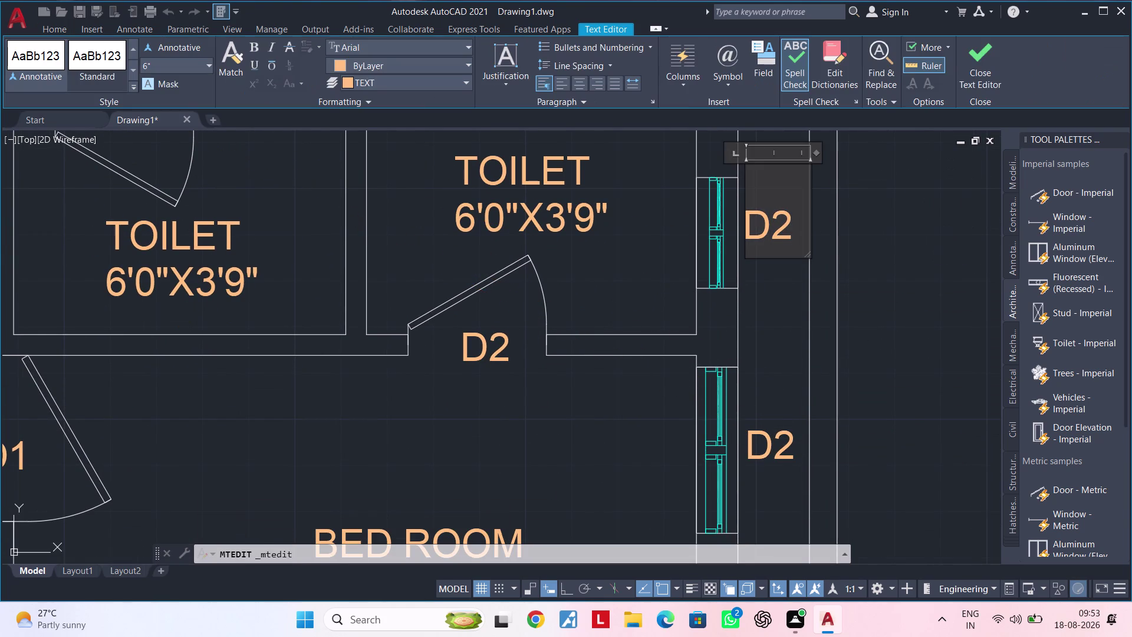
key(BackSpace)
key(BackSpace)
key(v)
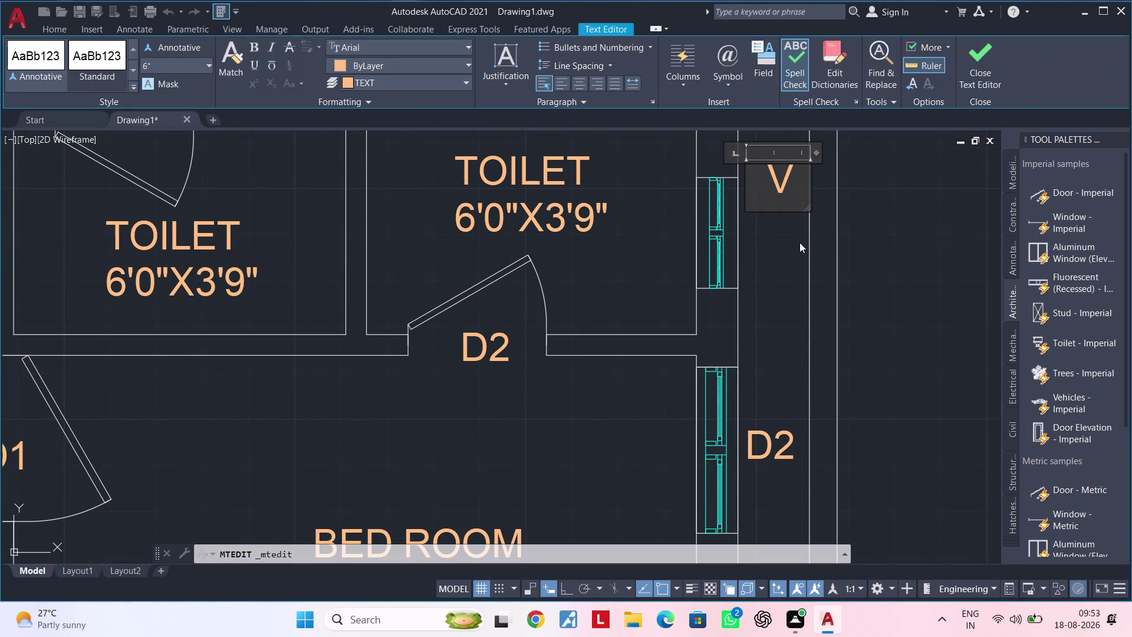
click(765, 271)
Move the V label beside the toilet's ventilator window.
scroll(down, 3)
middle_drag(777, 265, 770, 310)
click(771, 257)
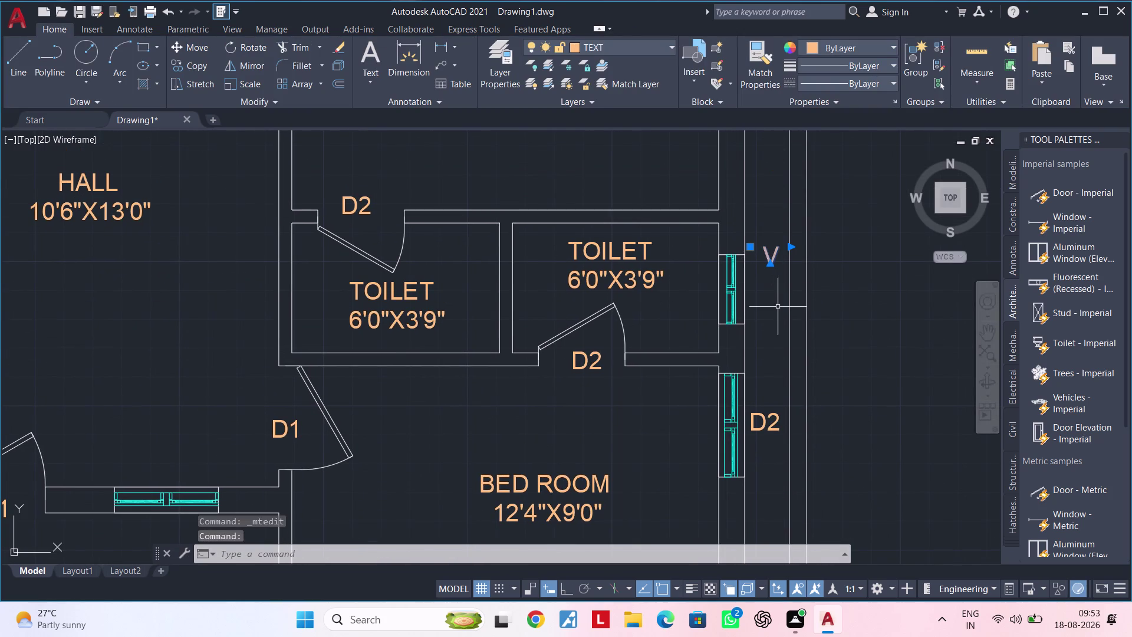
key(m)
key(space)
click(775, 265)
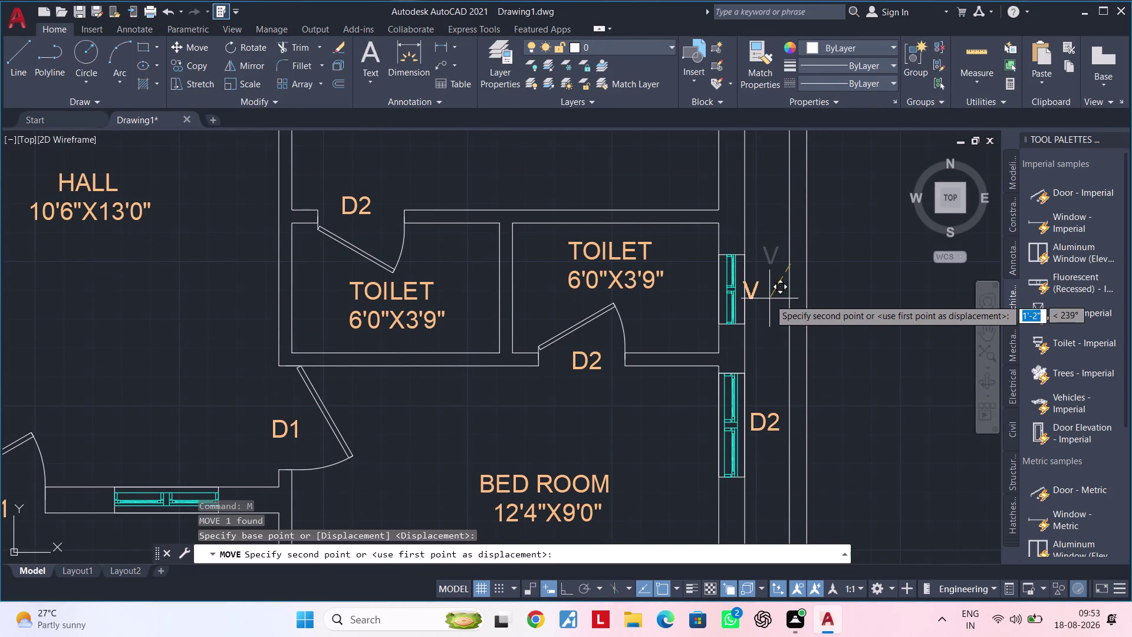
click(781, 299)
middle_drag(774, 333, 798, 177)
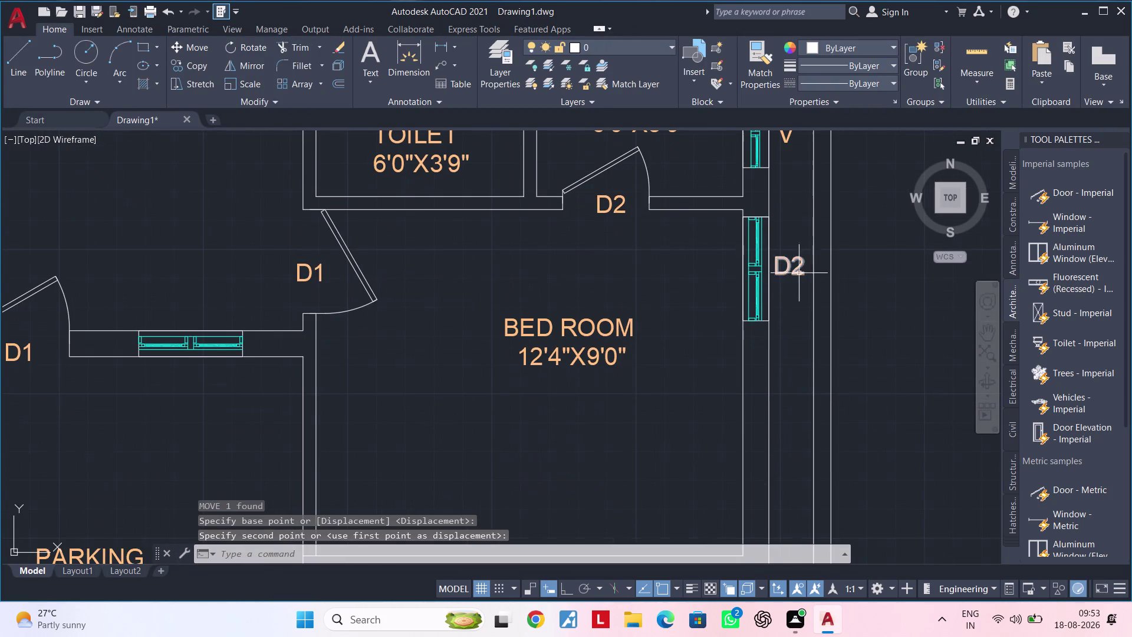
Change the D2 label by the bed room window to W1.
double_click(801, 275)
key(BackSpace)
key(BackSpace)
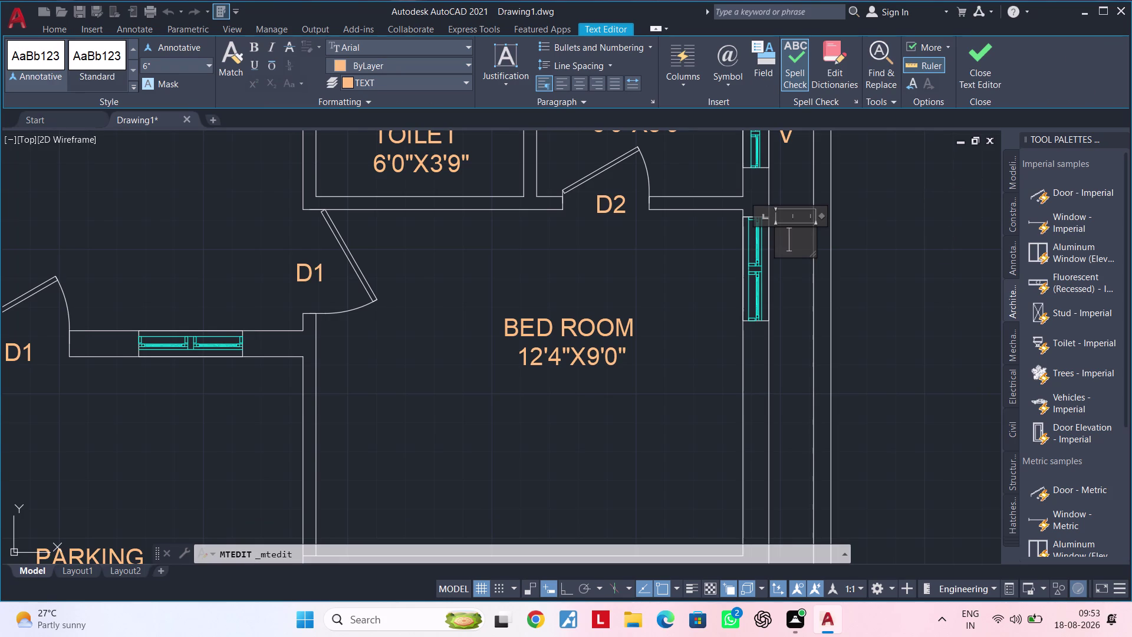
text(W1)
click(788, 335)
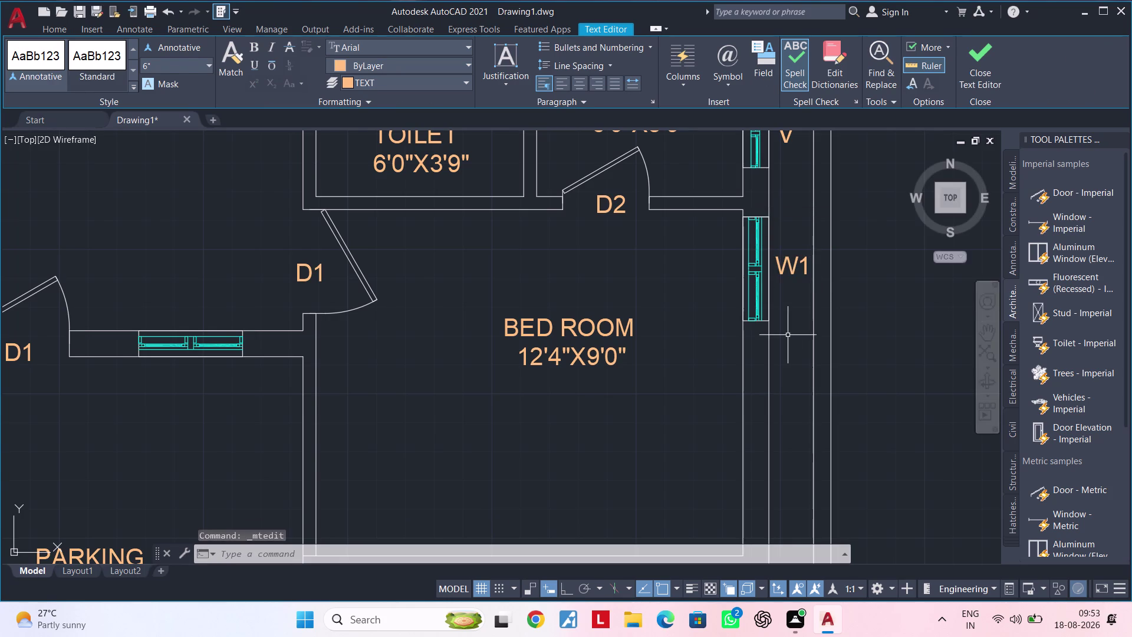
scroll(down, 3)
middle_drag(780, 309, 780, 283)
scroll(up, 3)
Copy W1 to the hall's lower window and the balcony-side window.
click(785, 278)
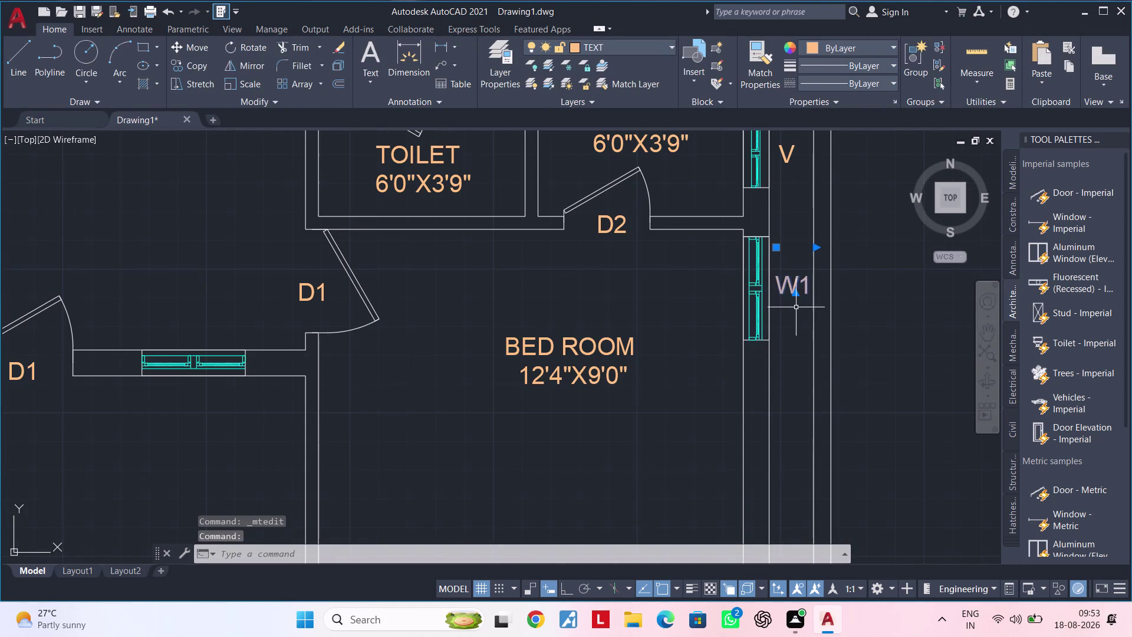
text(CO)
key(space)
click(794, 294)
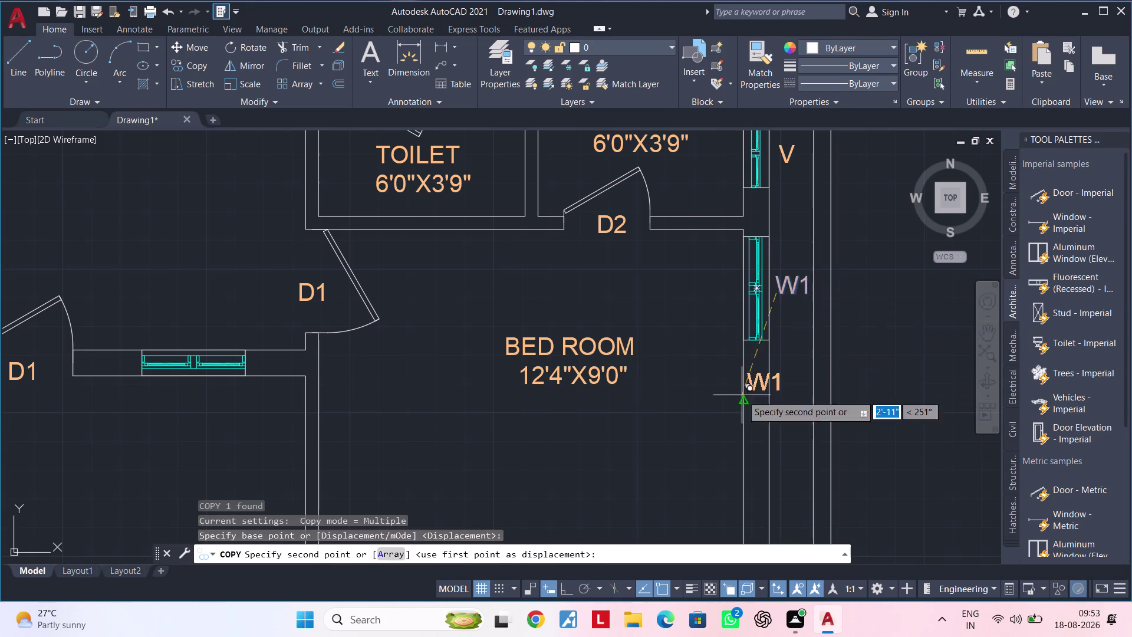
scroll(down, 3)
middle_drag(578, 404, 938, 344)
scroll(up, 3)
click(693, 326)
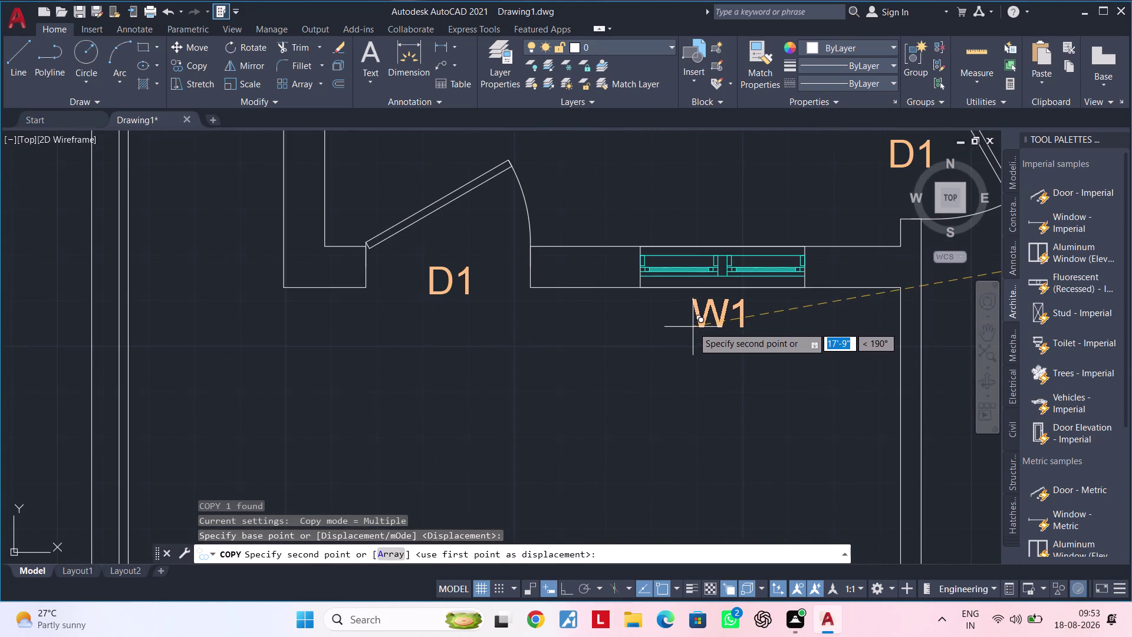
scroll(down, 3)
middle_drag(699, 338, 699, 462)
scroll(up, 3)
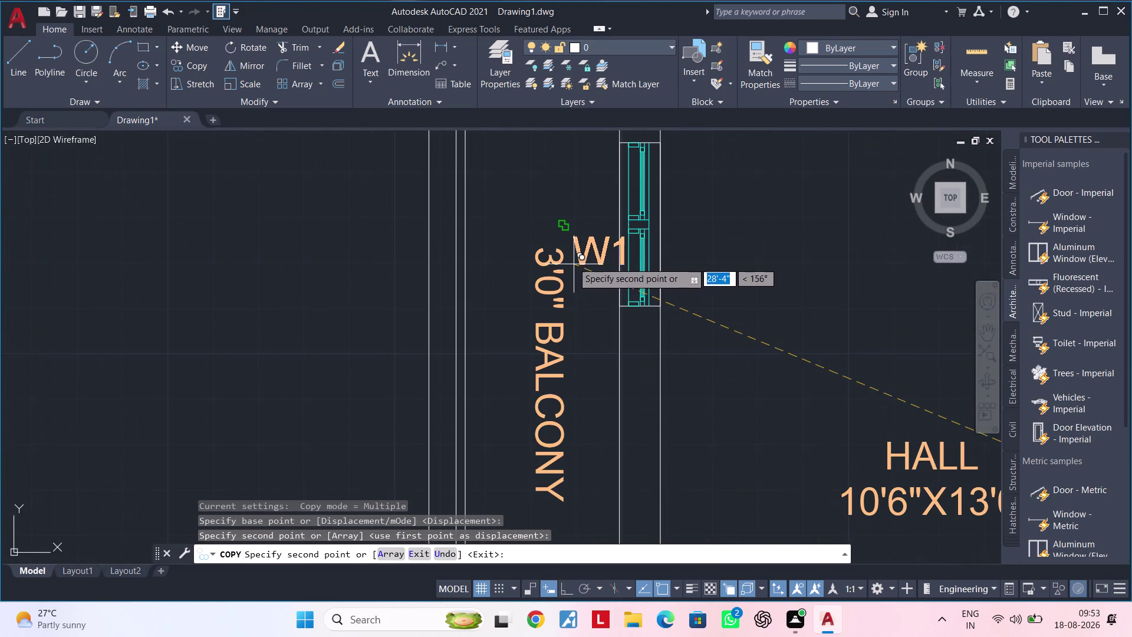
click(561, 218)
Place further W1 copies at the dining, kitchen and upper bed room windows.
scroll(down, 3)
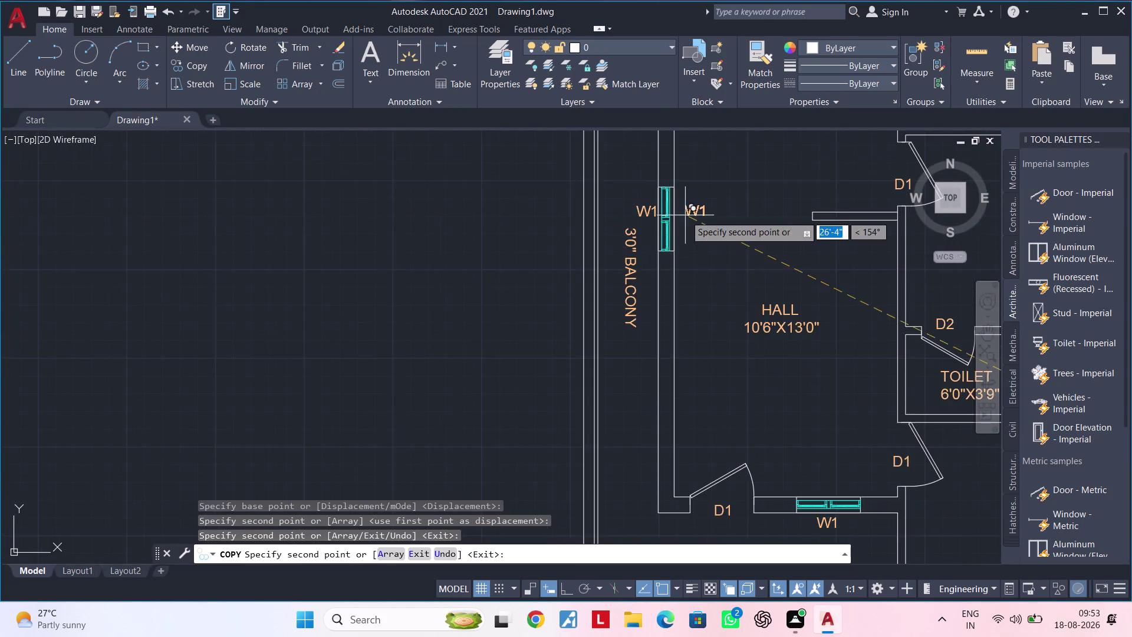
middle_drag(681, 239, 567, 466)
scroll(up, 3)
click(707, 205)
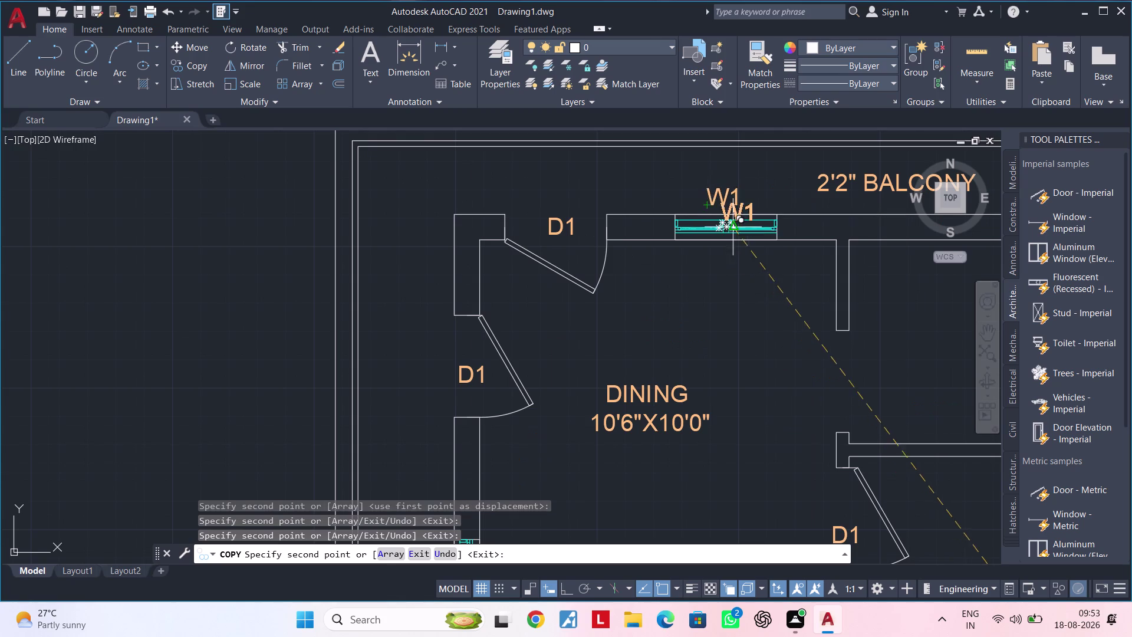
scroll(down, 3)
middle_drag(817, 300, 401, 299)
scroll(up, 3)
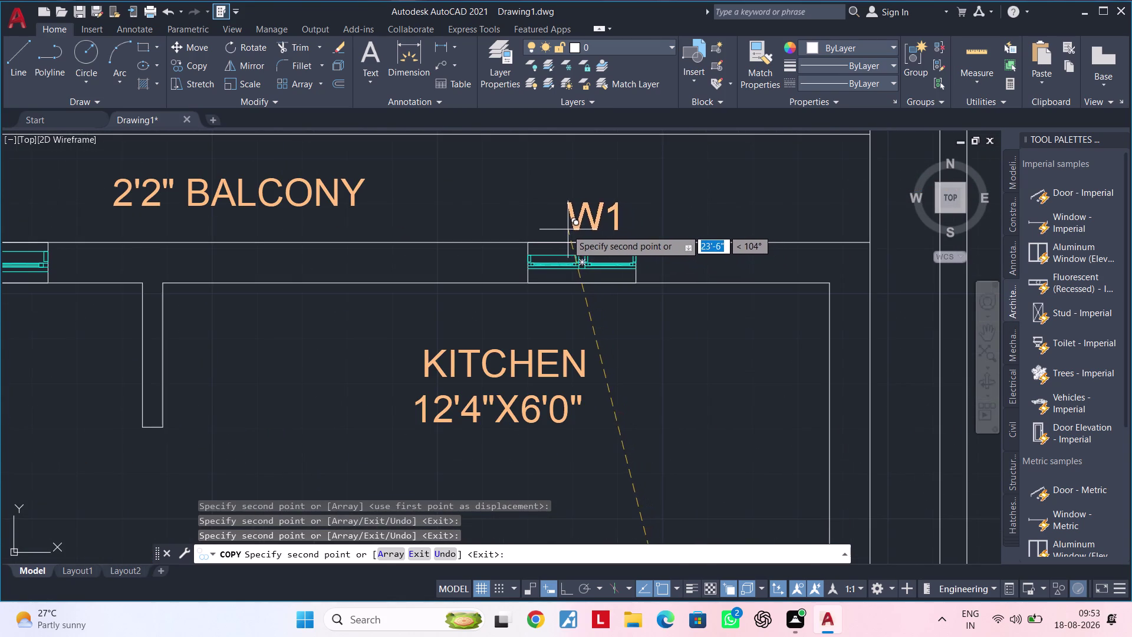
click(563, 231)
scroll(down, 3)
middle_drag(729, 287, 680, 215)
scroll(up, 3)
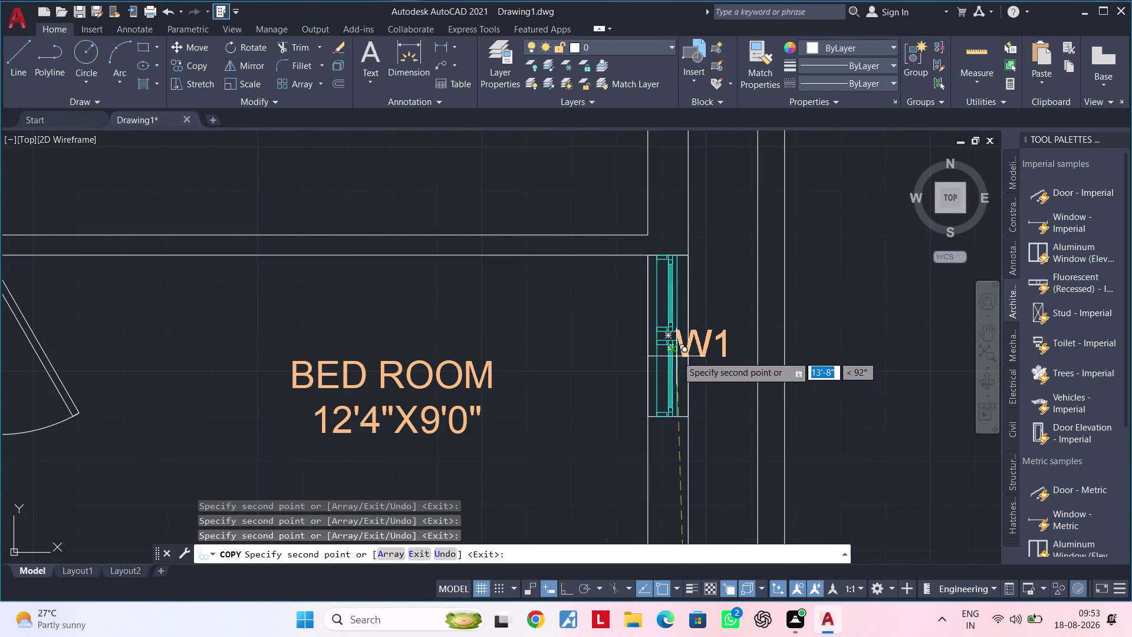
click(697, 351)
scroll(down, 3)
middle_drag(616, 368, 637, 411)
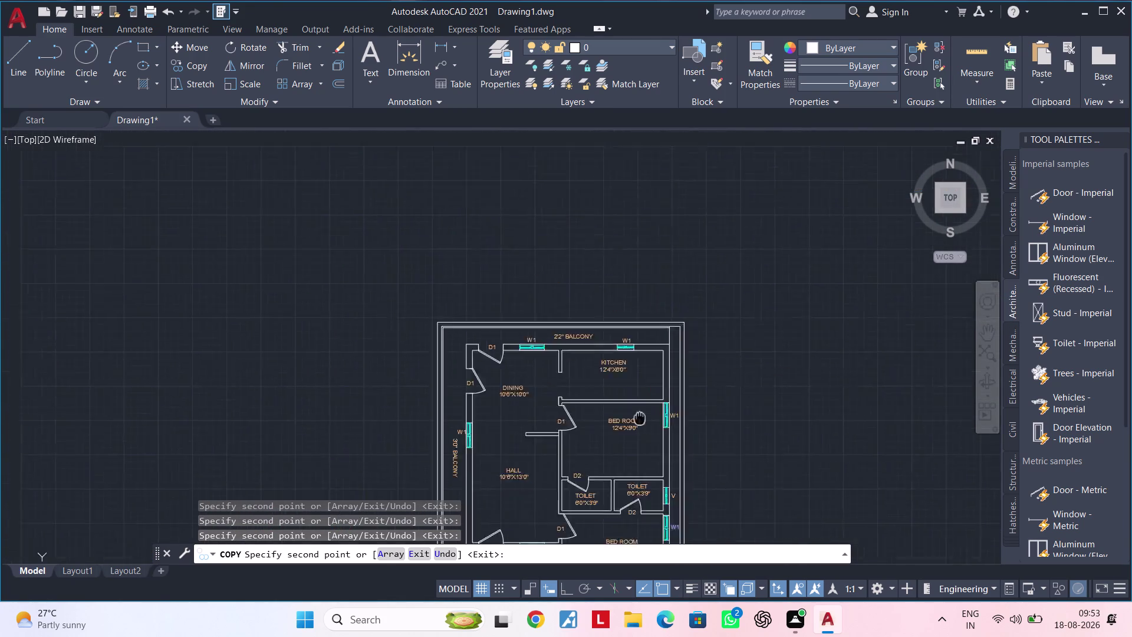
middle_drag(637, 412, 728, 470)
key(Escape)
key(Escape)
scroll(up, 3)
middle_drag(709, 407, 752, 350)
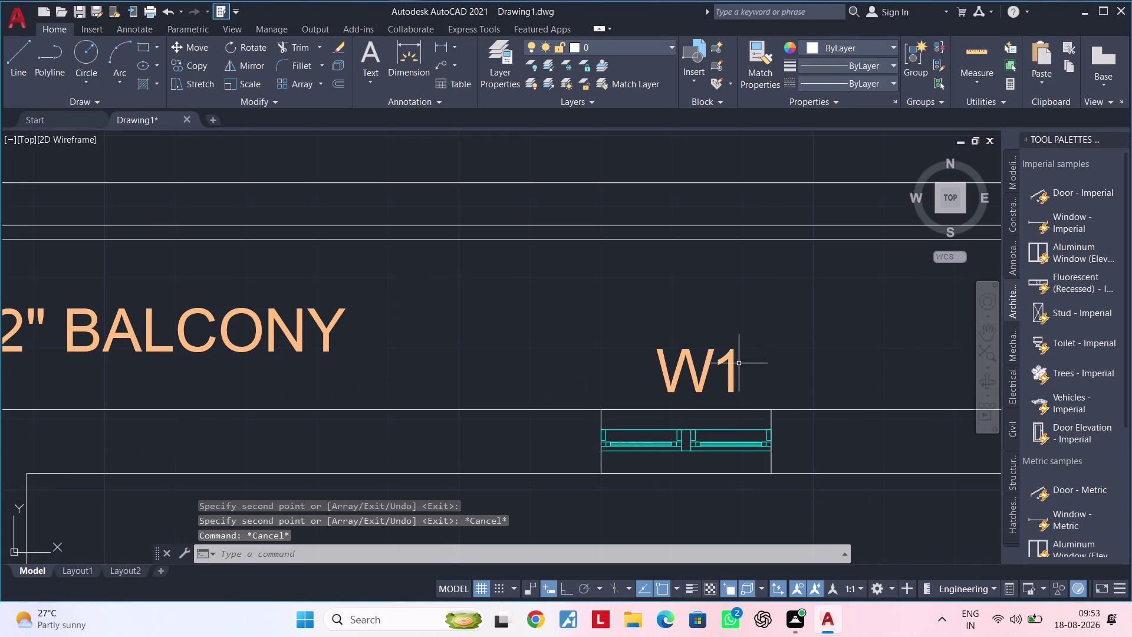
Edit the W1 label above the kitchen window to read W2.
double_click(732, 369)
key(BackSpace)
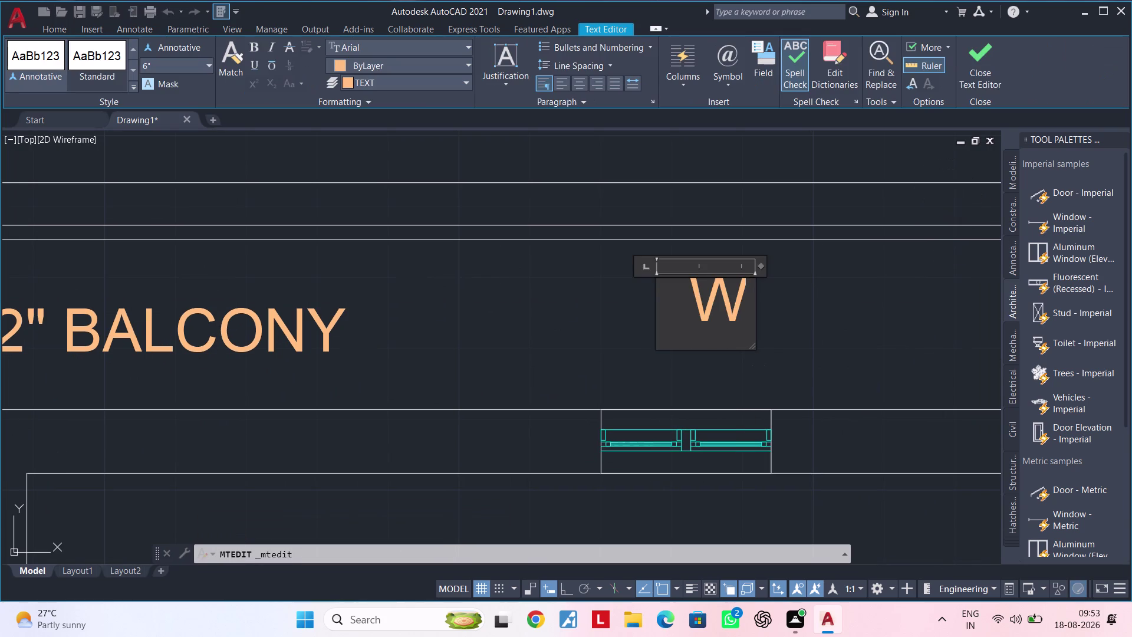
key(2)
click(821, 350)
scroll(down, 3)
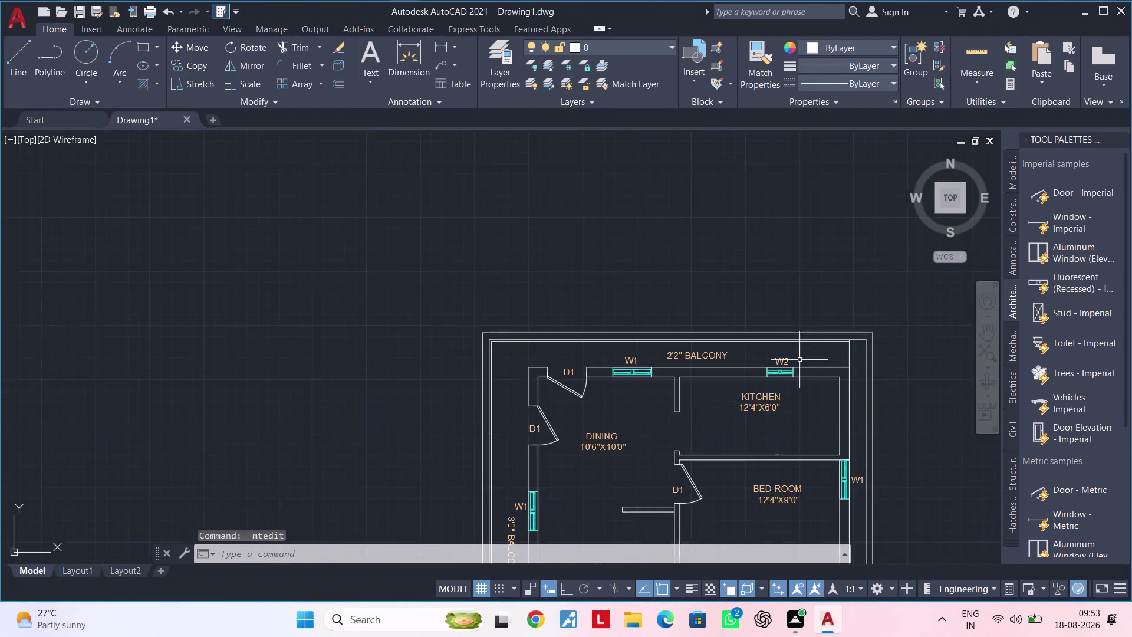
scroll(down, 3)
middle_drag(801, 386, 751, 222)
middle_drag(746, 344, 677, 344)
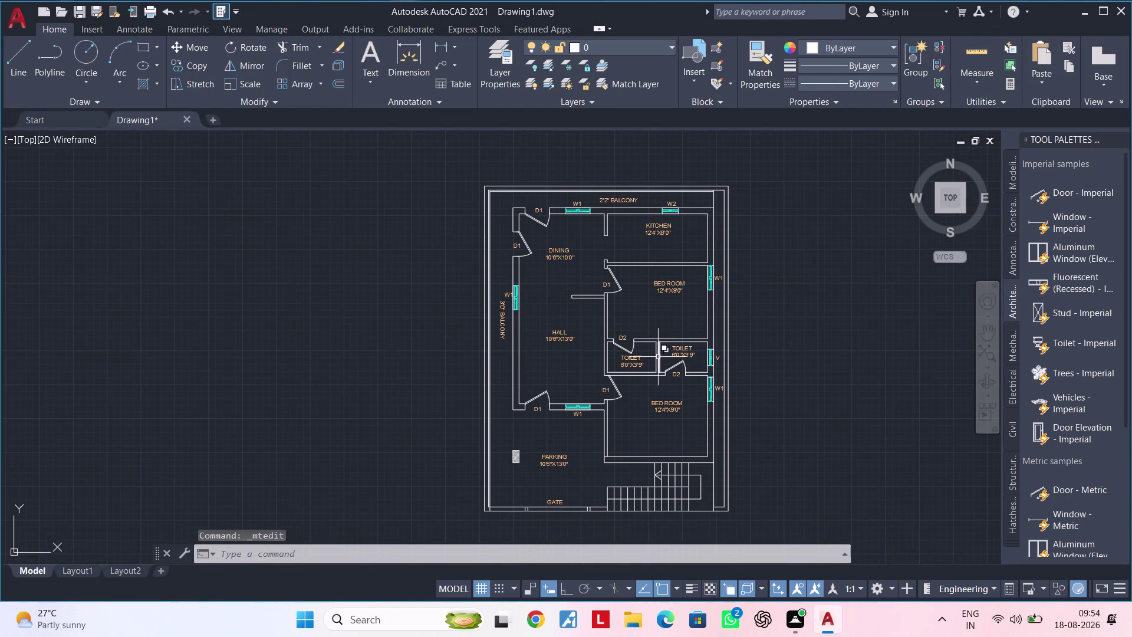
scroll(up, 3)
middle_drag(626, 312, 631, 368)
middle_drag(616, 349, 617, 410)
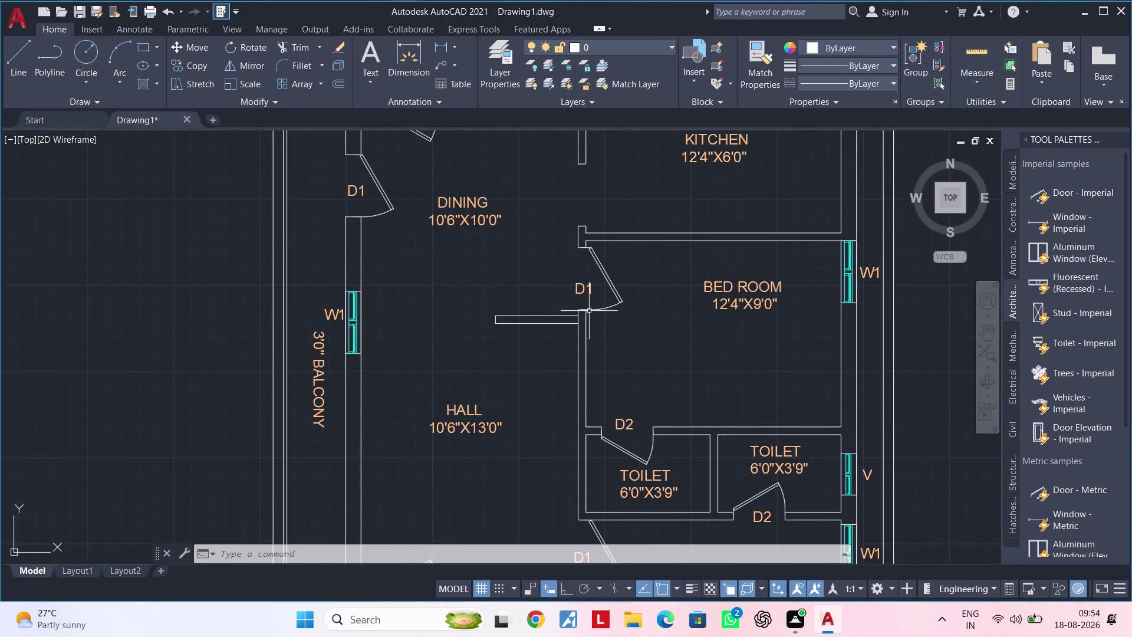
Select the two bed room D1 labels and the toilet D2 label.
scroll(up, 3)
click(589, 277)
scroll(down, 3)
middle_drag(661, 373, 671, 279)
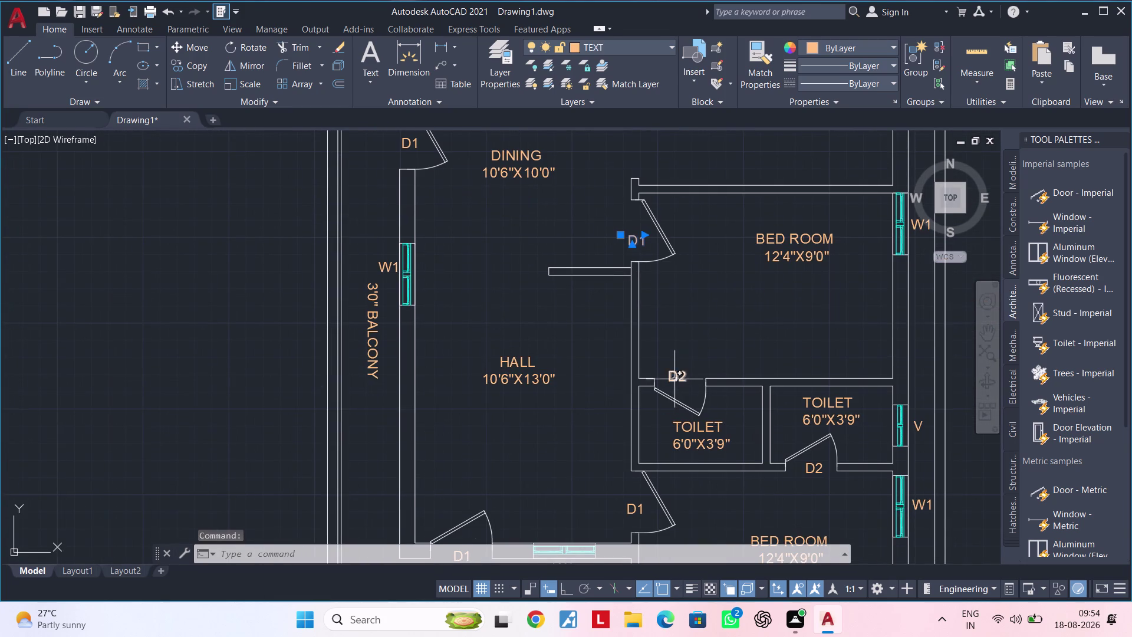
click(676, 376)
click(639, 506)
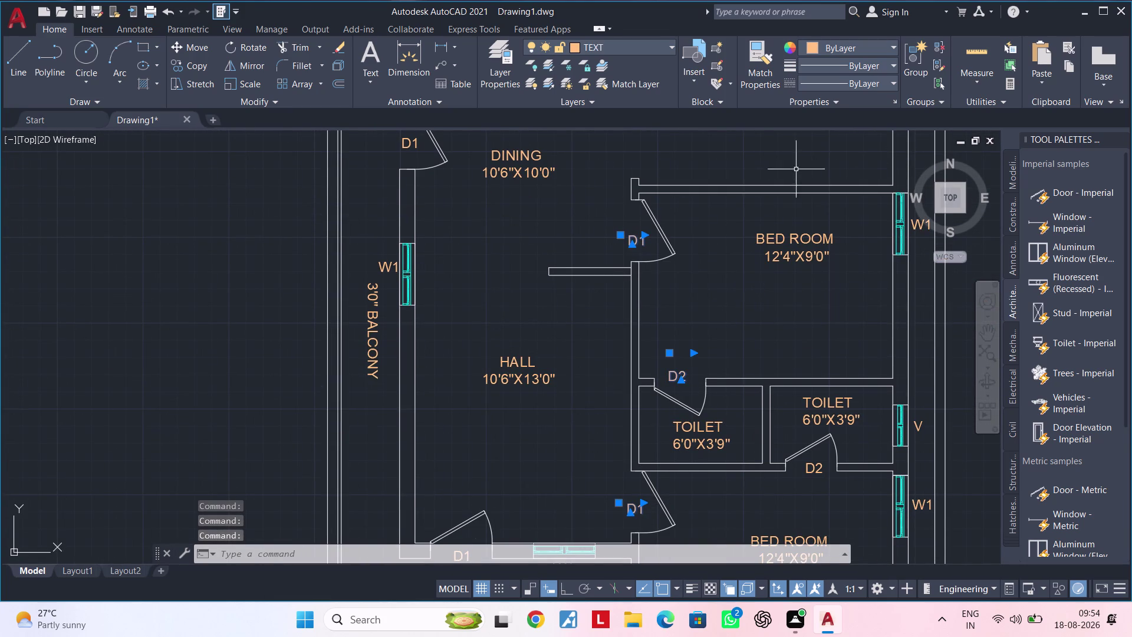
click(847, 49)
Set the selected door labels' colour to Magenta and clear the selection.
click(884, 199)
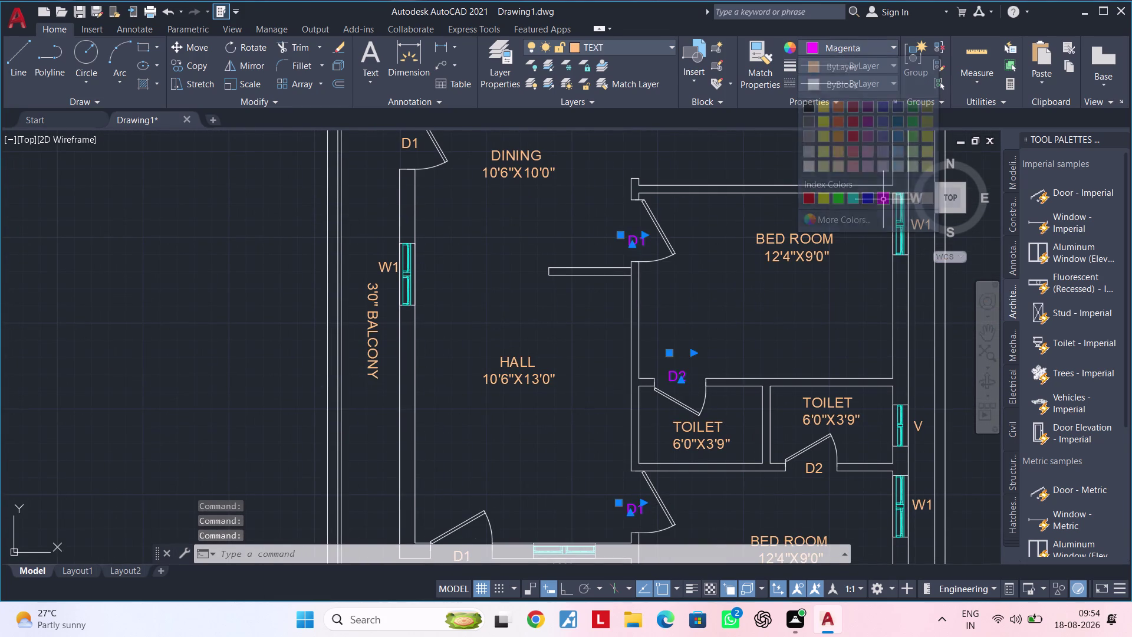
key(Escape)
middle_drag(754, 331, 736, 260)
scroll(down, 3)
middle_drag(747, 284, 791, 255)
key(Escape)
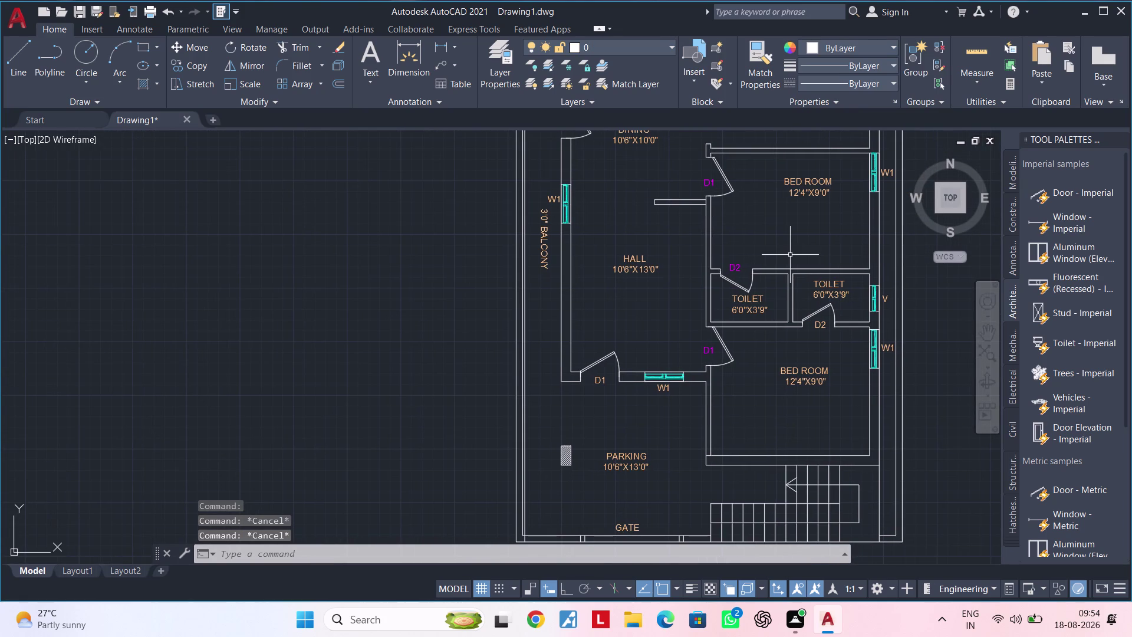
key(Escape)
key(Escape)
key(Escape)
key(Escape)
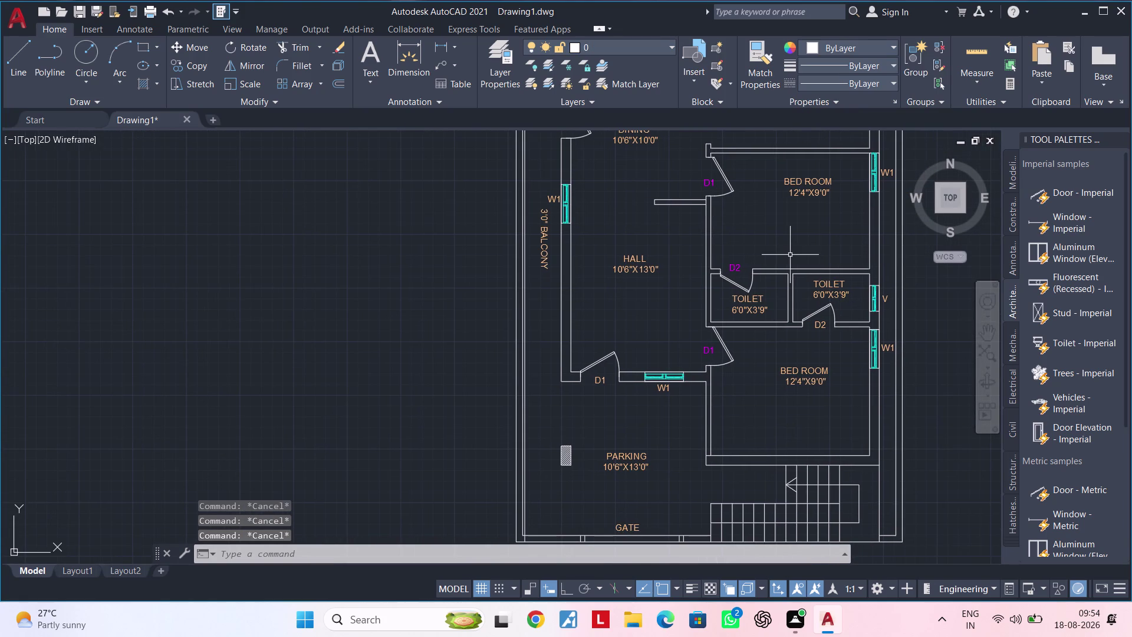
middle_drag(742, 411, 741, 290)
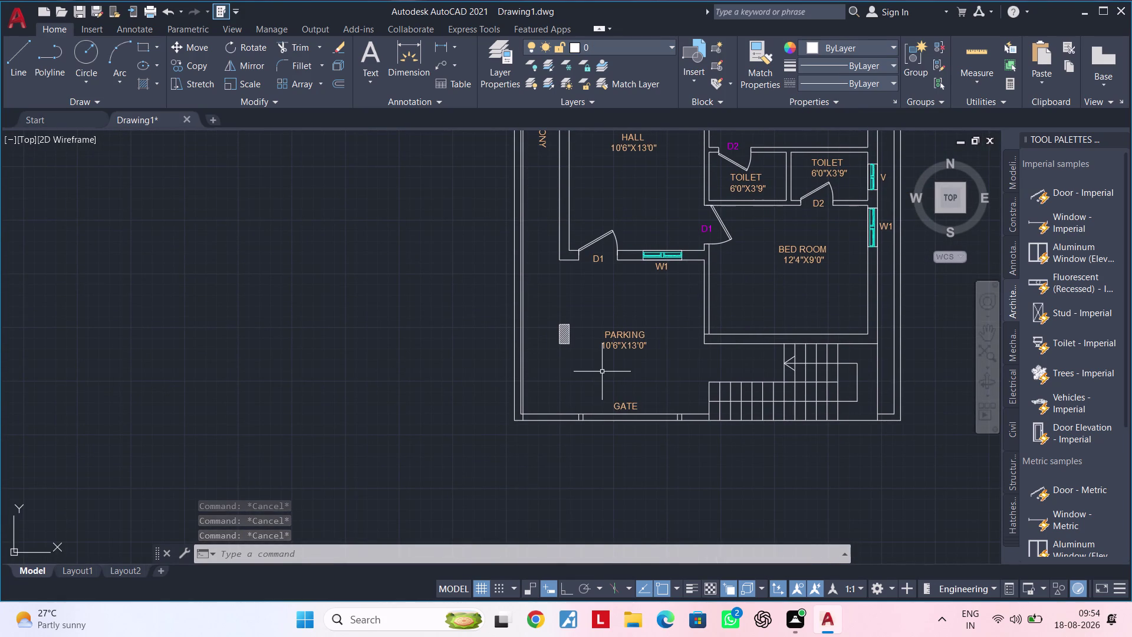
middle_drag(602, 371, 534, 494)
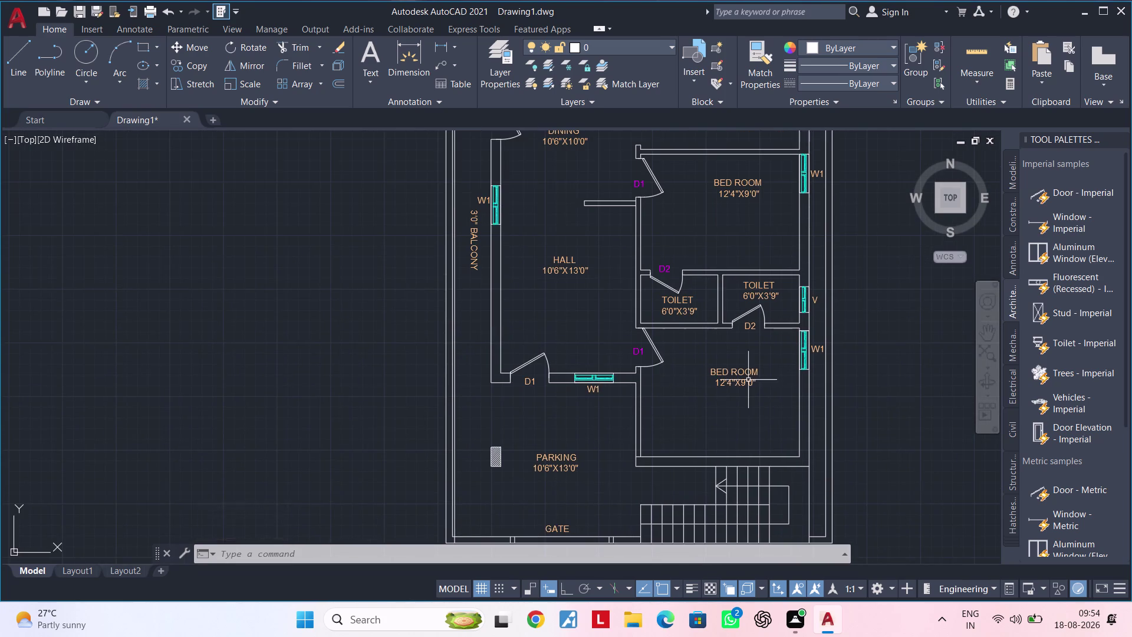
middle_drag(729, 399, 655, 461)
scroll(down, 3)
middle_drag(662, 405, 655, 349)
key(Escape)
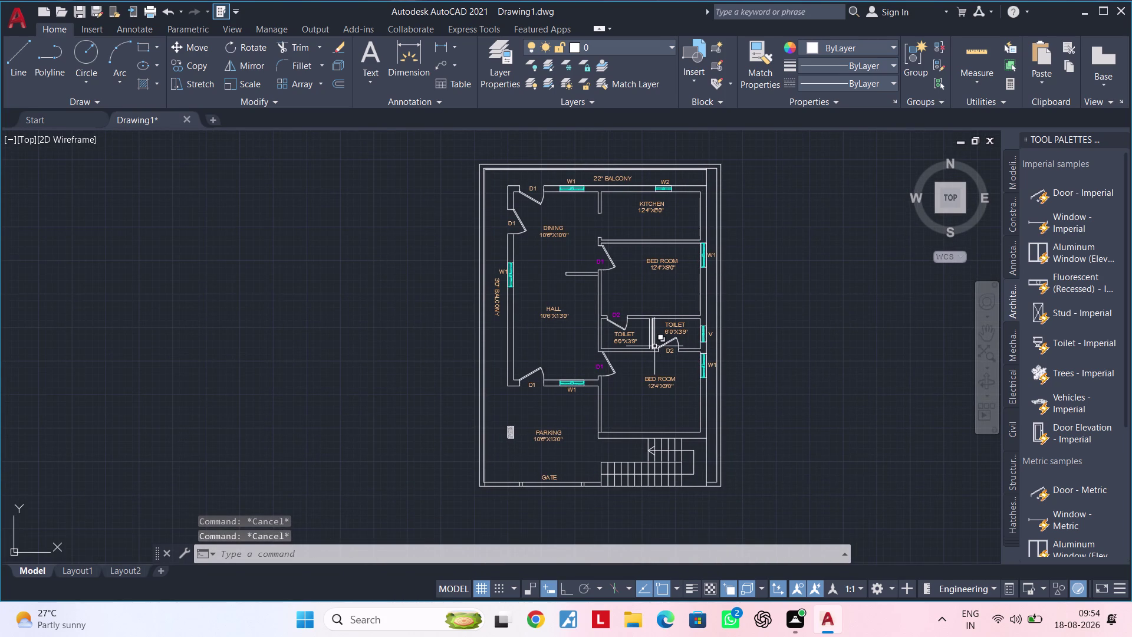
key(Escape)
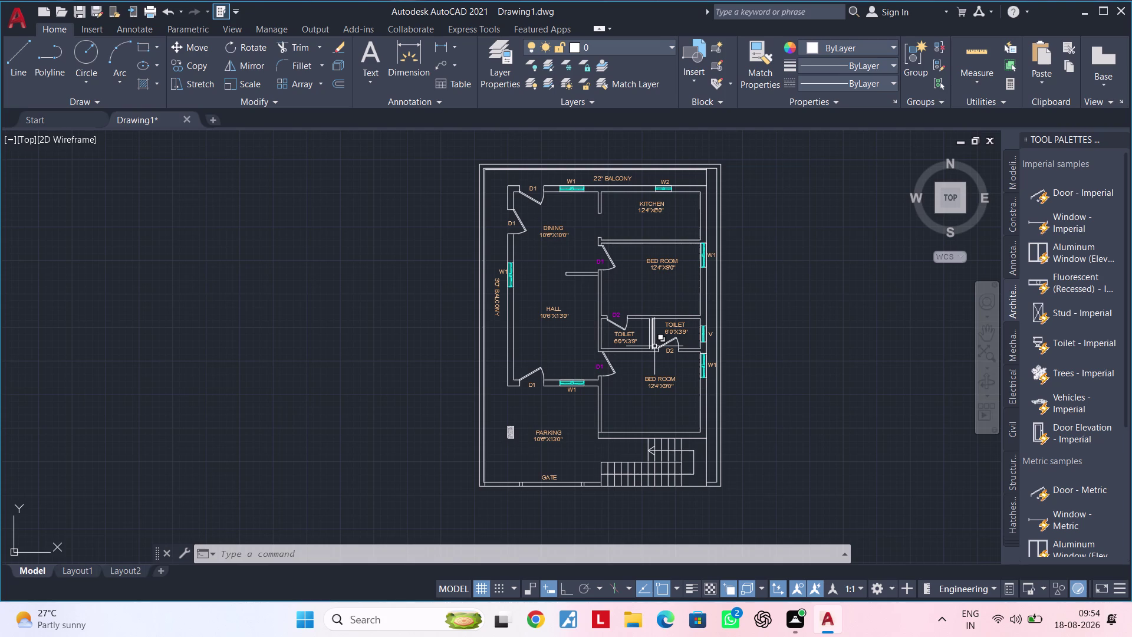
key(Escape)
key(Escape)
key(Escape)
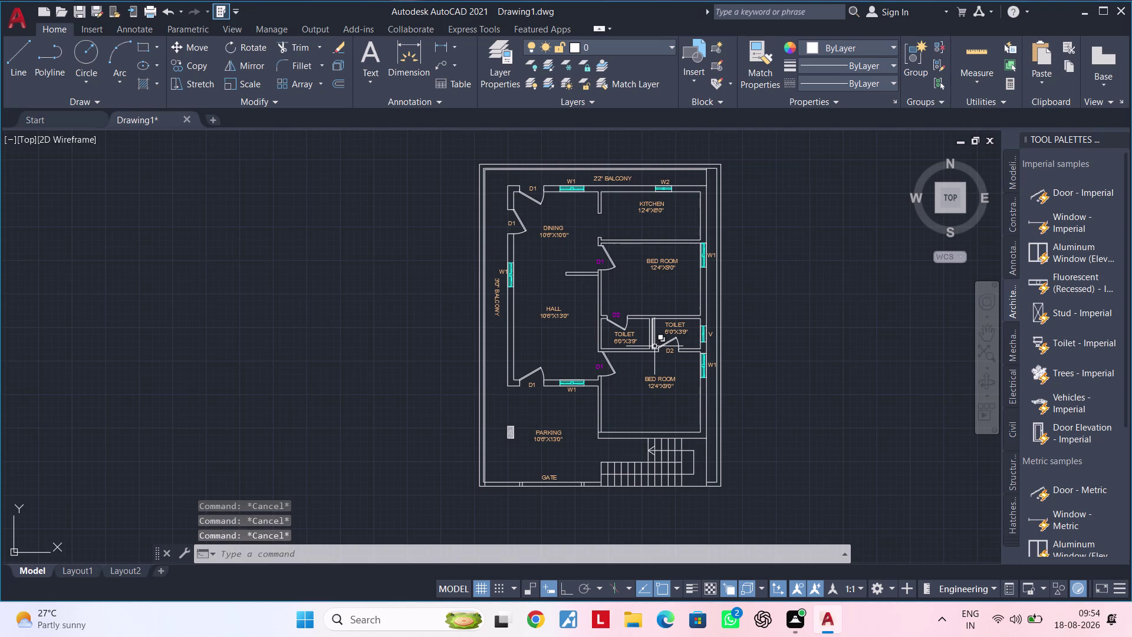
key(Escape)
key(Escape)
key(Escape)
key(Escape)
middle_drag(789, 413, 722, 345)
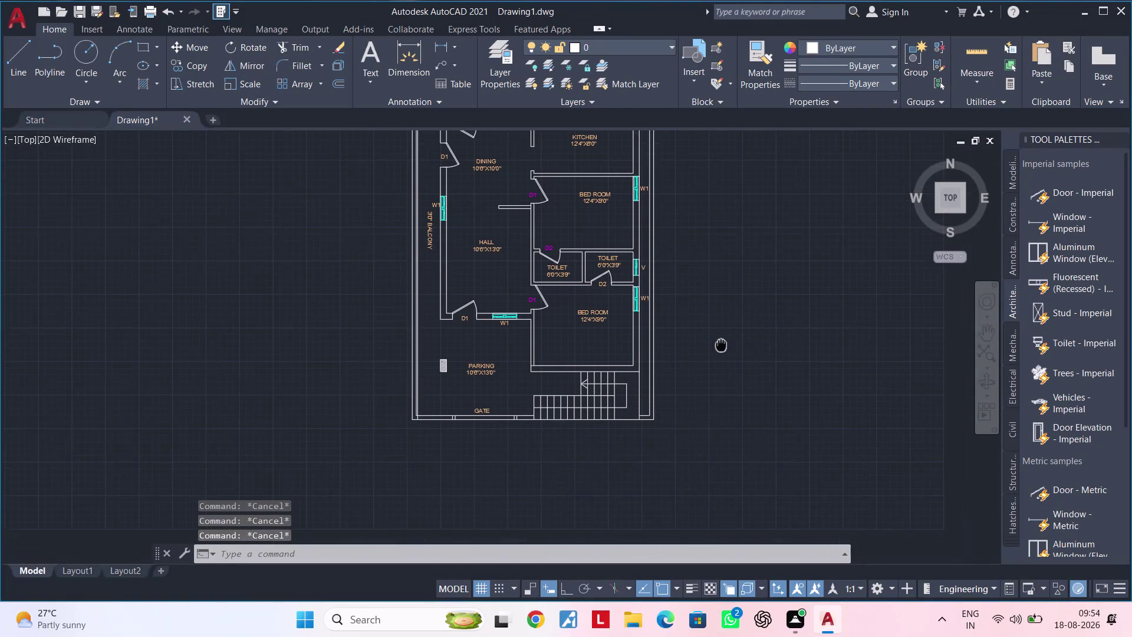
middle_drag(721, 345, 721, 344)
scroll(down, 3)
middle_drag(721, 343, 720, 366)
click(463, 170)
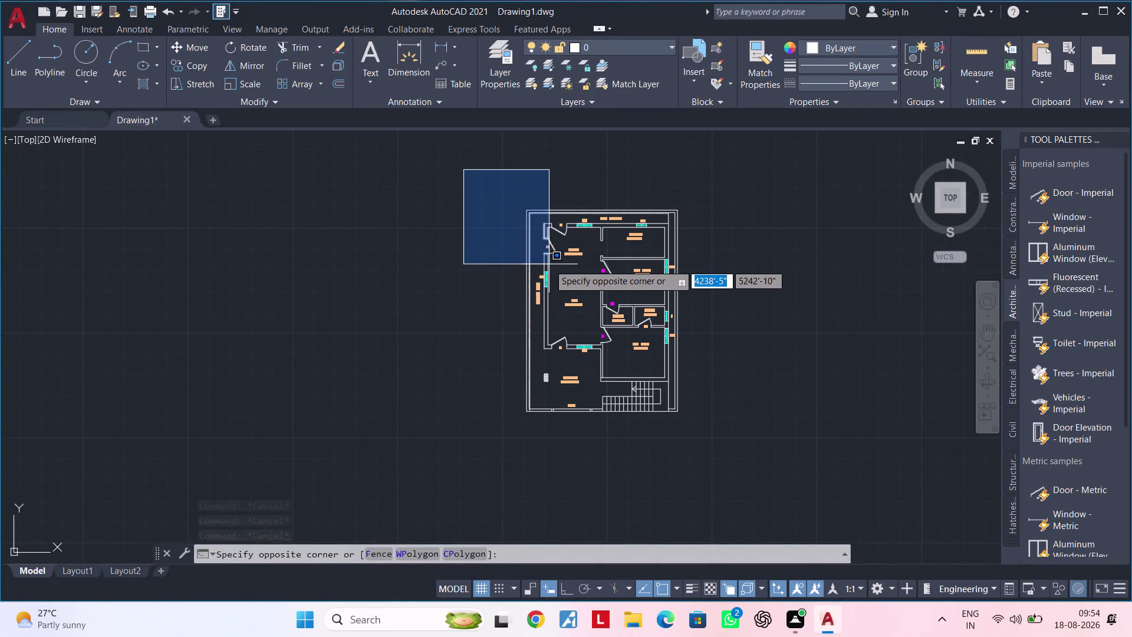
Select the plan's right, top and left boundary lines, then clear the selection.
key(Escape)
scroll(up, 3)
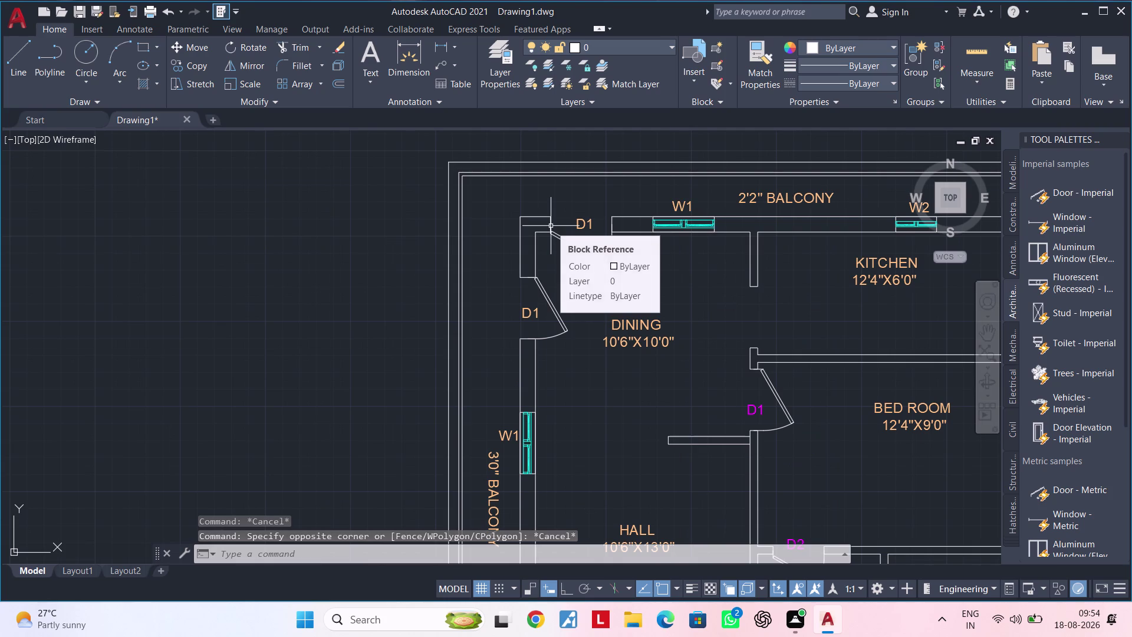
middle_drag(695, 303, 406, 312)
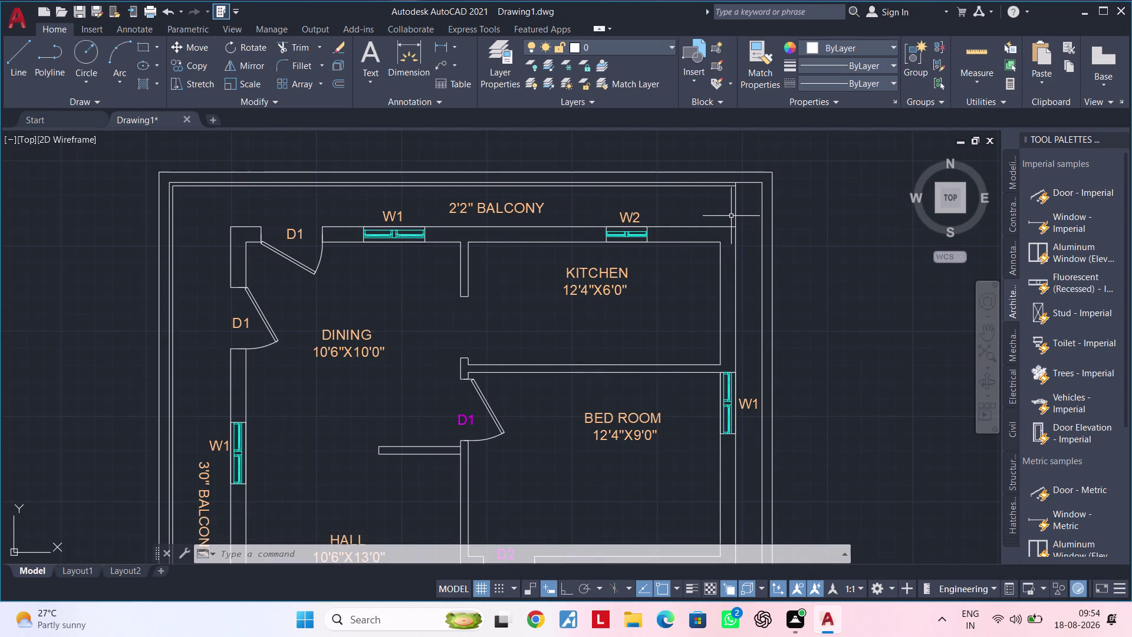
scroll(up, 3)
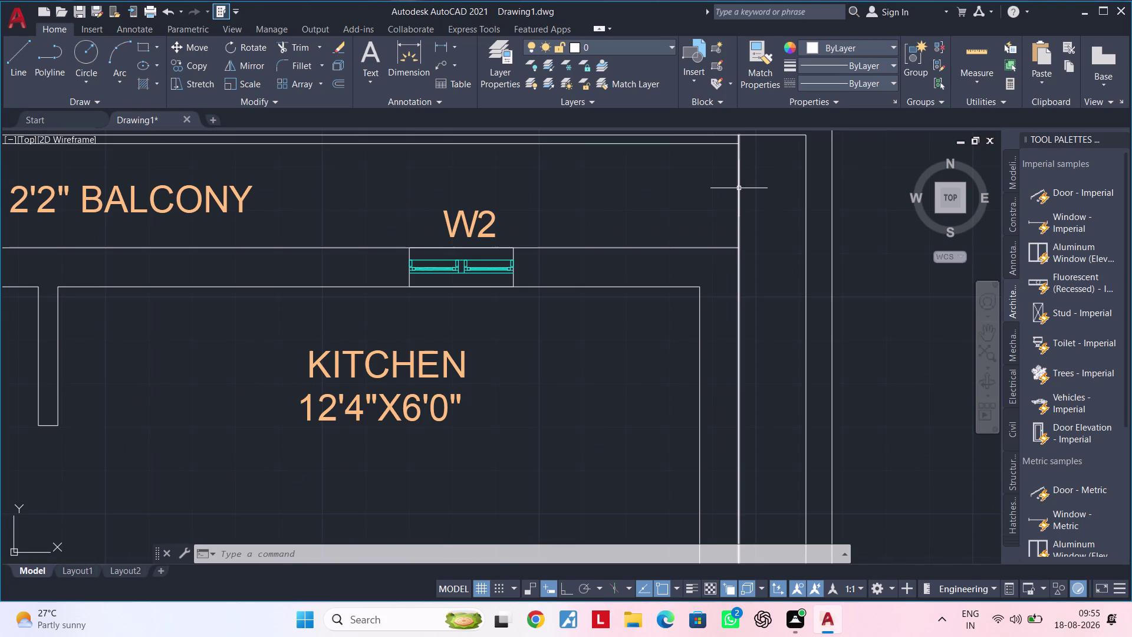
click(739, 188)
scroll(down, 3)
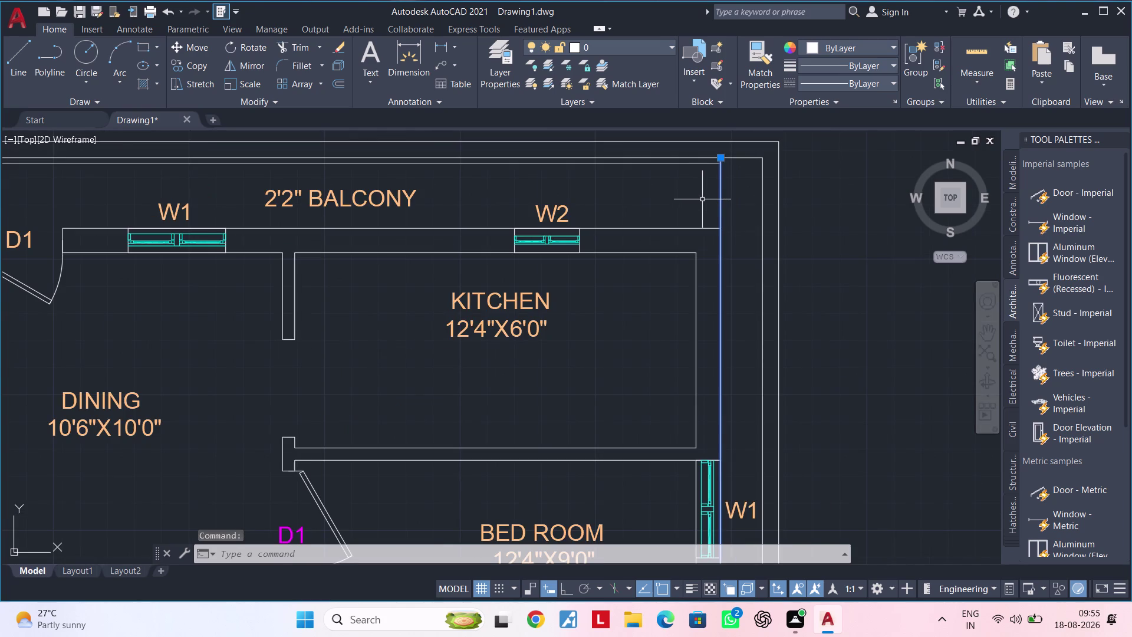
scroll(down, 3)
middle_drag(695, 197, 771, 225)
scroll(up, 3)
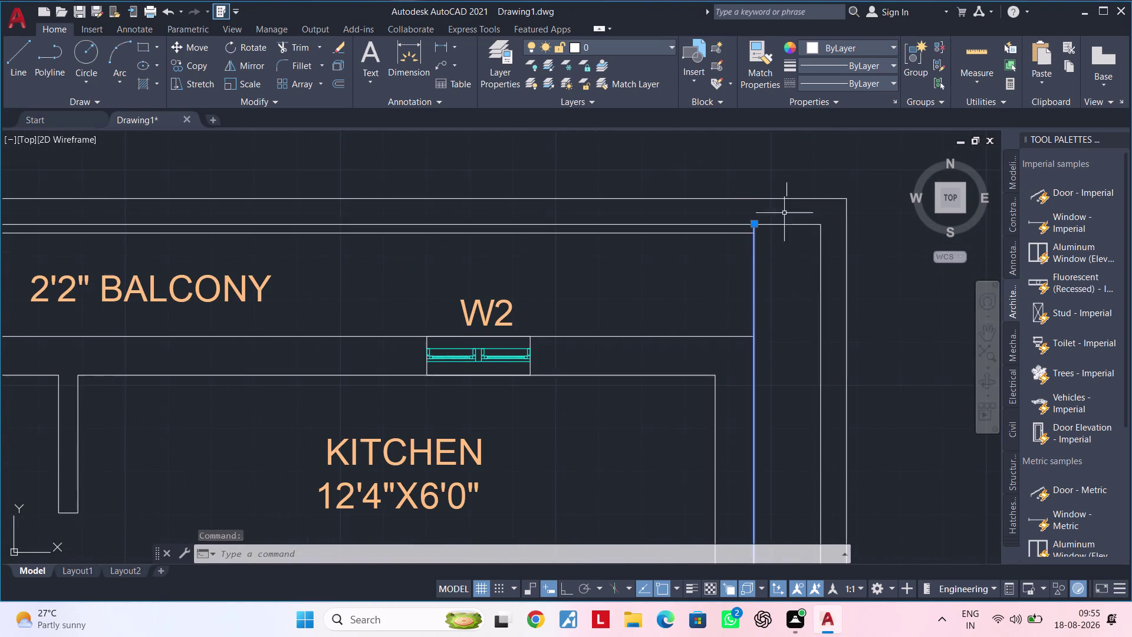
click(741, 222)
scroll(down, 3)
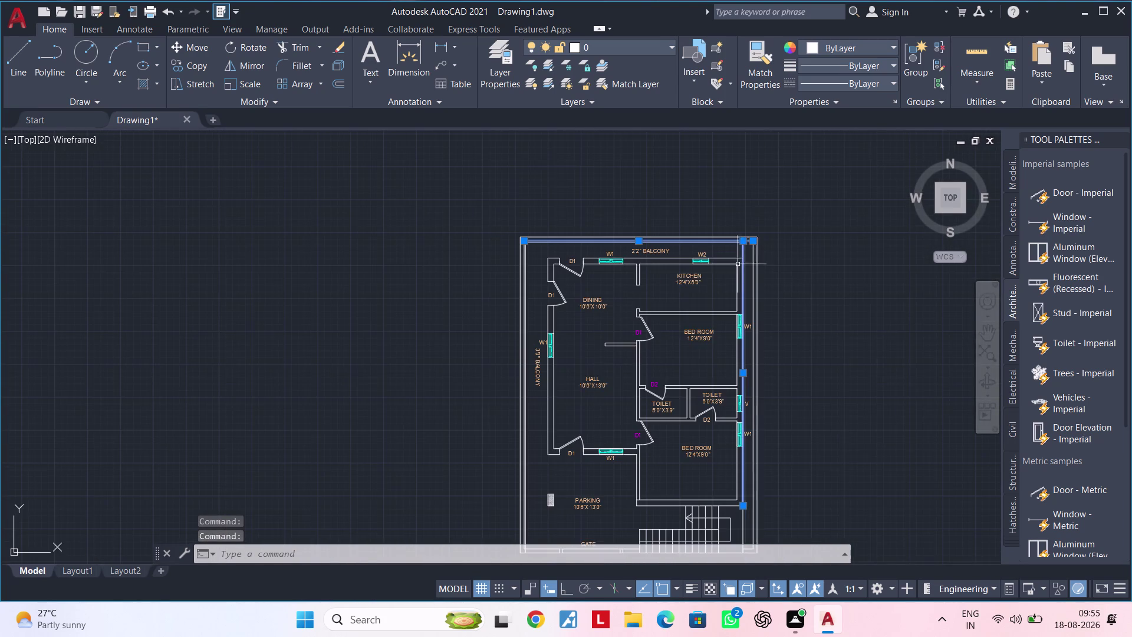
middle_drag(732, 272, 774, 204)
scroll(up, 3)
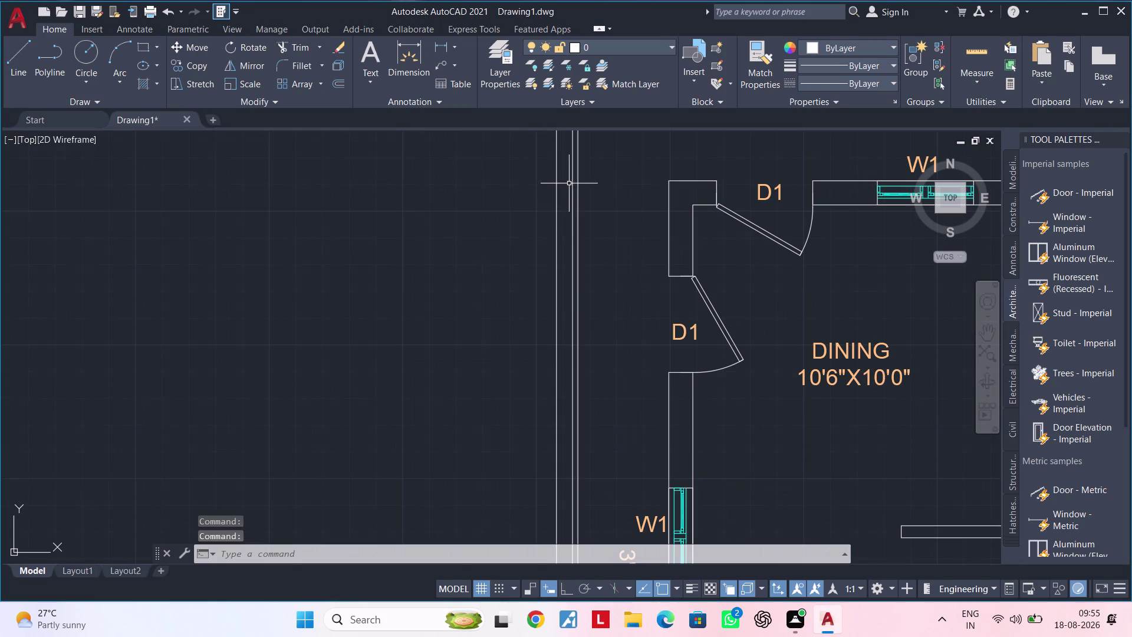
click(571, 182)
scroll(down, 3)
scroll(up, 3)
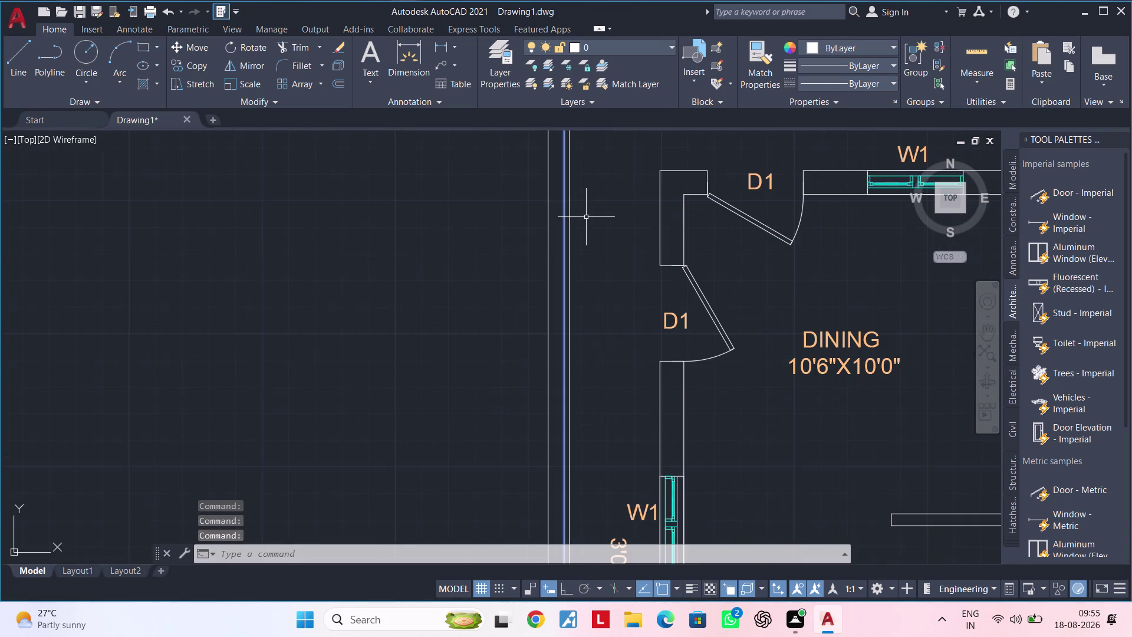
key(Escape)
key(Escape)
Start a selection window from the plan's top-left corner, pan to the bottom-right, then cancel it.
scroll(down, 3)
scroll(down, 3)
middle_drag(593, 218, 475, 214)
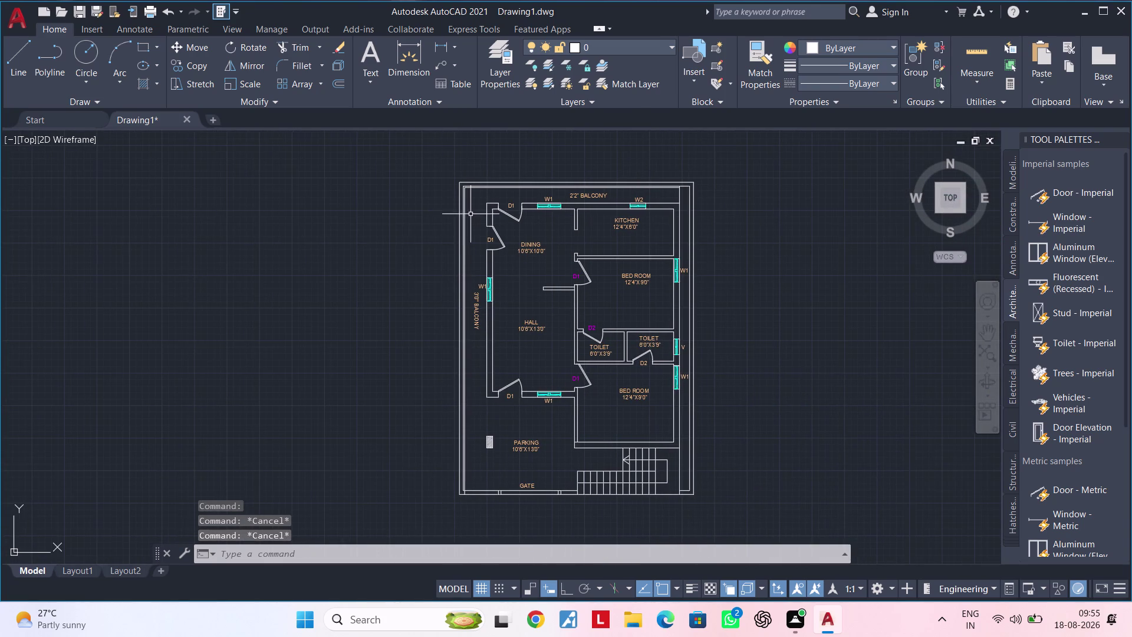
middle_drag(484, 218, 436, 222)
scroll(up, 3)
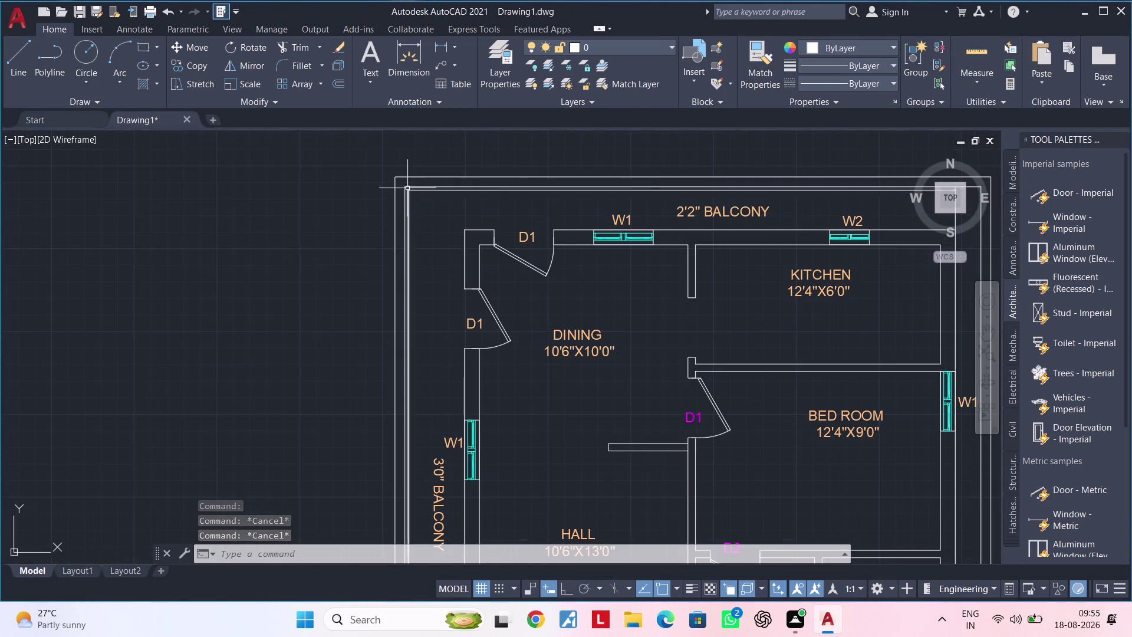
scroll(up, 3)
click(382, 173)
scroll(down, 3)
middle_drag(607, 343, 535, 205)
scroll(up, 3)
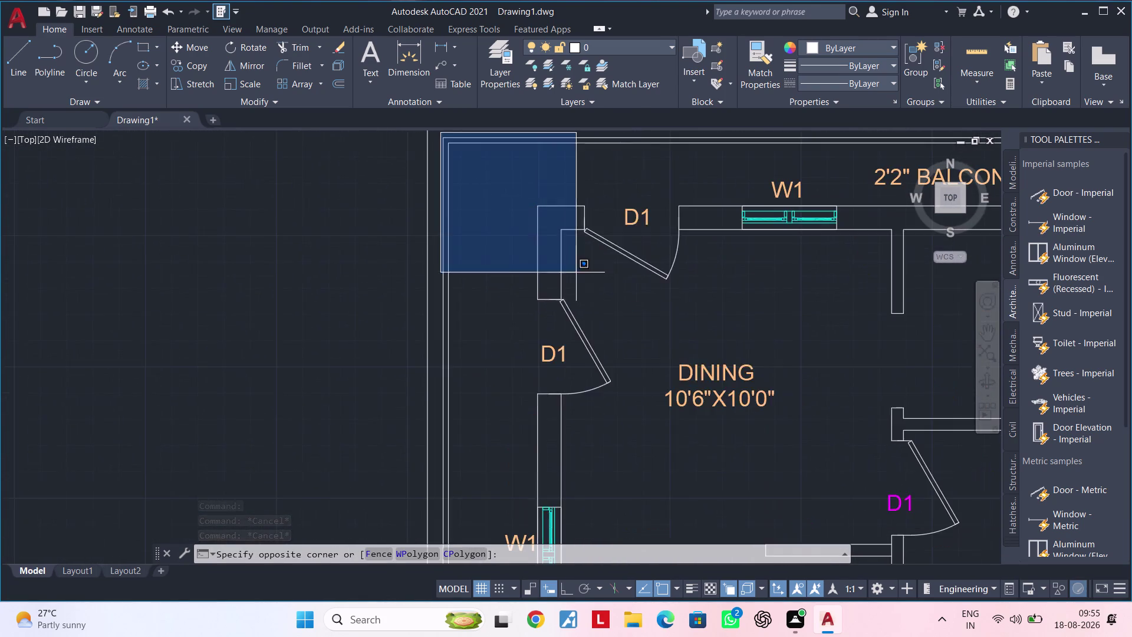
scroll(down, 3)
middle_drag(684, 384, 473, 242)
scroll(down, 3)
middle_drag(648, 425, 621, 268)
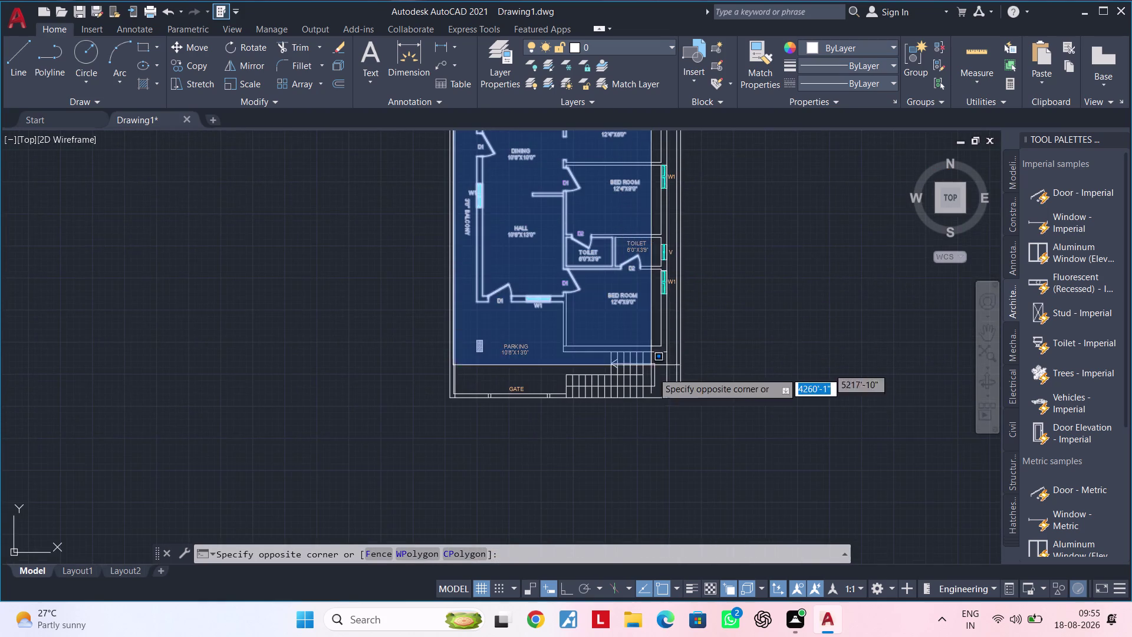
scroll(up, 3)
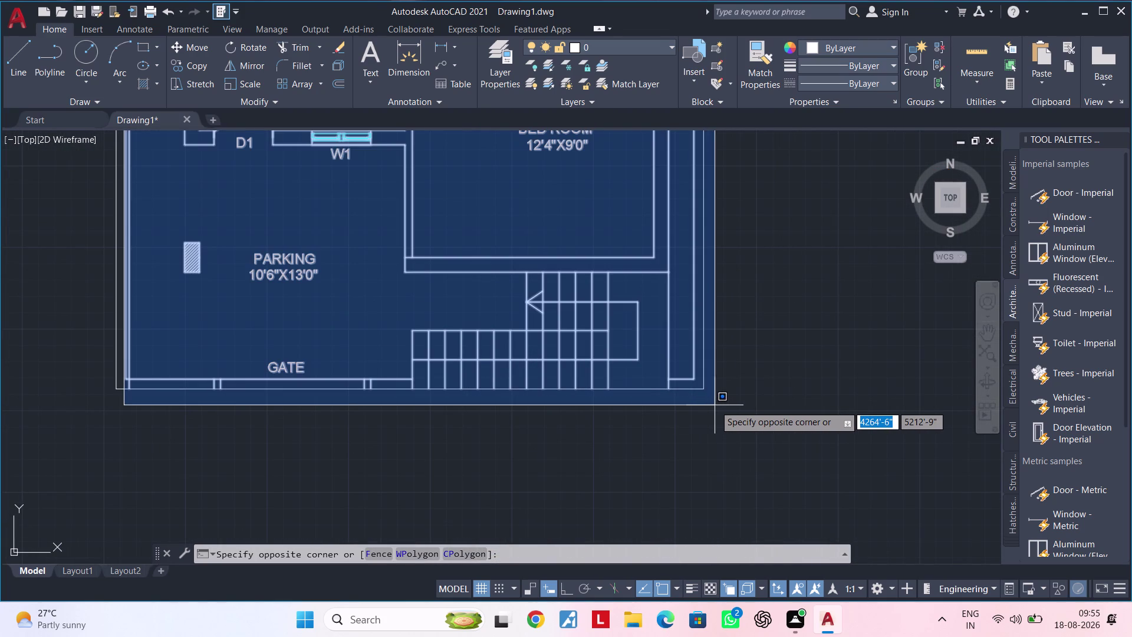
key(Escape)
scroll(down, 3)
middle_drag(737, 390, 678, 436)
scroll(down, 3)
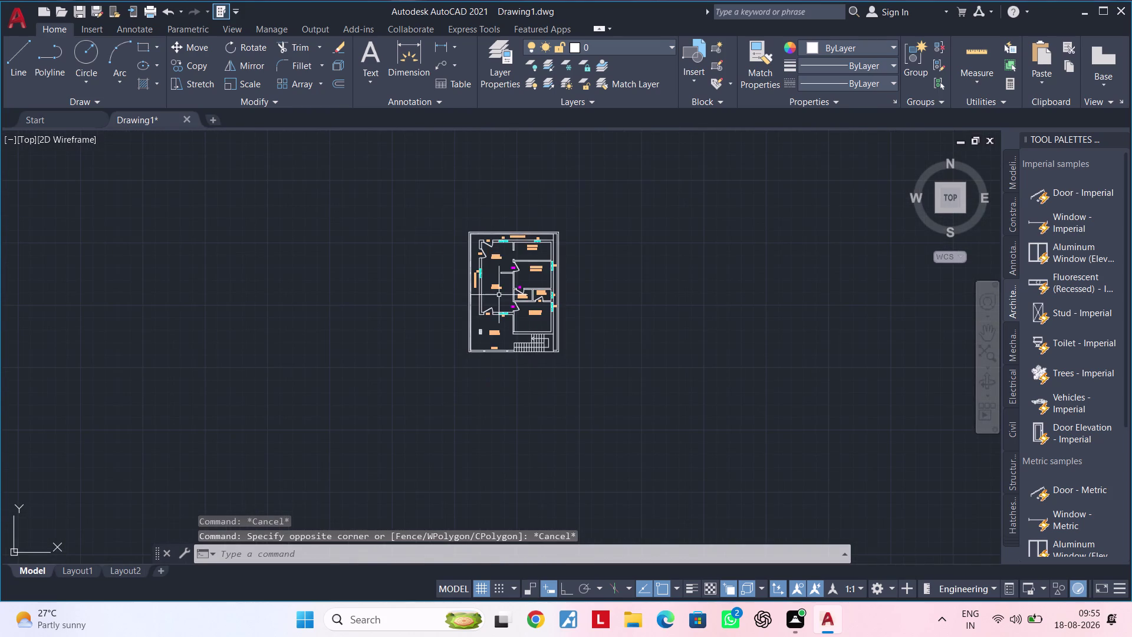
Window-select the whole plan and COPY it to the right with Ortho on.
drag(410, 181, 441, 207)
click(668, 412)
middle_drag(664, 388, 587, 383)
key(c)
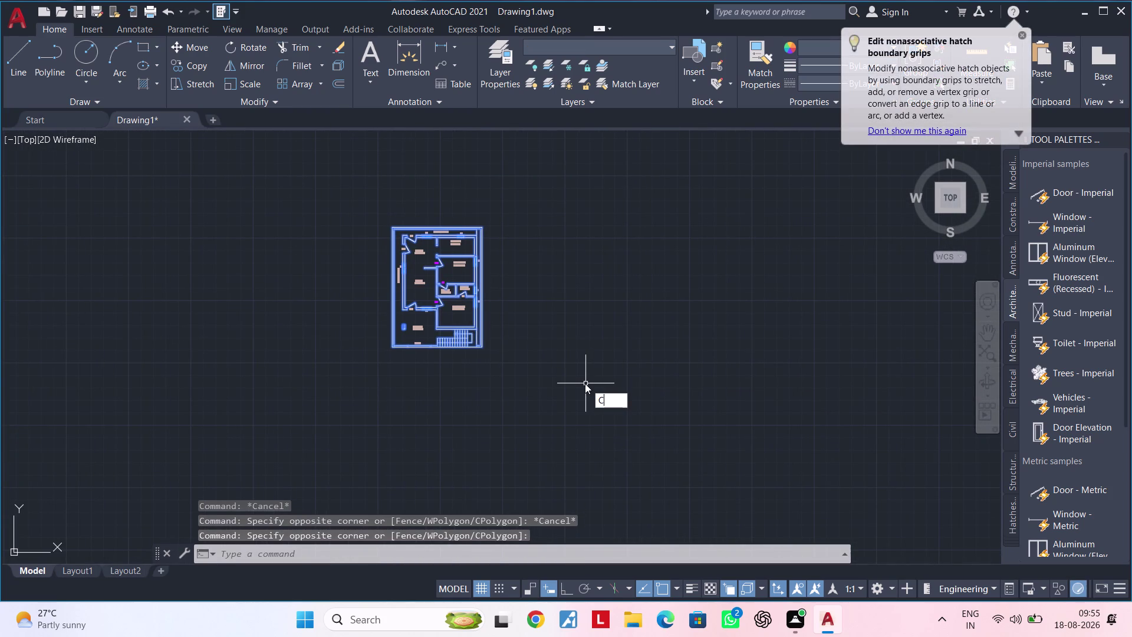
key(o)
key(space)
click(516, 372)
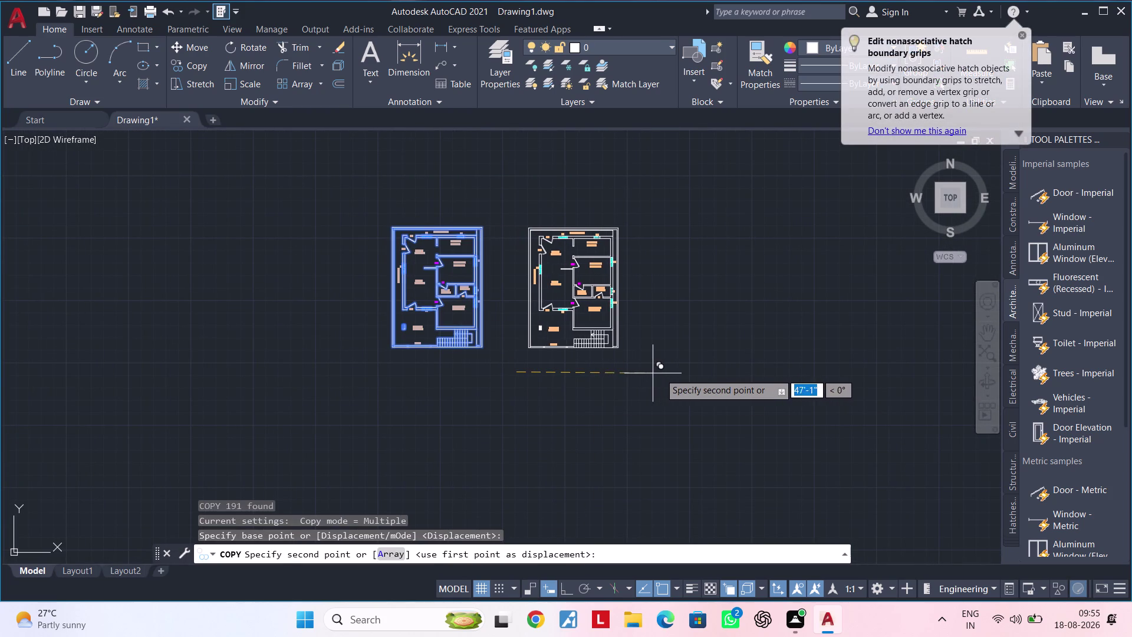
click(572, 589)
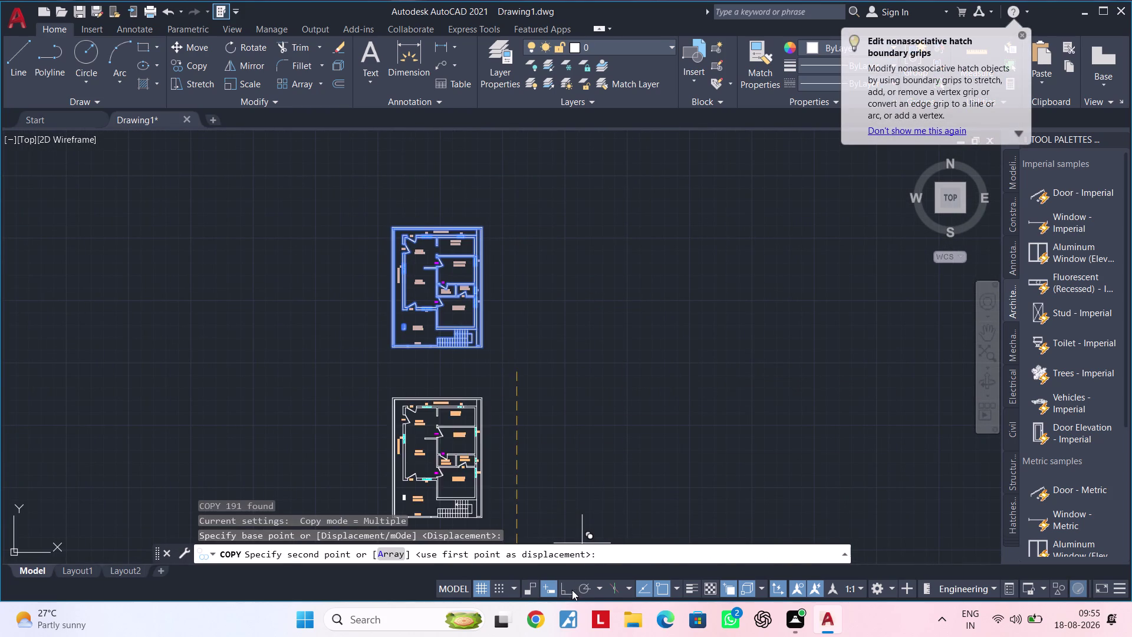
click(703, 316)
End the copy and zoom to the parking and gate area.
key(Escape)
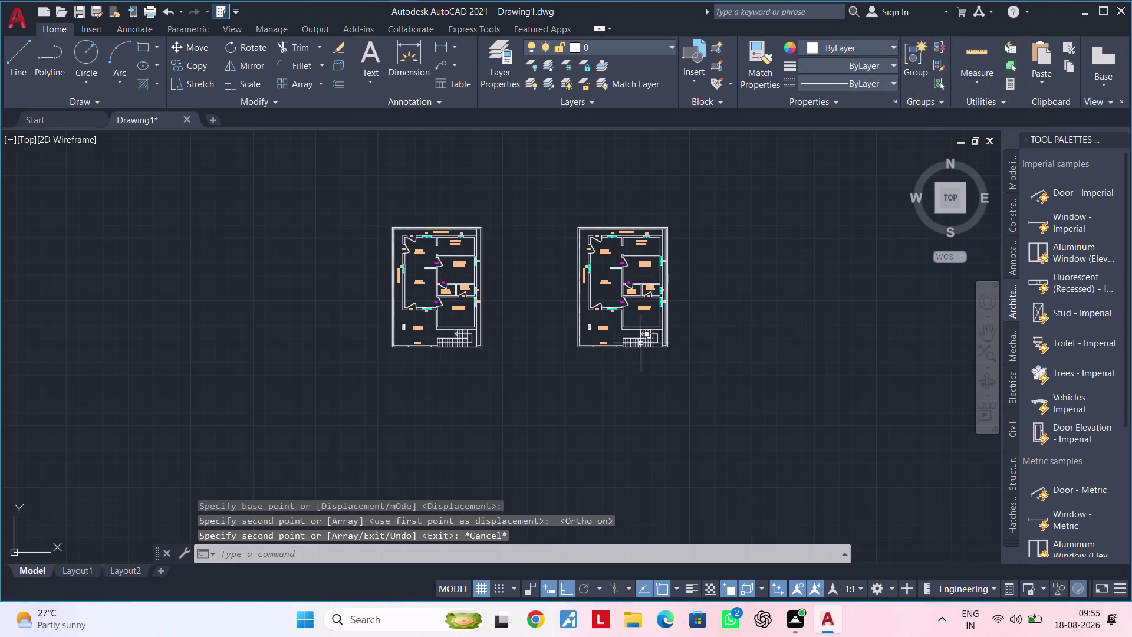
key(Escape)
scroll(up, 3)
middle_drag(499, 333, 769, 326)
scroll(up, 3)
middle_drag(688, 345, 468, 349)
middle_drag(738, 352, 452, 352)
middle_drag(652, 354, 502, 350)
scroll(up, 3)
middle_drag(556, 366, 397, 357)
scroll(down, 3)
middle_drag(417, 346, 403, 329)
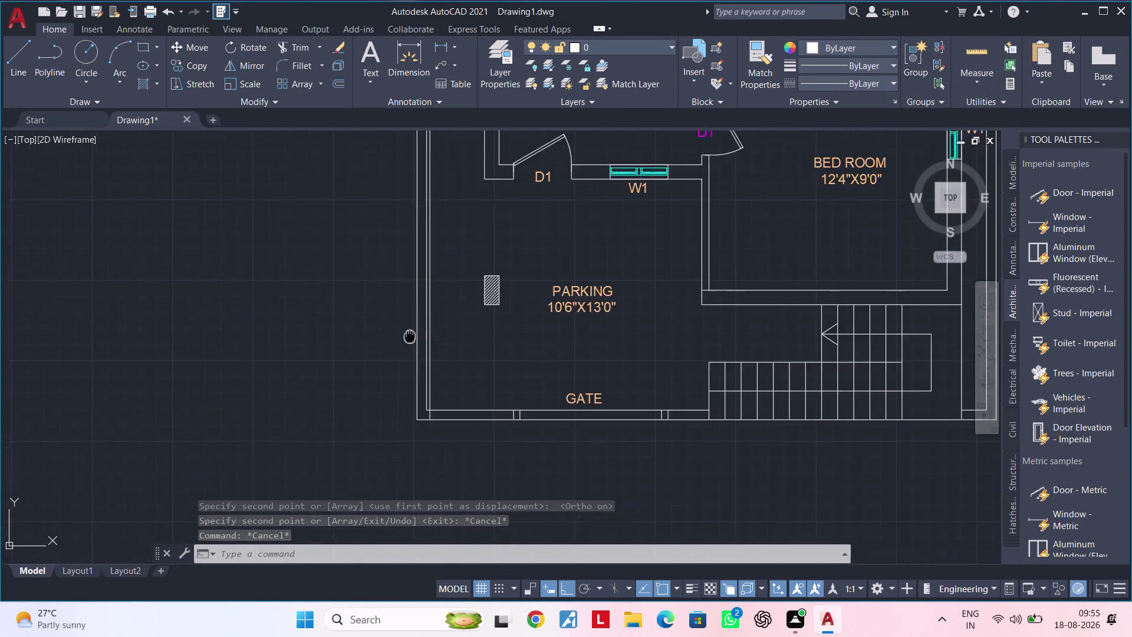
middle_drag(402, 330, 335, 302)
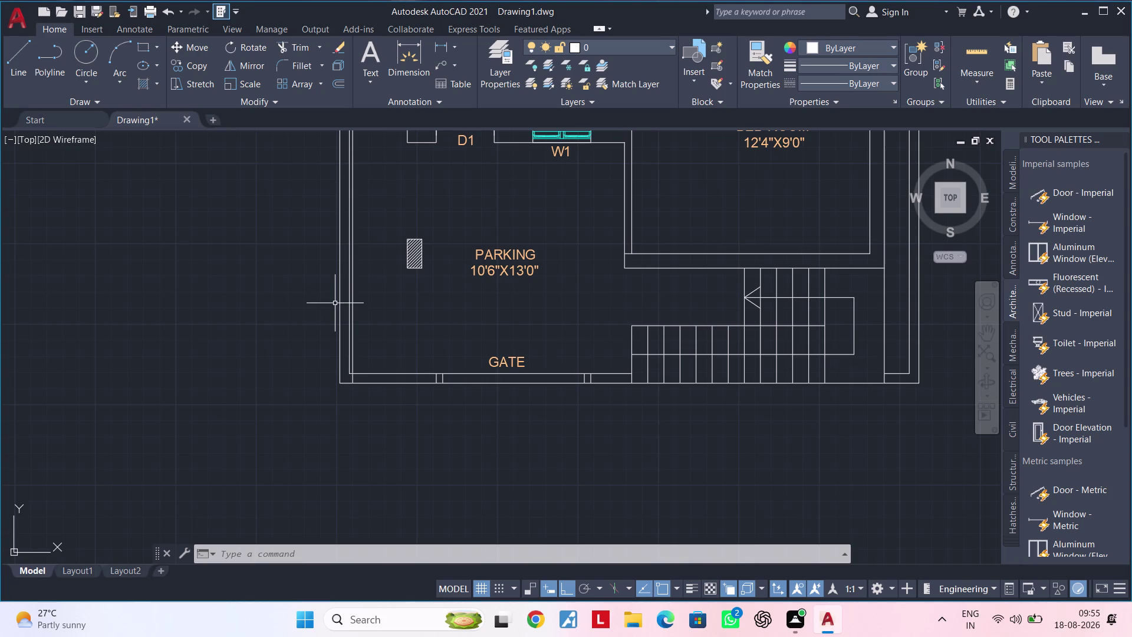
scroll(up, 3)
middle_drag(439, 396, 416, 431)
key(Escape)
key(Escape)
scroll(up, 3)
Trim the line segments across the gate opening.
key(t)
key(r)
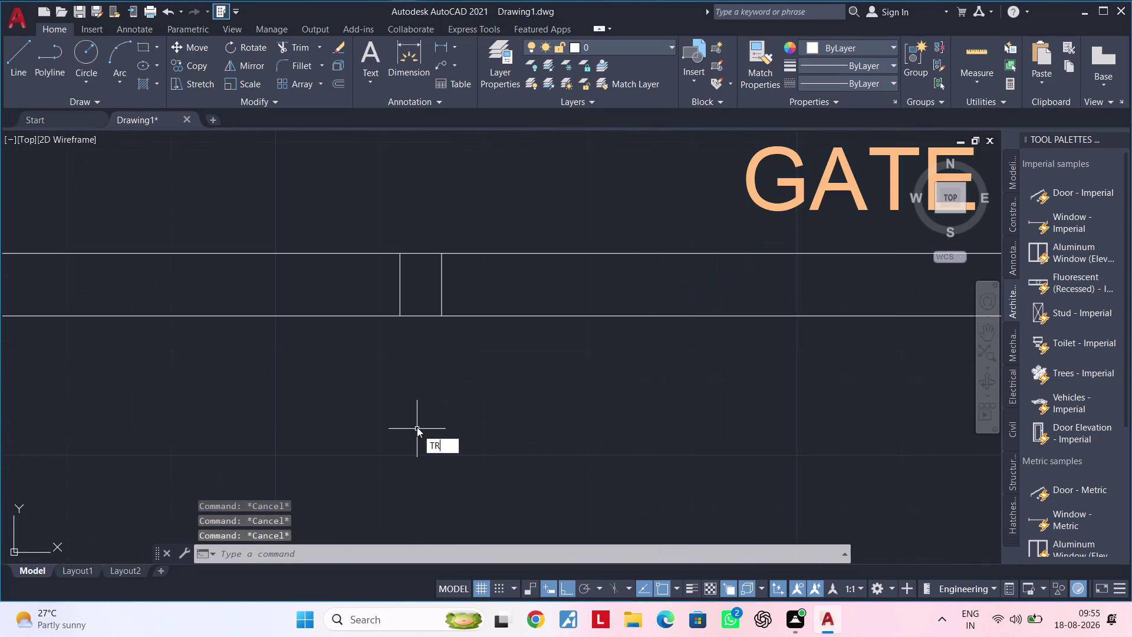
key(space)
drag(468, 285, 457, 286)
click(379, 289)
scroll(down, 3)
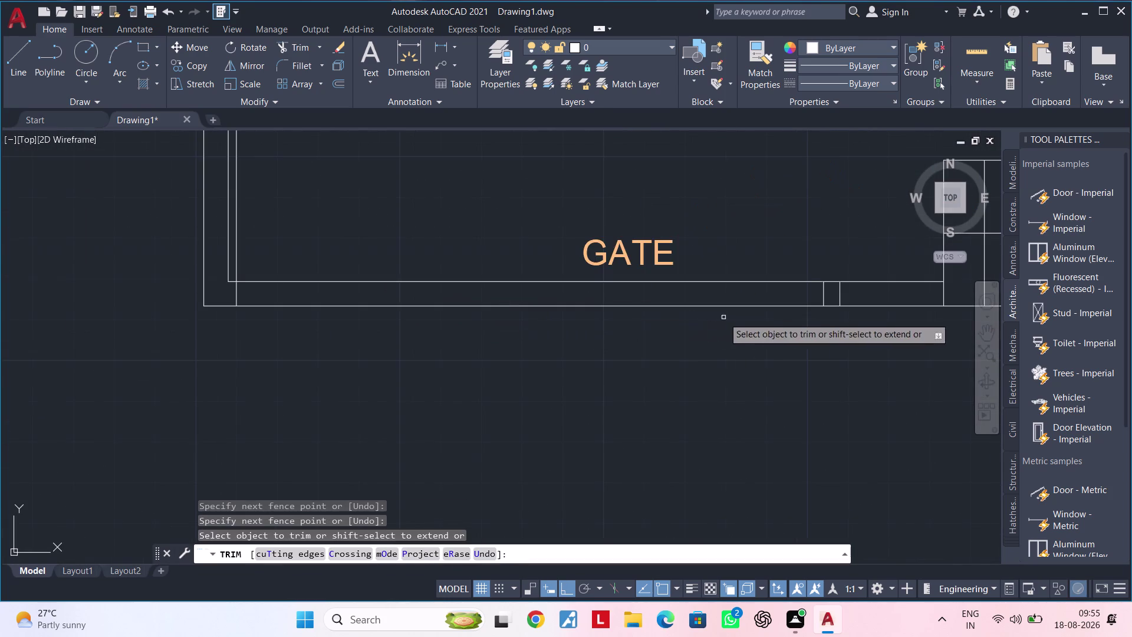
middle_drag(707, 318, 468, 332)
scroll(up, 3)
drag(665, 302, 555, 302)
key(Escape)
scroll(down, 3)
middle_drag(665, 312, 678, 312)
key(Escape)
Delete the GATE label and the leftover line piece near the bottom wall.
click(455, 274)
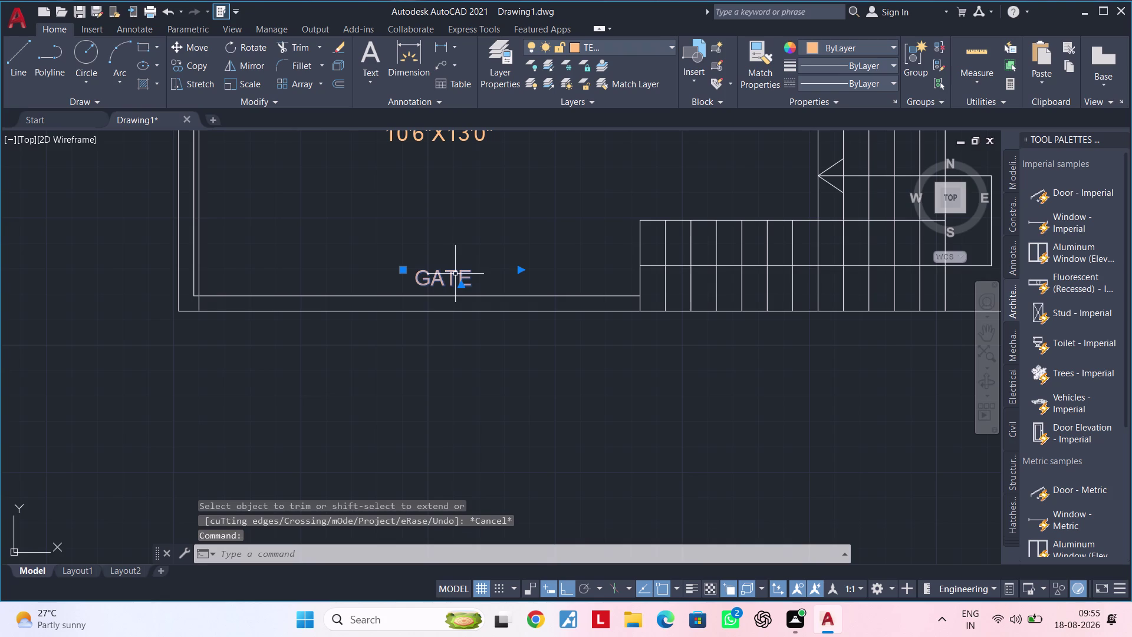
key(Delete)
middle_drag(468, 287, 503, 286)
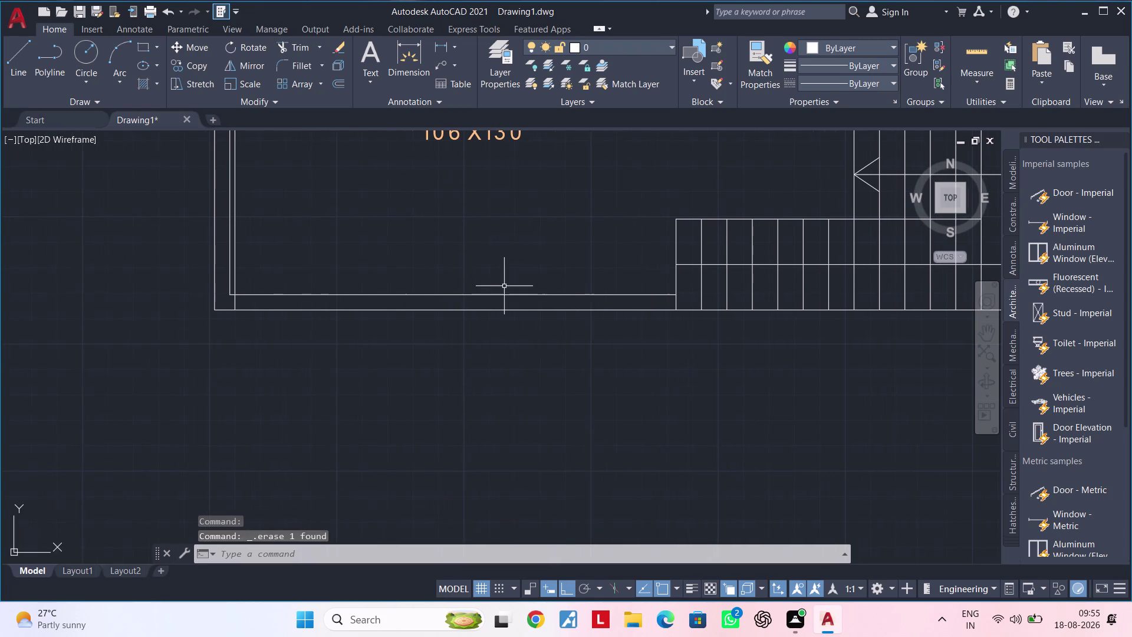
key(Escape)
key(Escape)
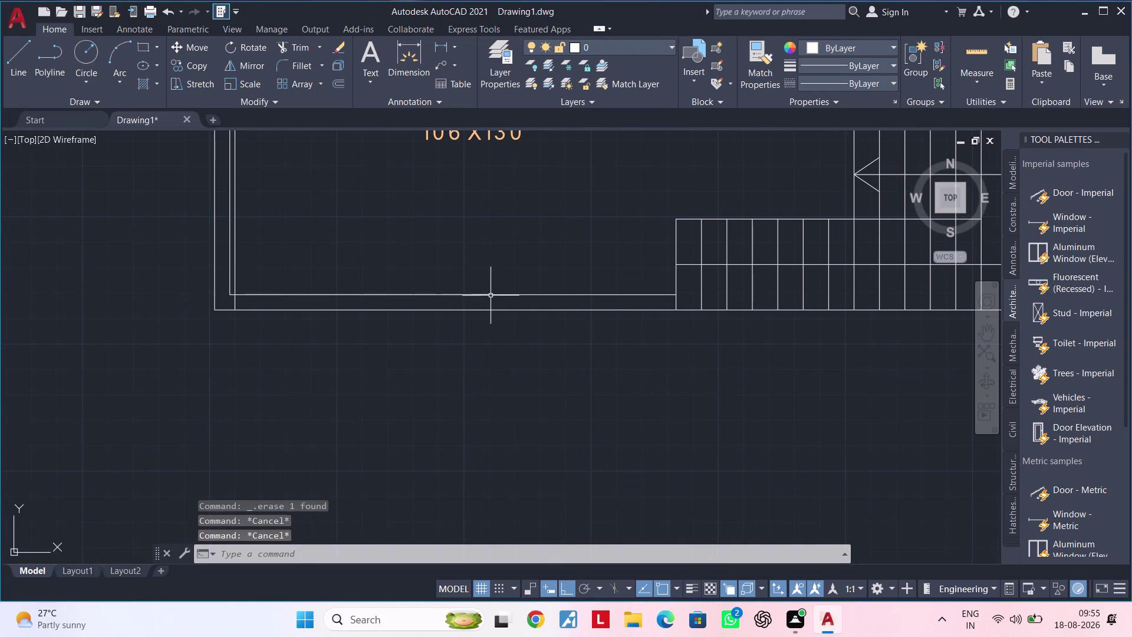
click(491, 293)
key(Delete)
middle_drag(468, 296, 589, 305)
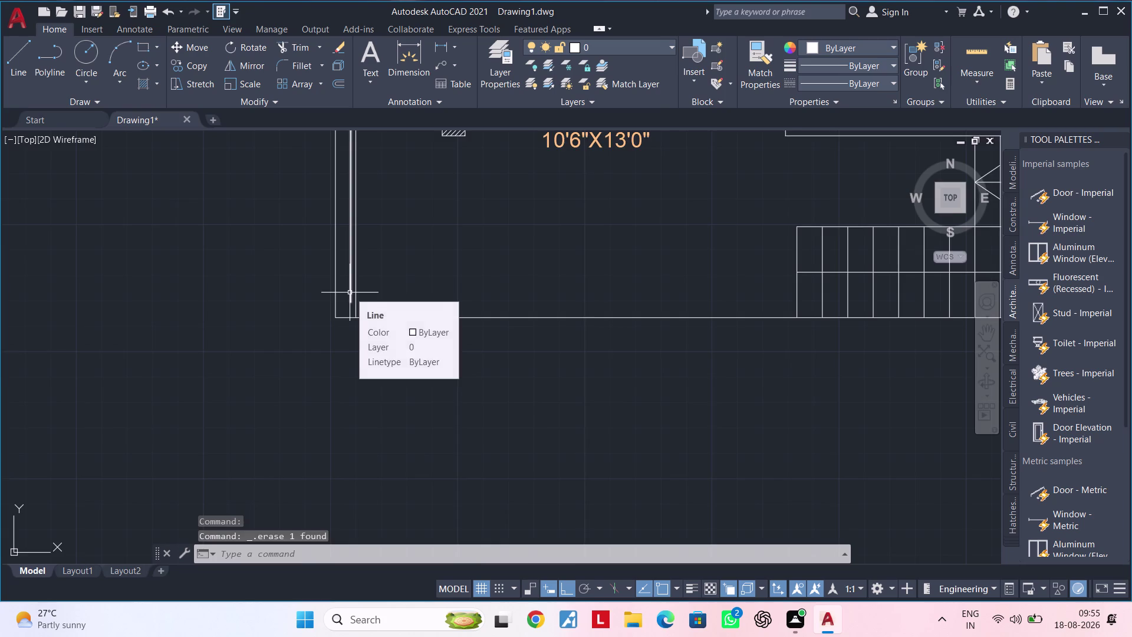
scroll(up, 3)
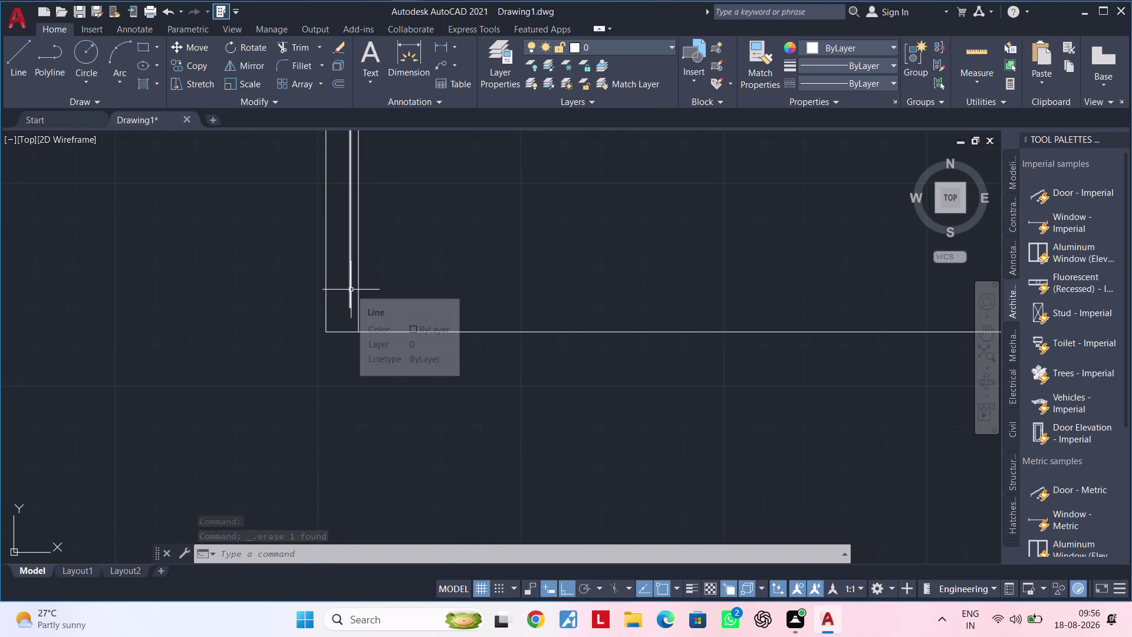
scroll(down, 3)
middle_drag(373, 285, 387, 521)
scroll(up, 3)
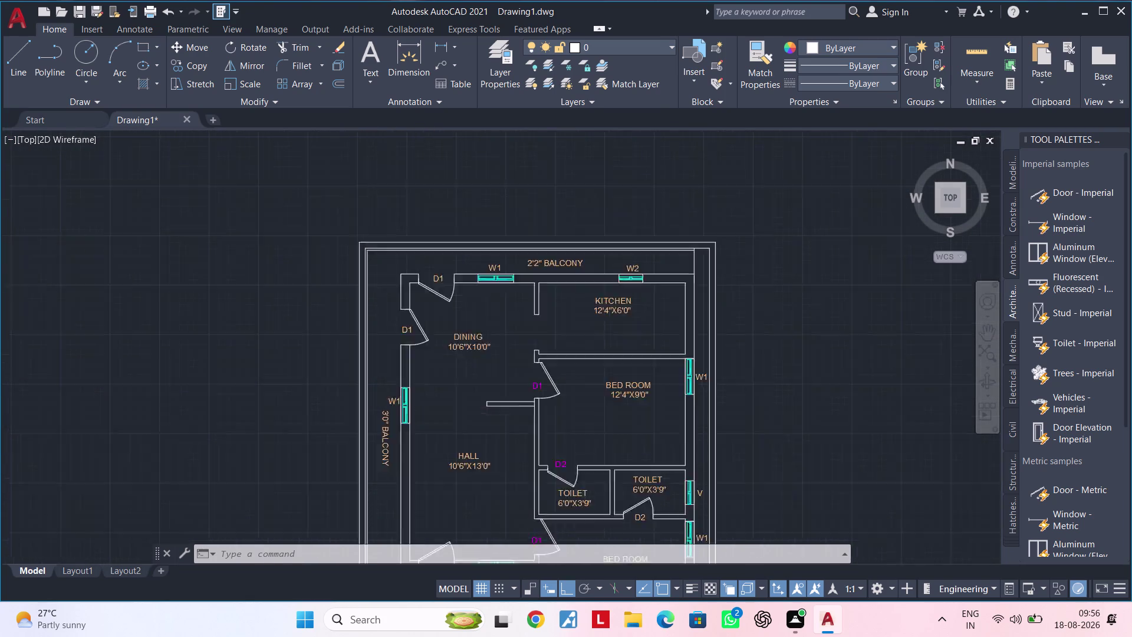
Zoom to the plan's top-right corner and briefly start, then cancel, EXTEND.
scroll(up, 3)
scroll(down, 3)
middle_drag(594, 287, 400, 269)
scroll(up, 3)
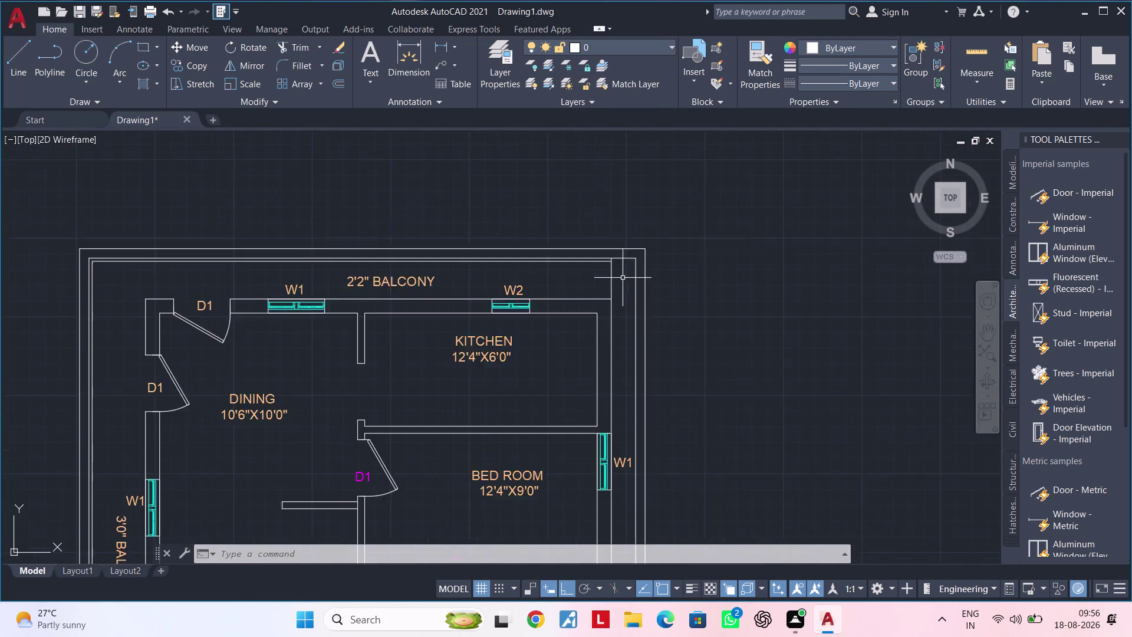
scroll(up, 3)
scroll(down, 3)
middle_drag(623, 279, 630, 220)
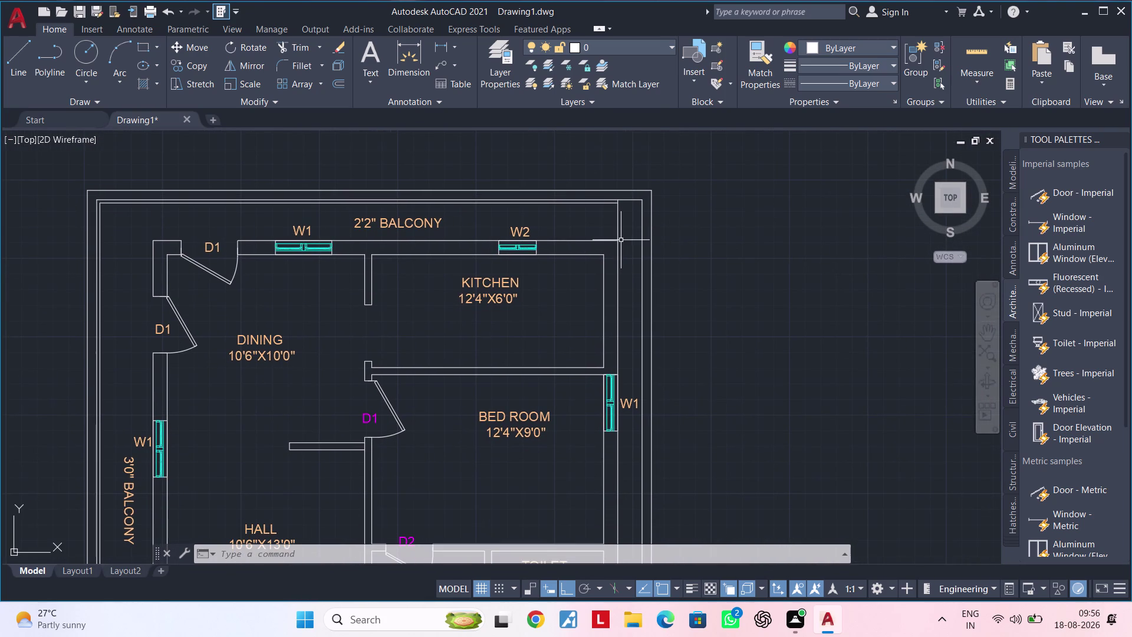
middle_drag(621, 240, 619, 299)
scroll(up, 3)
middle_drag(633, 257, 630, 285)
key(Escape)
key(Escape)
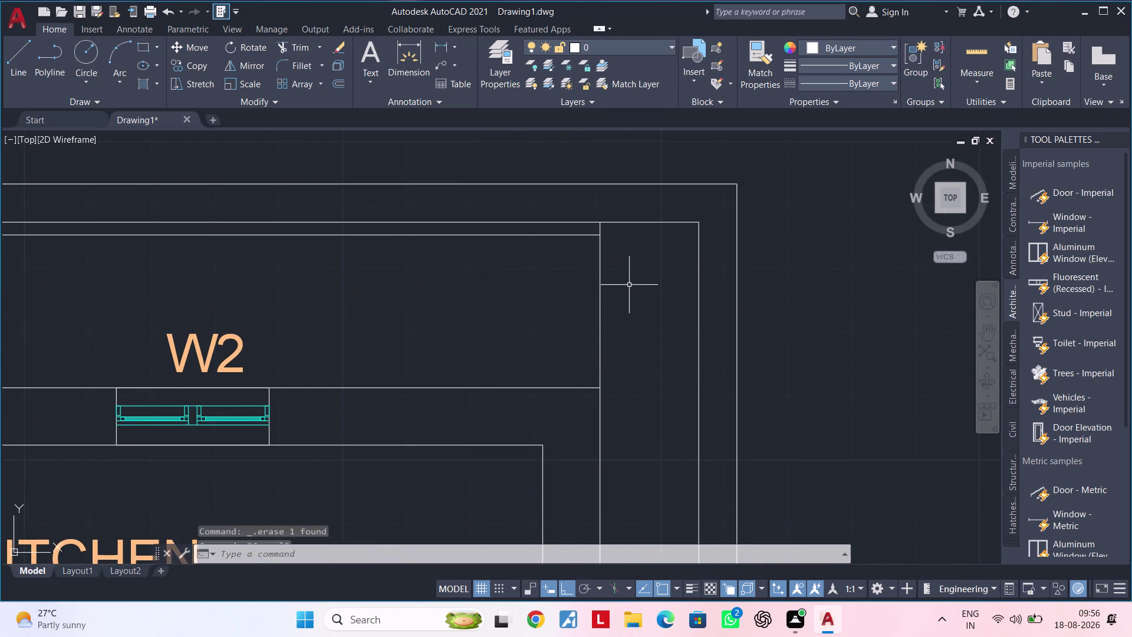
text(EX)
key(space)
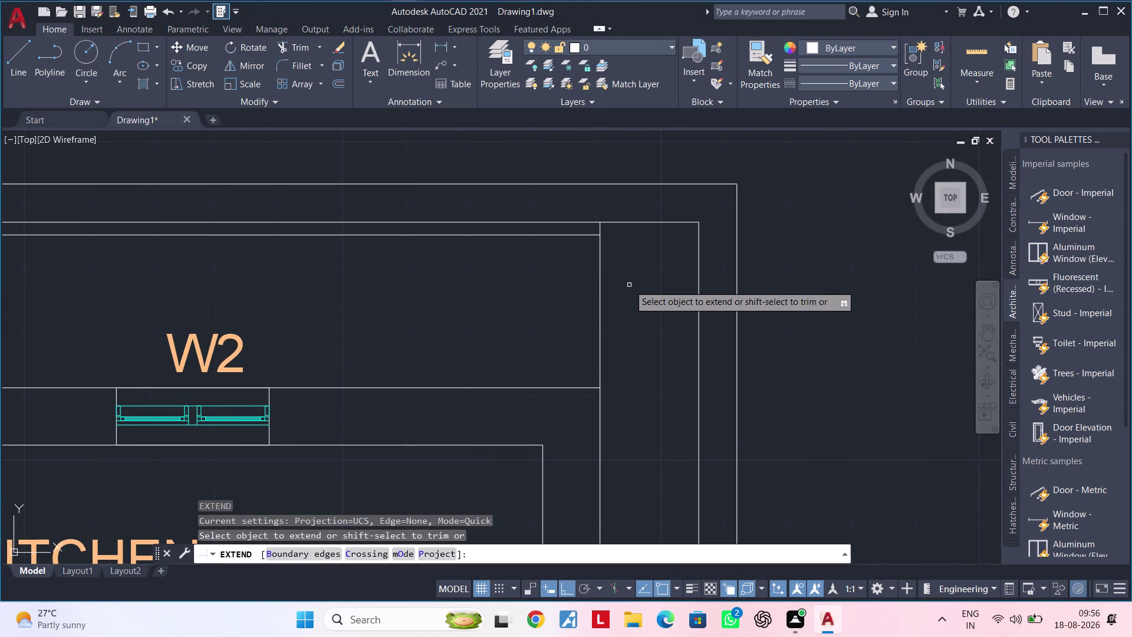
key(Escape)
key(Escape)
key(Escape)
scroll(down, 3)
middle_drag(608, 292, 741, 291)
key(Escape)
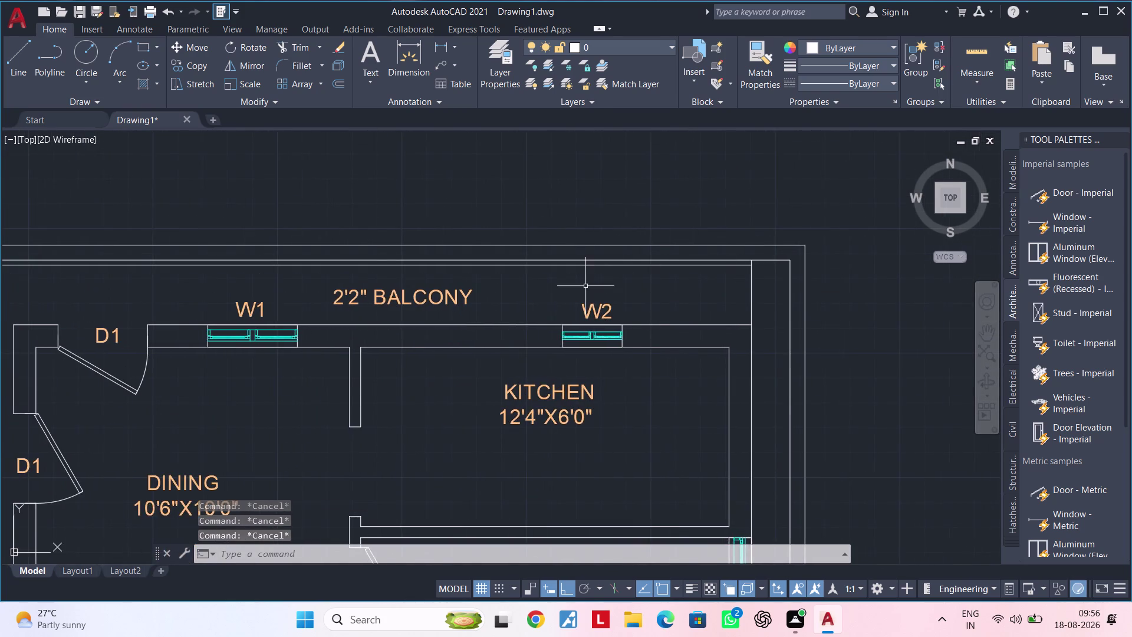
middle_drag(586, 286, 653, 287)
Add a 2'-2" linear dimension from the balcony wall to the outer boundary.
key(Escape)
key(Escape)
click(445, 43)
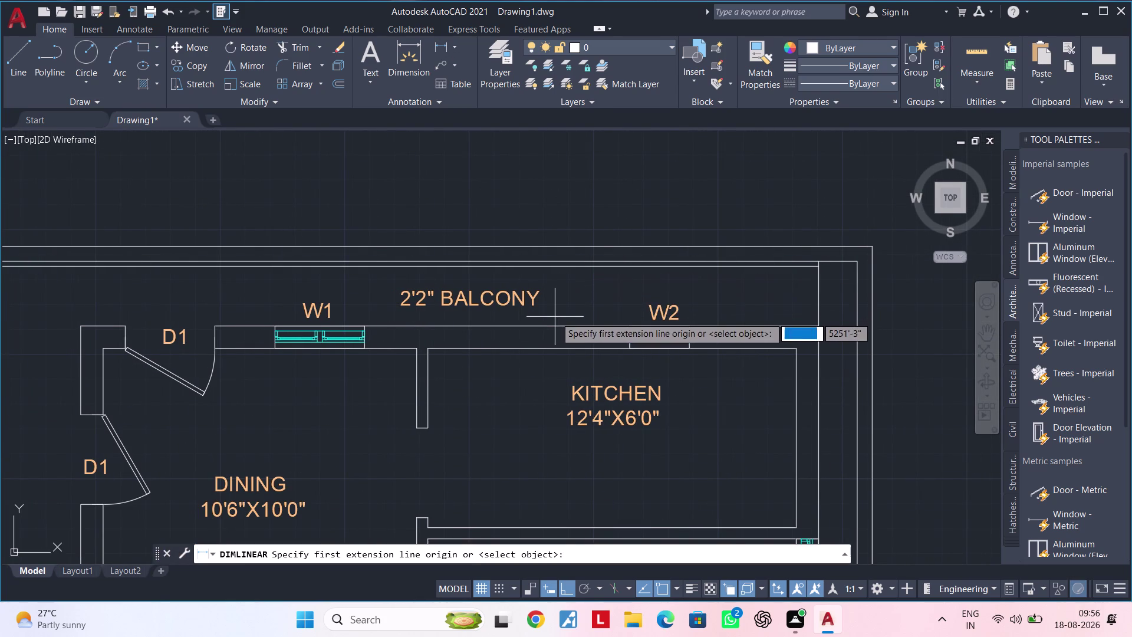
click(556, 324)
scroll(up, 3)
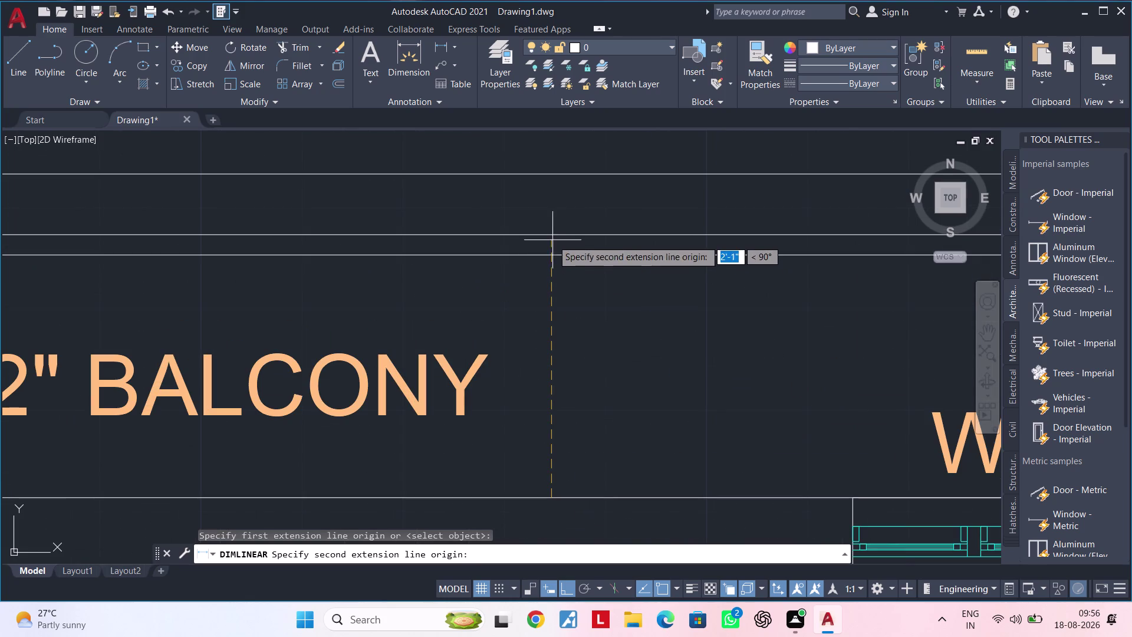
click(553, 235)
scroll(down, 3)
click(572, 270)
key(Escape)
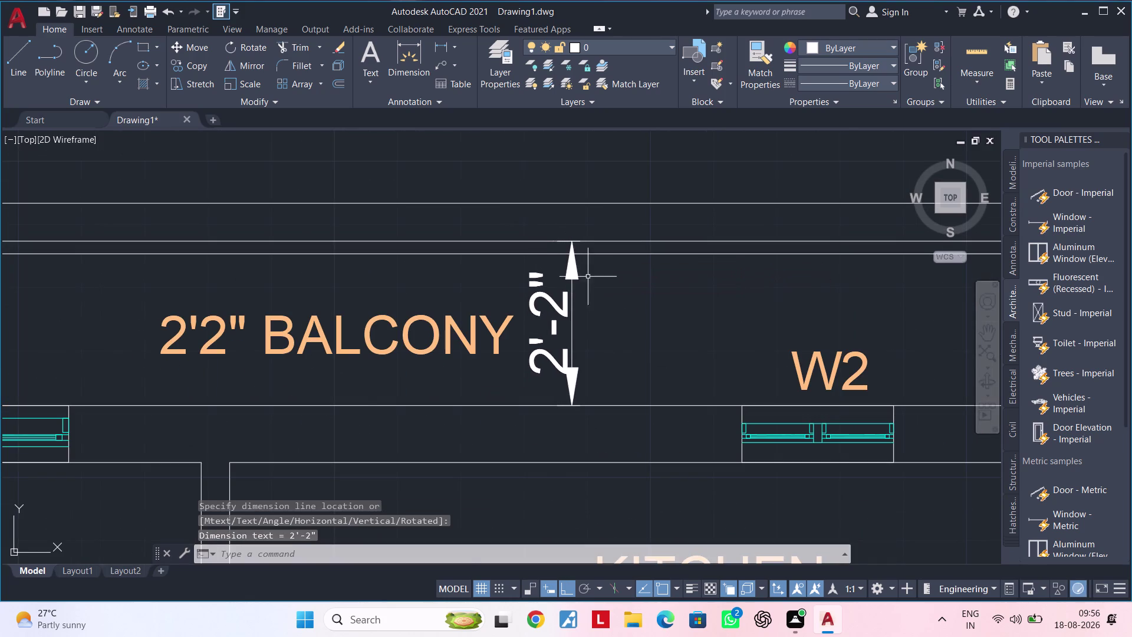
Delete the stray line above the top boundary and two other unwanted objects.
scroll(down, 3)
middle_drag(637, 290, 518, 283)
key(Escape)
click(595, 243)
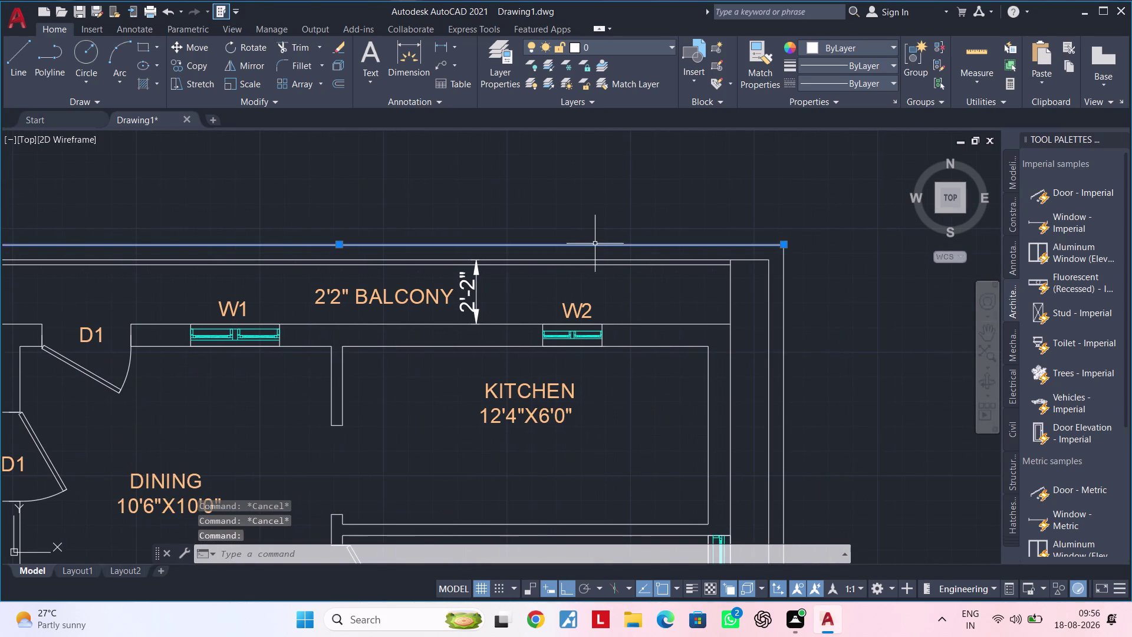
key(Delete)
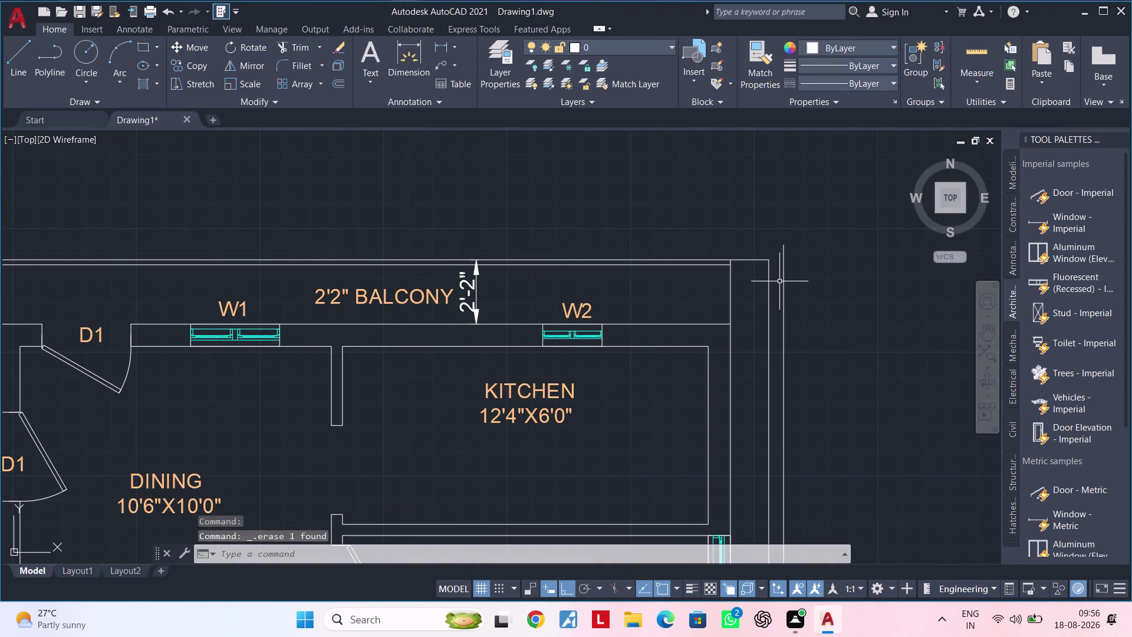
click(784, 281)
key(Delete)
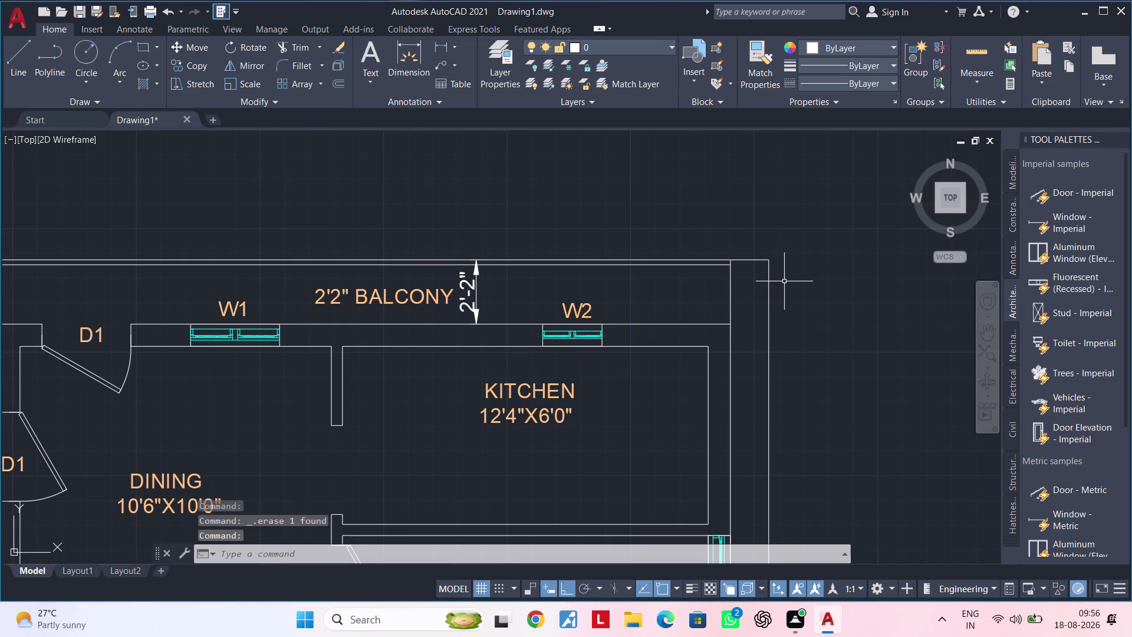
scroll(down, 3)
middle_drag(791, 290, 799, 223)
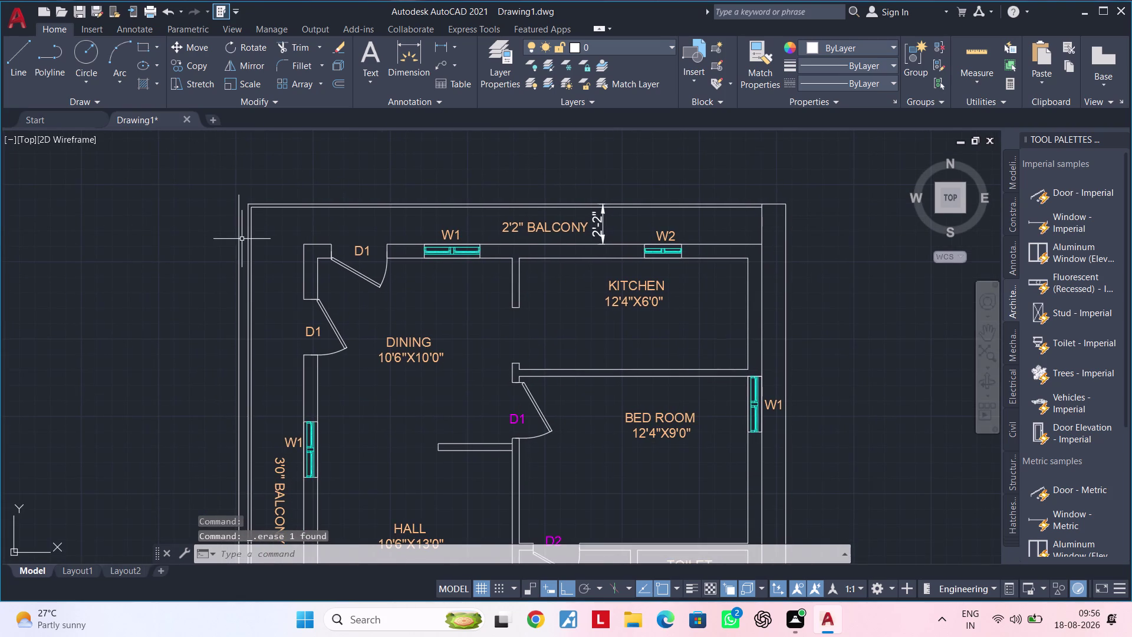
click(237, 239)
key(Delete)
scroll(down, 3)
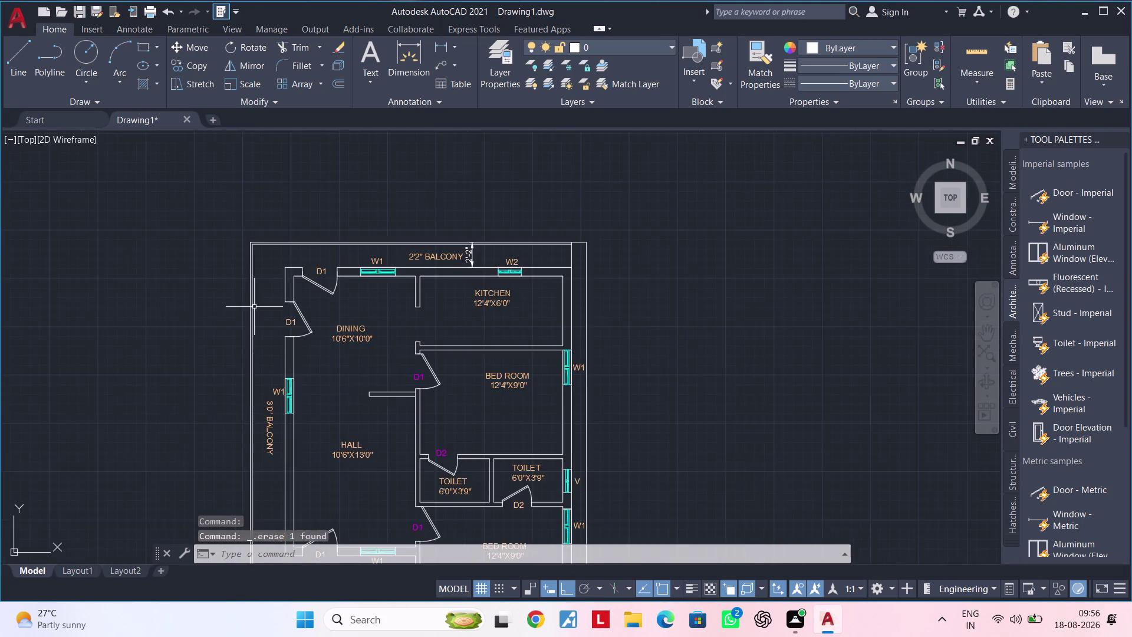
Pan to a boundary-line corner and try extending a line, then cancel it.
scroll(down, 3)
middle_drag(256, 304, 347, 88)
scroll(up, 3)
scroll(up, 3)
middle_drag(346, 339, 349, 314)
scroll(up, 3)
middle_drag(355, 316, 332, 294)
key(Escape)
key(Escape)
key(Escape)
key(e)
key(x)
key(space)
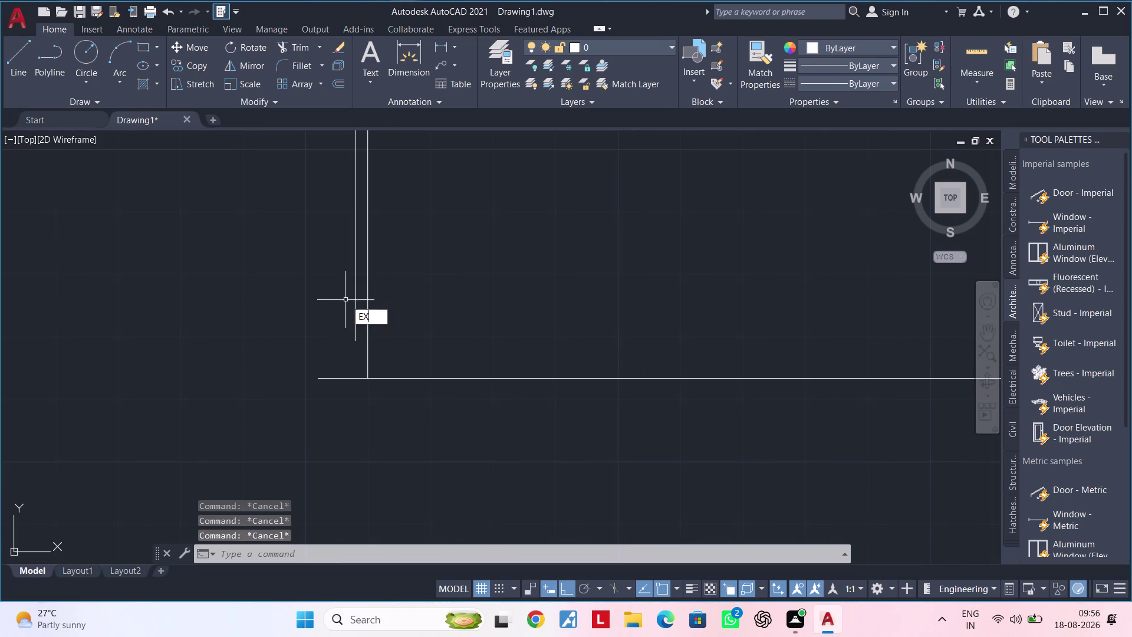
click(354, 301)
key(Escape)
key(Escape)
Start a trim at the corner, then delete a stray corner line instead.
key(t)
key(r)
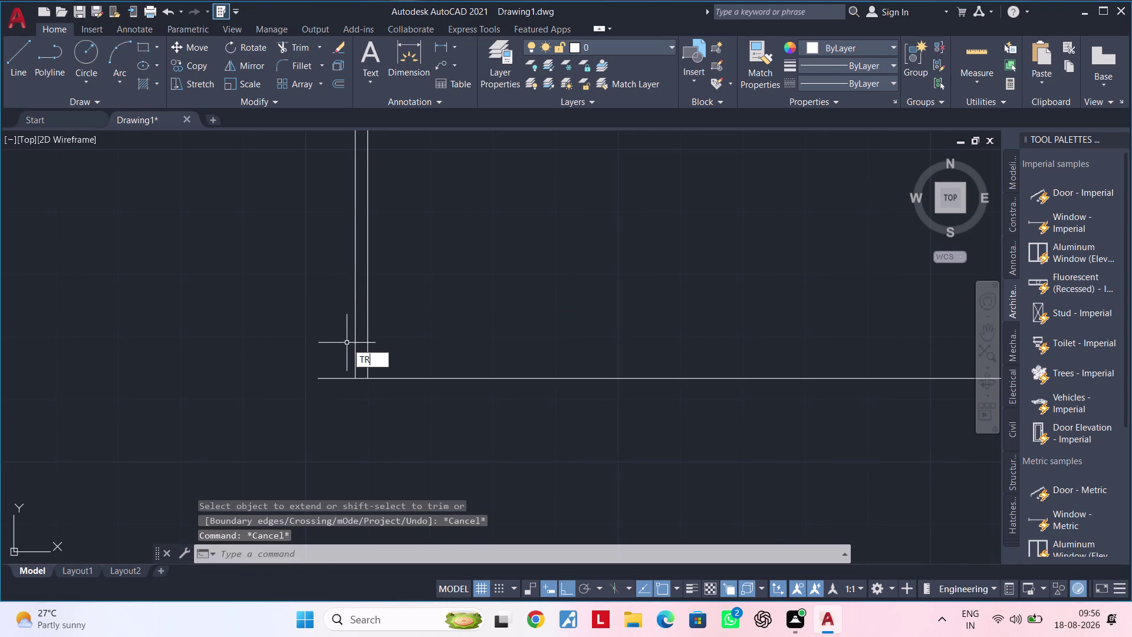
key(space)
click(334, 379)
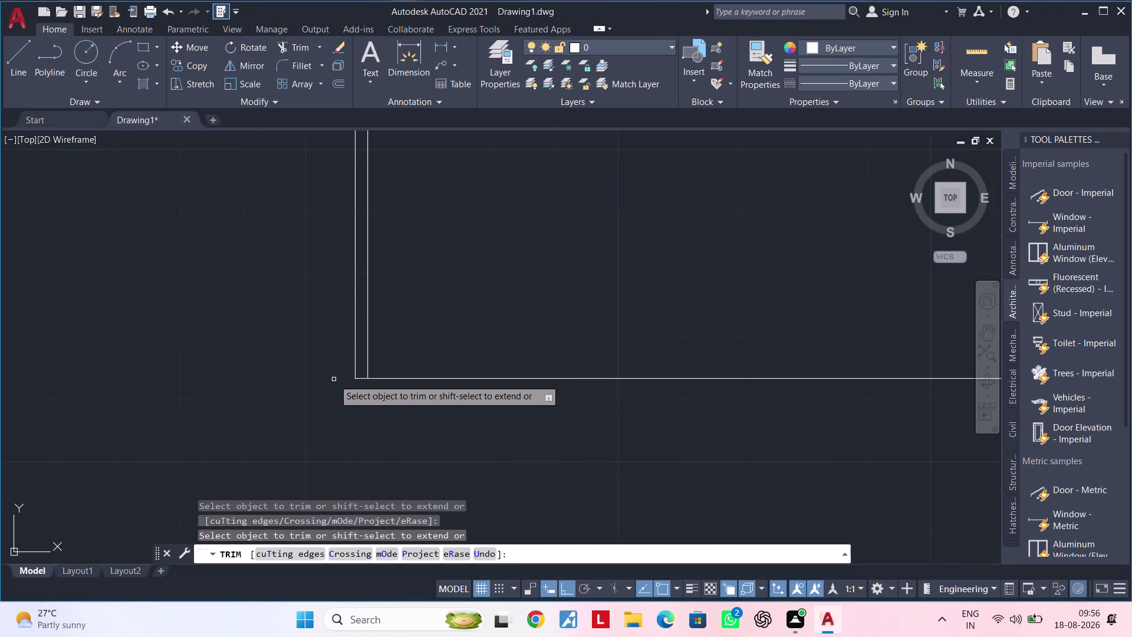
key(Escape)
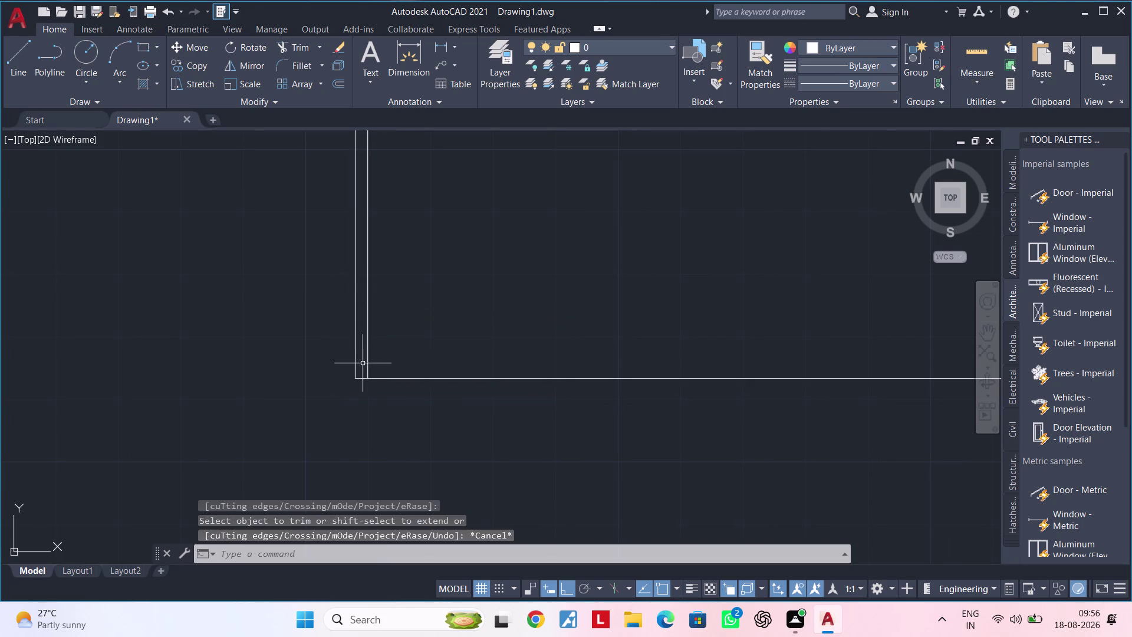
click(366, 356)
key(Delete)
Delete another stray line on the balcony side of the plan.
scroll(down, 3)
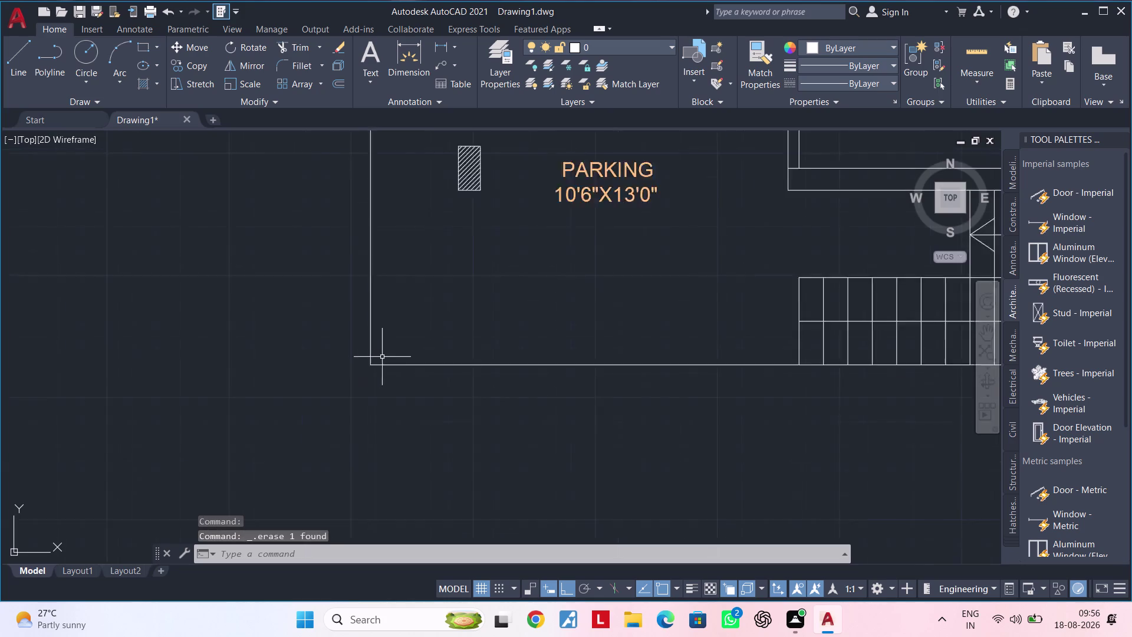
scroll(down, 3)
middle_drag(432, 322, 420, 566)
scroll(up, 3)
middle_drag(412, 176, 406, 183)
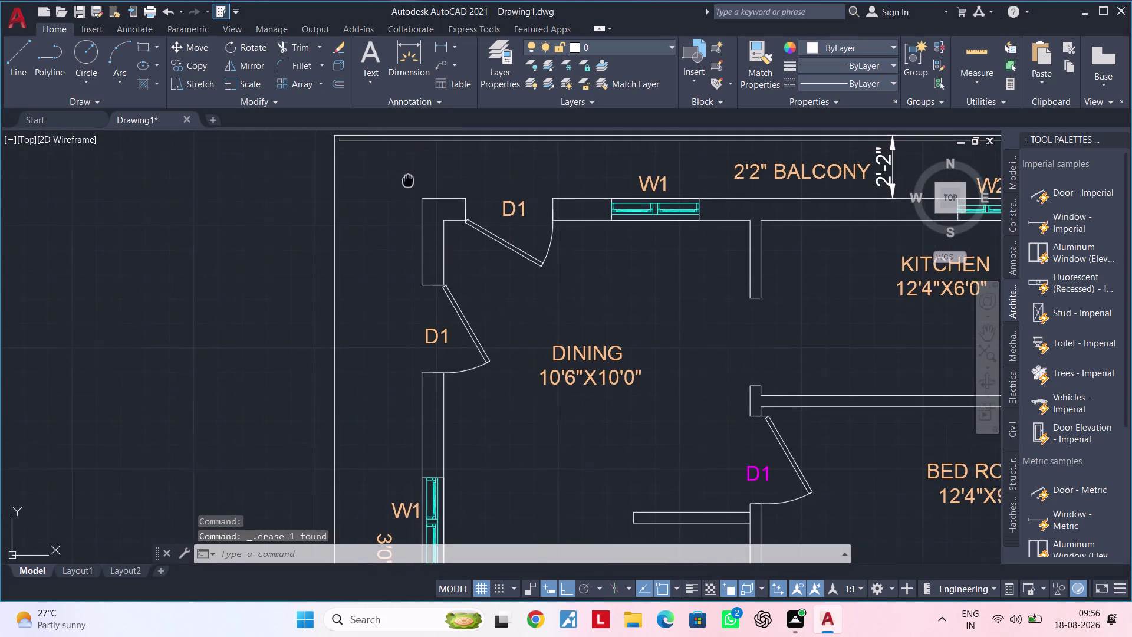
middle_drag(407, 183, 310, 267)
scroll(up, 3)
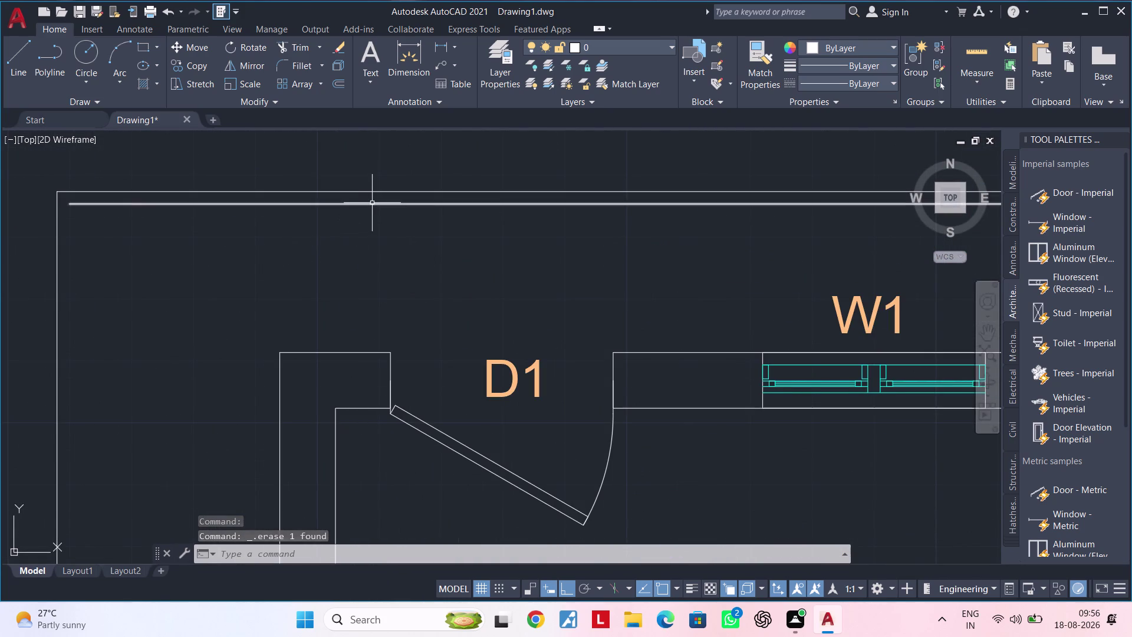
click(372, 203)
key(Delete)
Trim the bottom line's overhang past the wall near the stairs and delete a leftover piece.
scroll(down, 3)
middle_drag(775, 255, 772, 253)
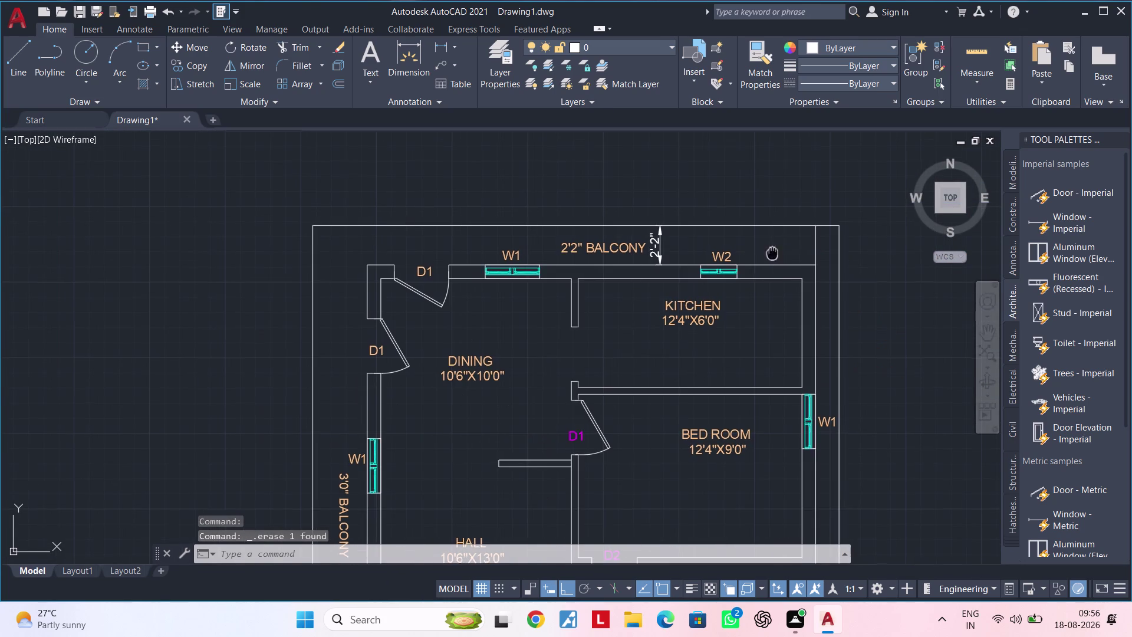
middle_drag(773, 253, 600, 197)
scroll(down, 3)
middle_drag(752, 260, 692, 158)
scroll(up, 3)
middle_drag(631, 387, 707, 340)
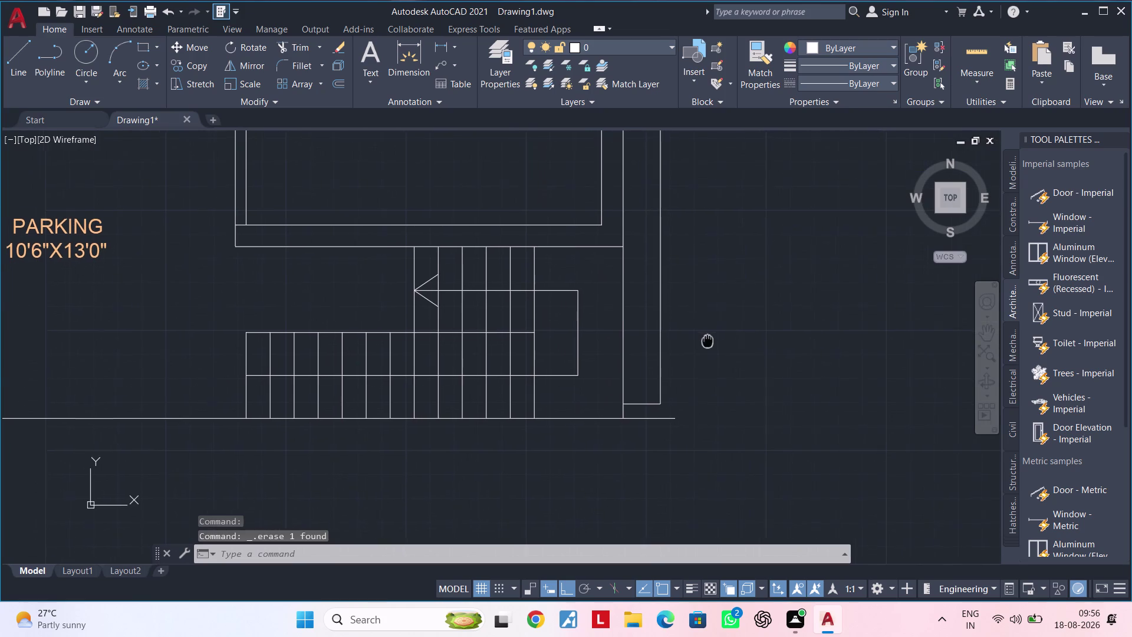
middle_drag(707, 340, 710, 339)
key(Escape)
key(Escape)
key(Escape)
text(TR)
key(space)
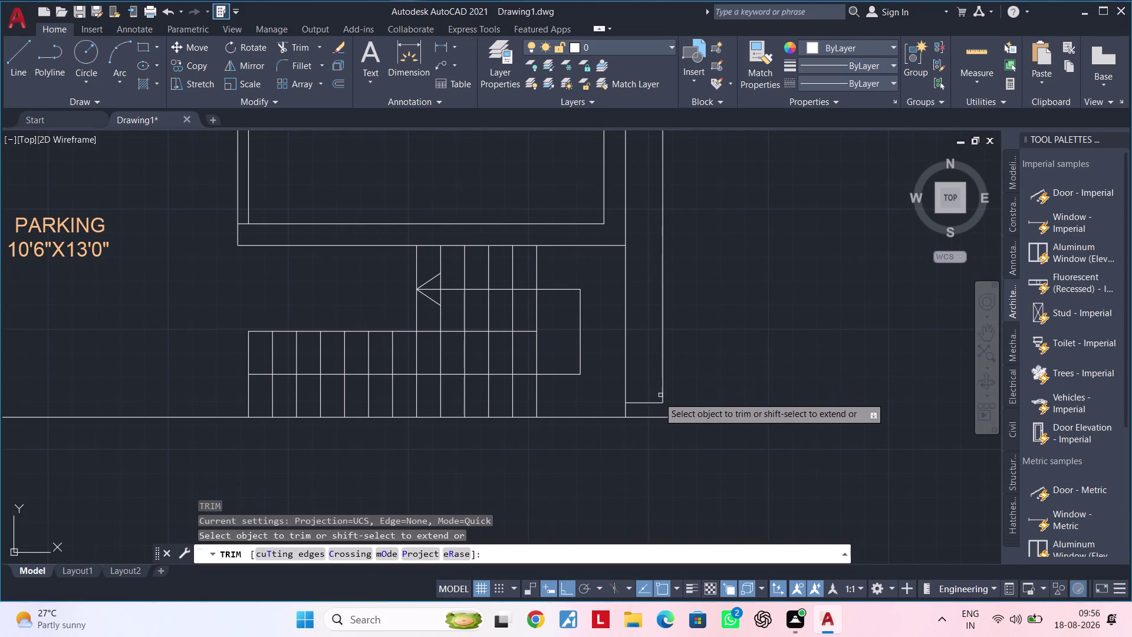
drag(654, 401, 651, 406)
click(650, 425)
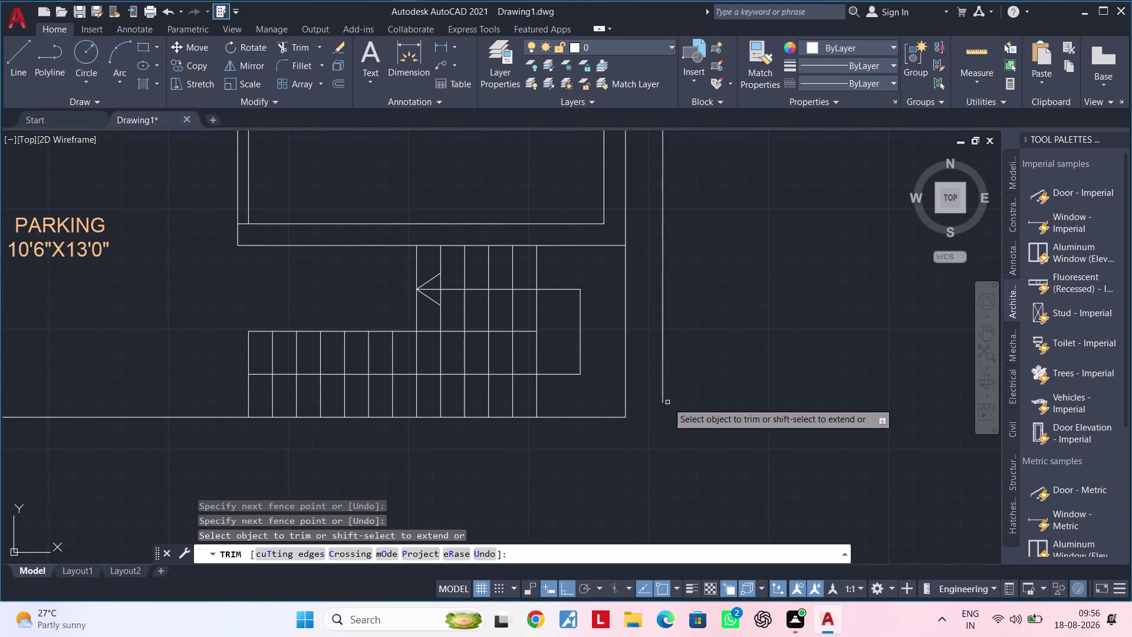
key(Escape)
click(663, 390)
key(Delete)
Trim the top boundary line's overhanging end at the top-right corner.
scroll(down, 3)
middle_drag(682, 343, 689, 479)
scroll(up, 3)
middle_drag(682, 263, 668, 326)
key(Escape)
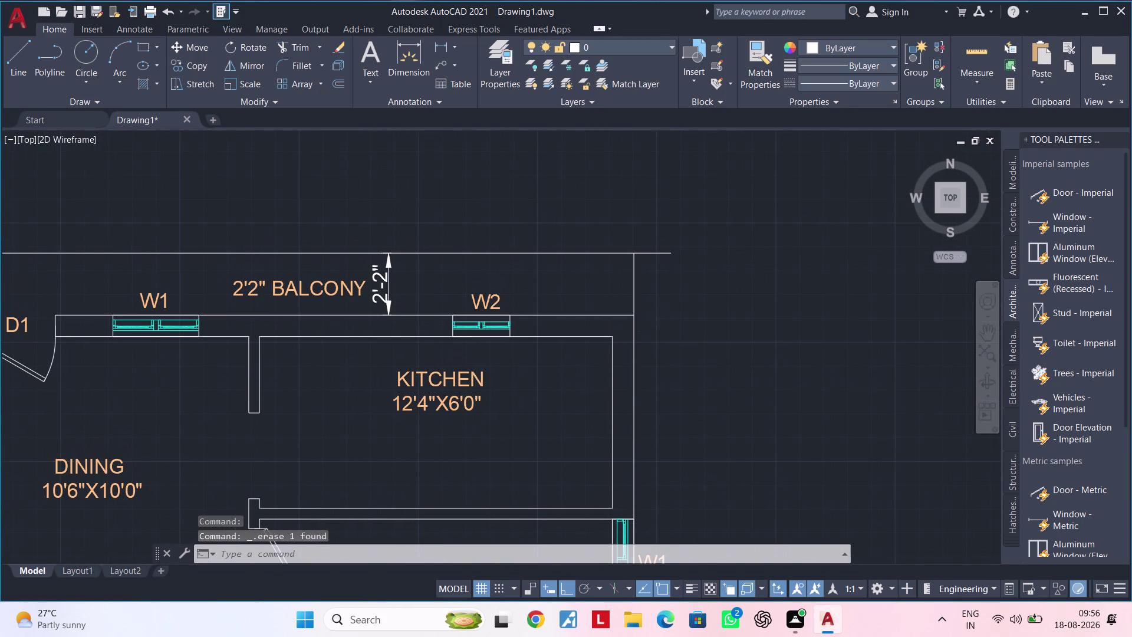
text(YTR)
key(space)
key(Escape)
key(Escape)
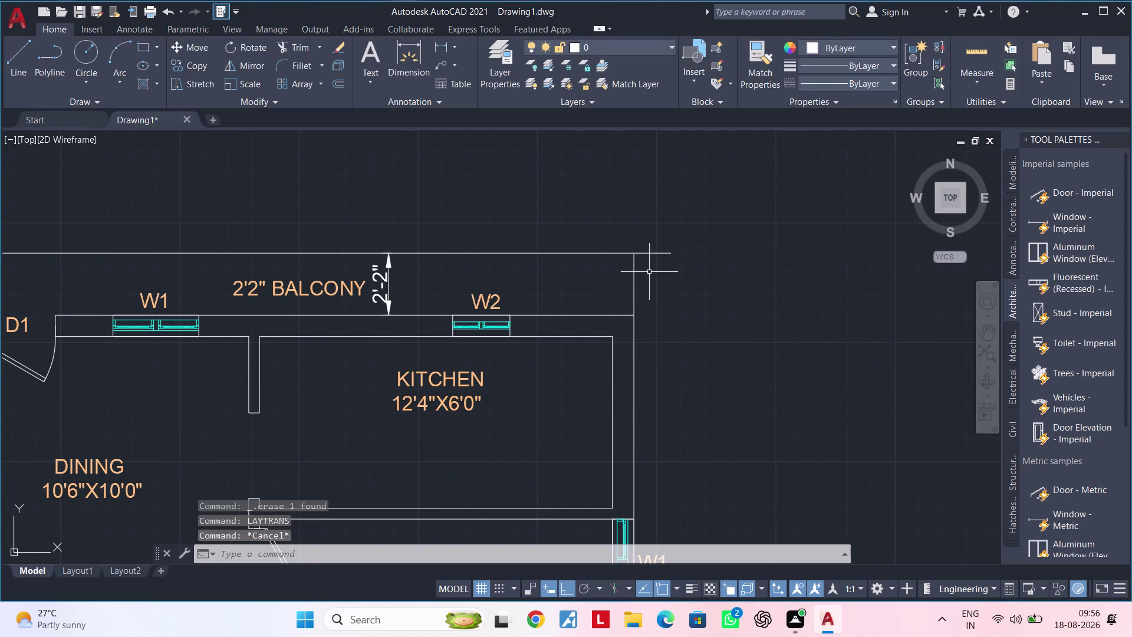
text(TR)
key(space)
click(650, 254)
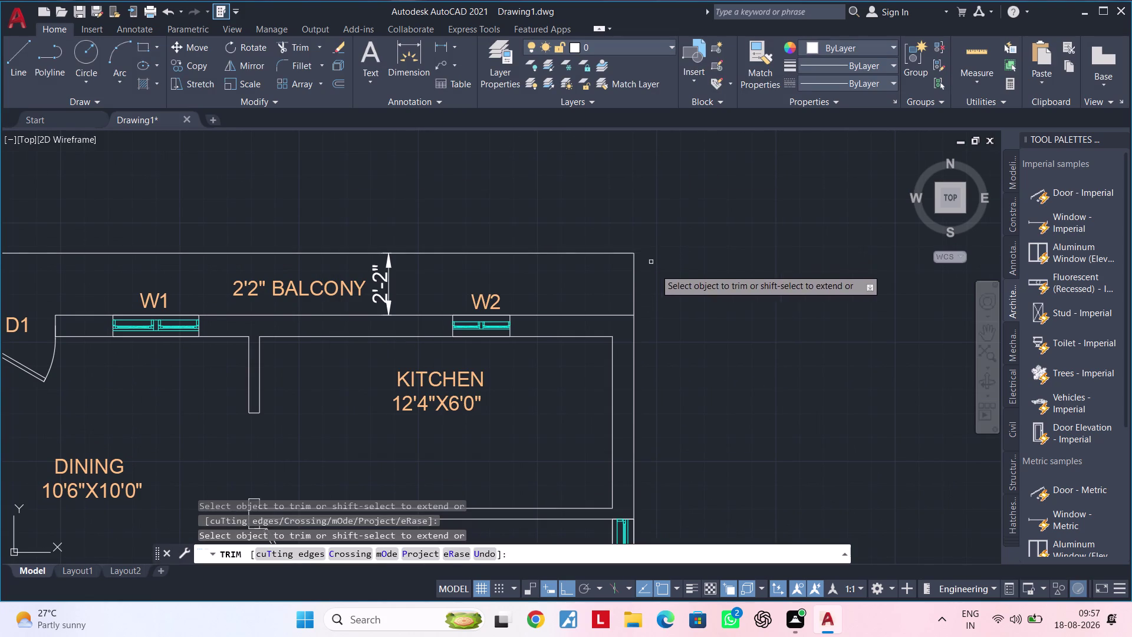
End the trim, pan down to the parking area and select the PARKING label.
scroll(down, 3)
middle_drag(696, 299, 772, 279)
key(Escape)
key(Escape)
middle_drag(684, 298, 734, 279)
scroll(up, 3)
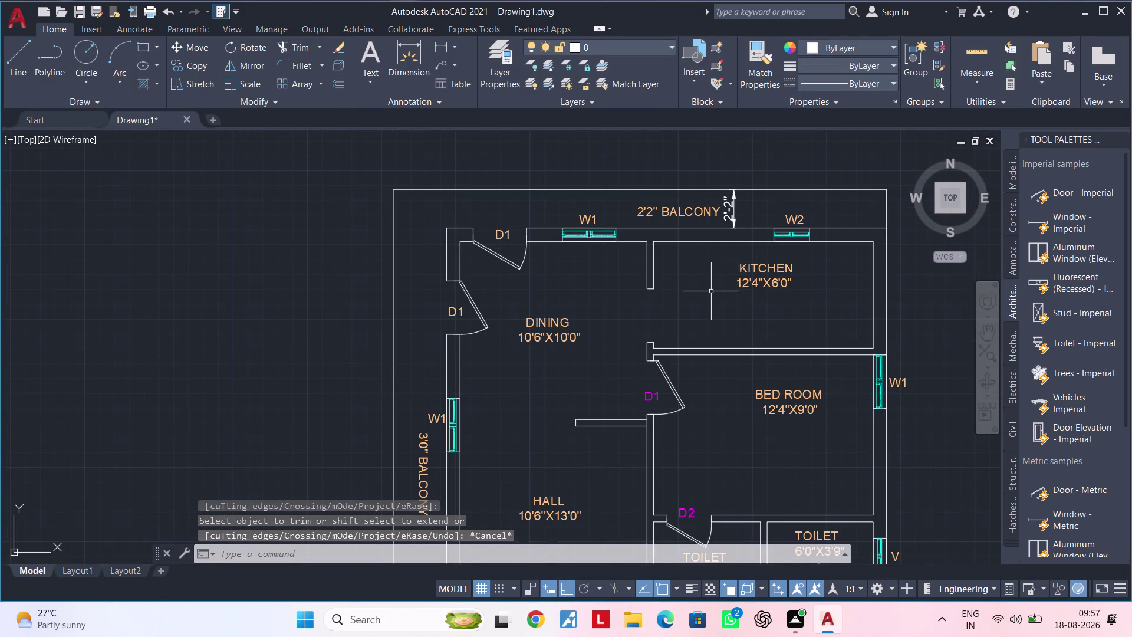
middle_drag(710, 292, 743, 170)
middle_drag(661, 370, 674, 233)
middle_drag(632, 418, 668, 286)
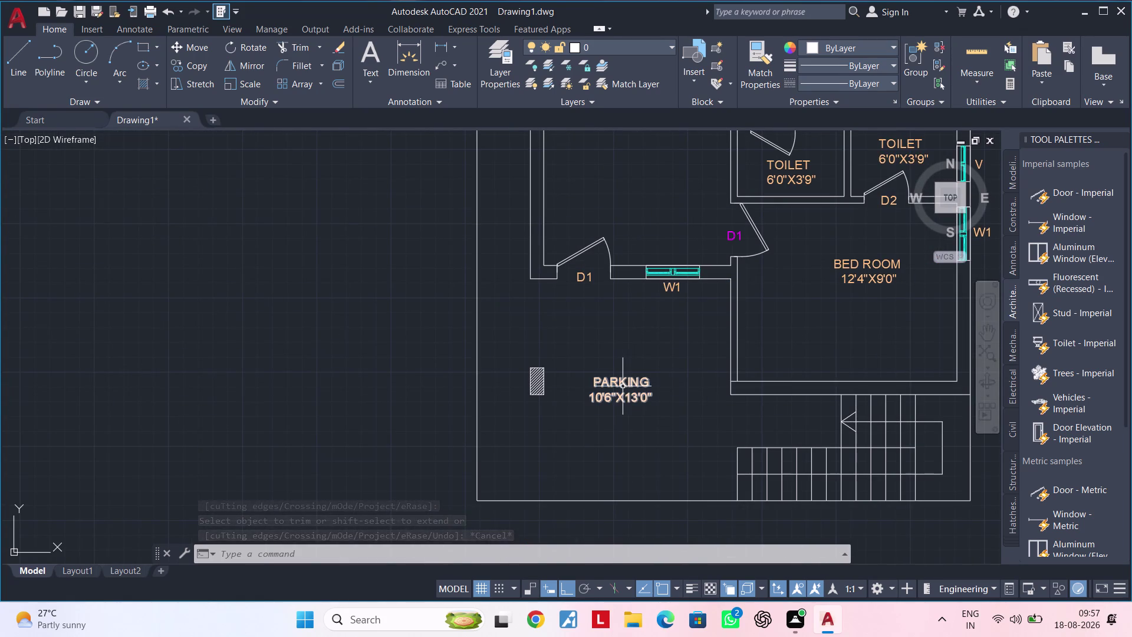
click(623, 387)
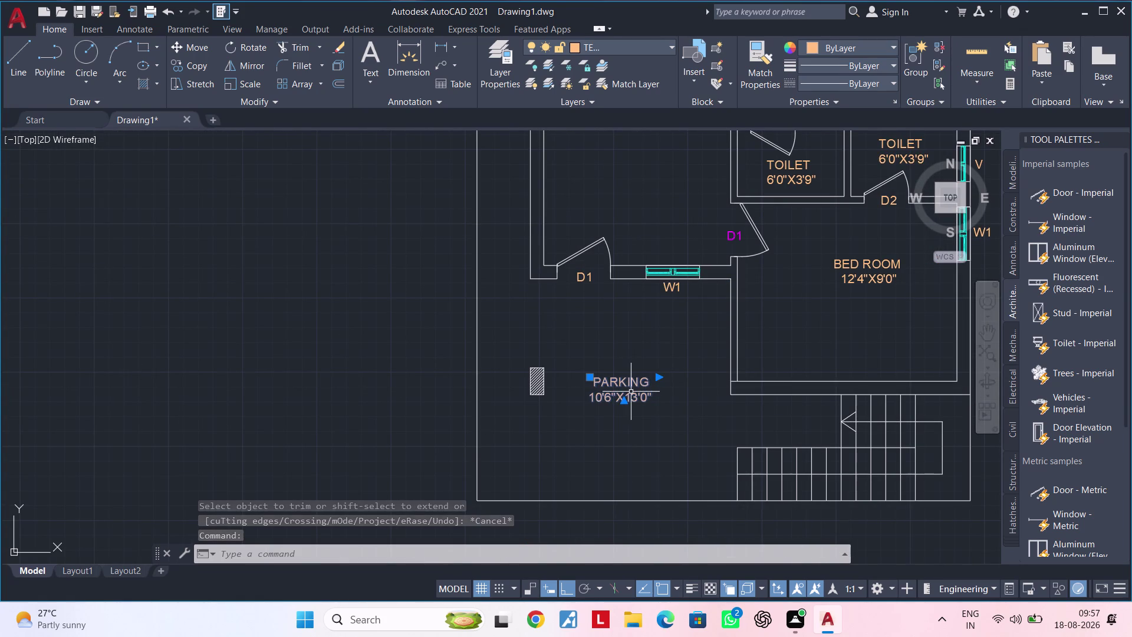
Copy the PARKING label to a spot just below the original.
text(CO)
key(space)
drag(628, 386, 627, 424)
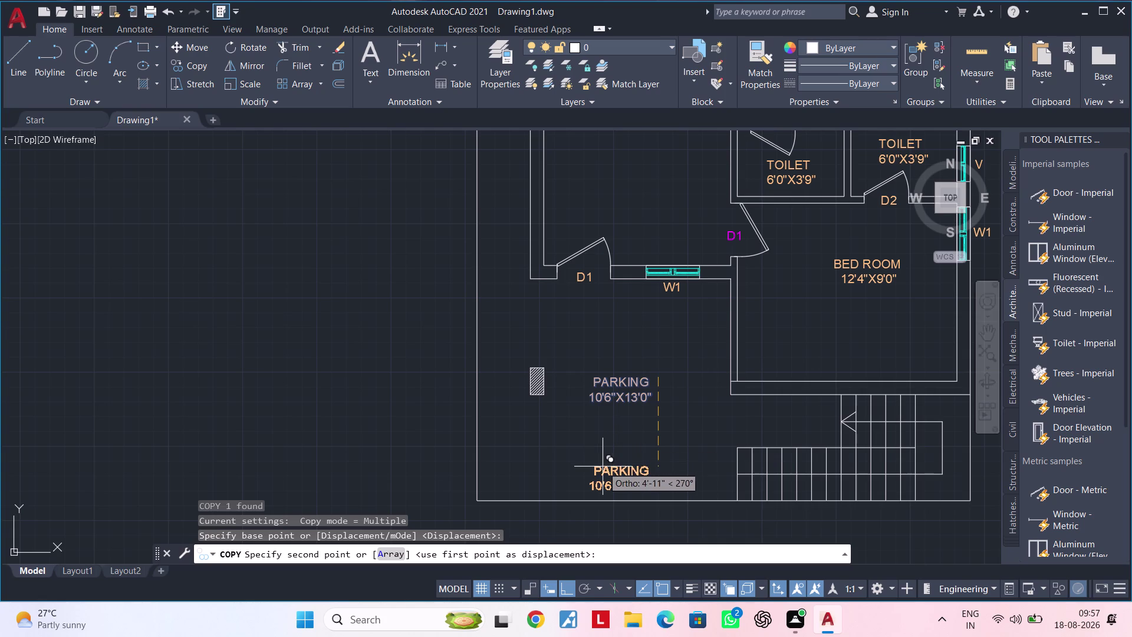
click(604, 465)
key(Escape)
key(Escape)
Edit the copied label to delete its size line text.
double_click(645, 483)
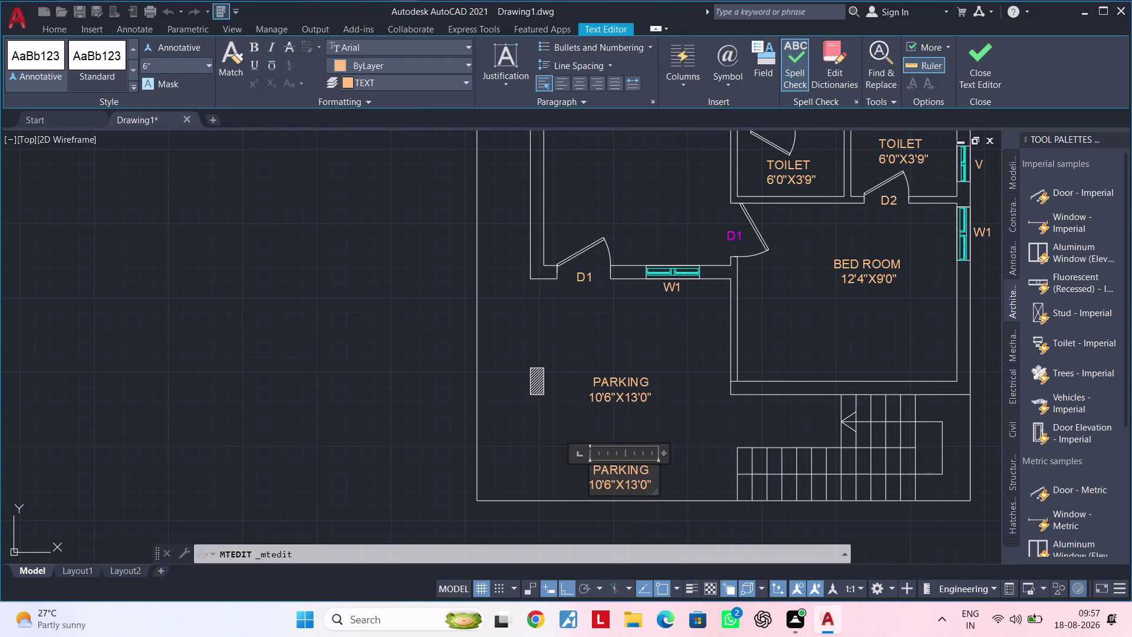
click(655, 480)
key(BackSpace)
key(BackSpace)
key(BackSpace)
key(BackSpace)
key(BackSpace)
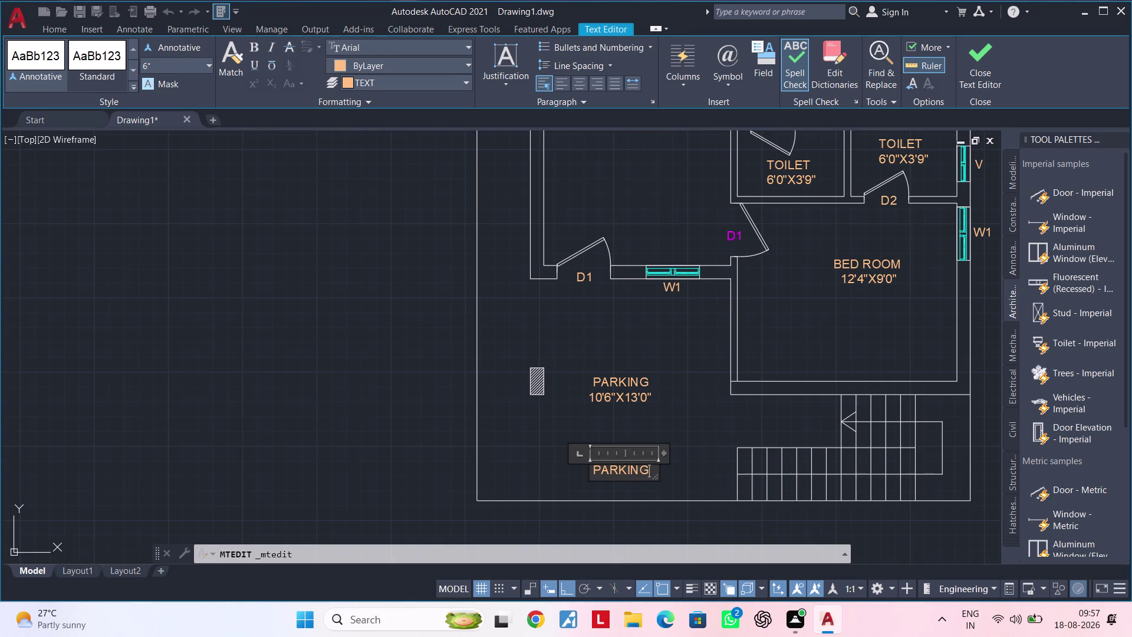
key(BackSpace)
key(BackSpace)
key(BackSpace)
key(BackSpace)
key(BackSpace)
key(BackSpace)
key(BackSpace)
click(667, 452)
drag(666, 451, 679, 451)
click(679, 451)
Cancel a stray selection window and pan to show both floor plans.
click(607, 459)
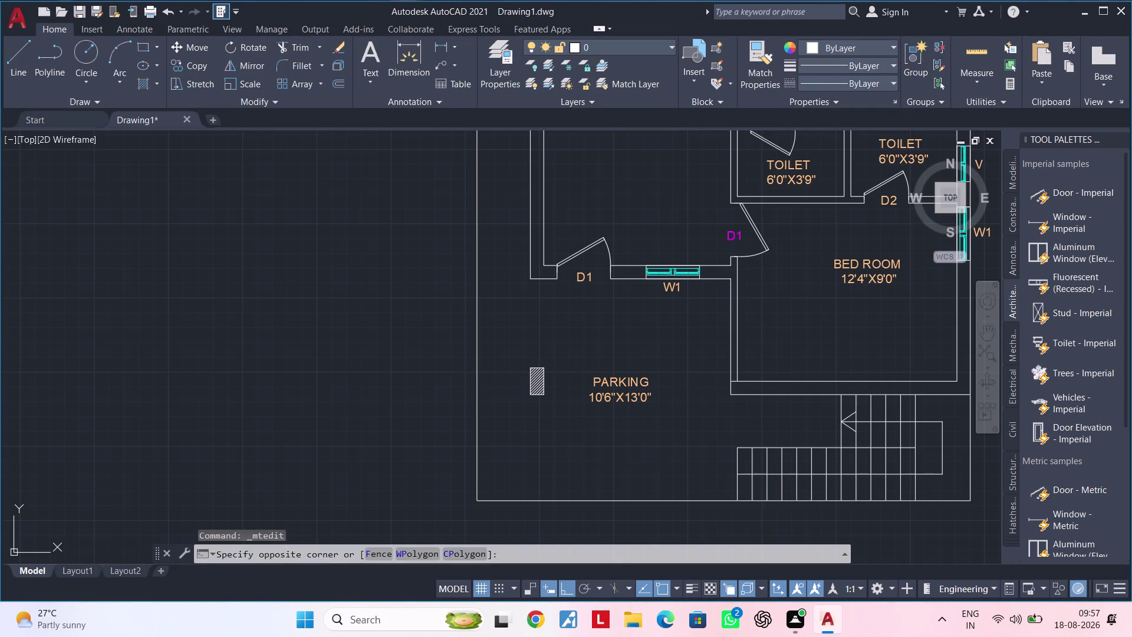
click(576, 459)
click(593, 453)
key(Escape)
scroll(down, 3)
middle_drag(612, 449, 585, 501)
scroll(up, 3)
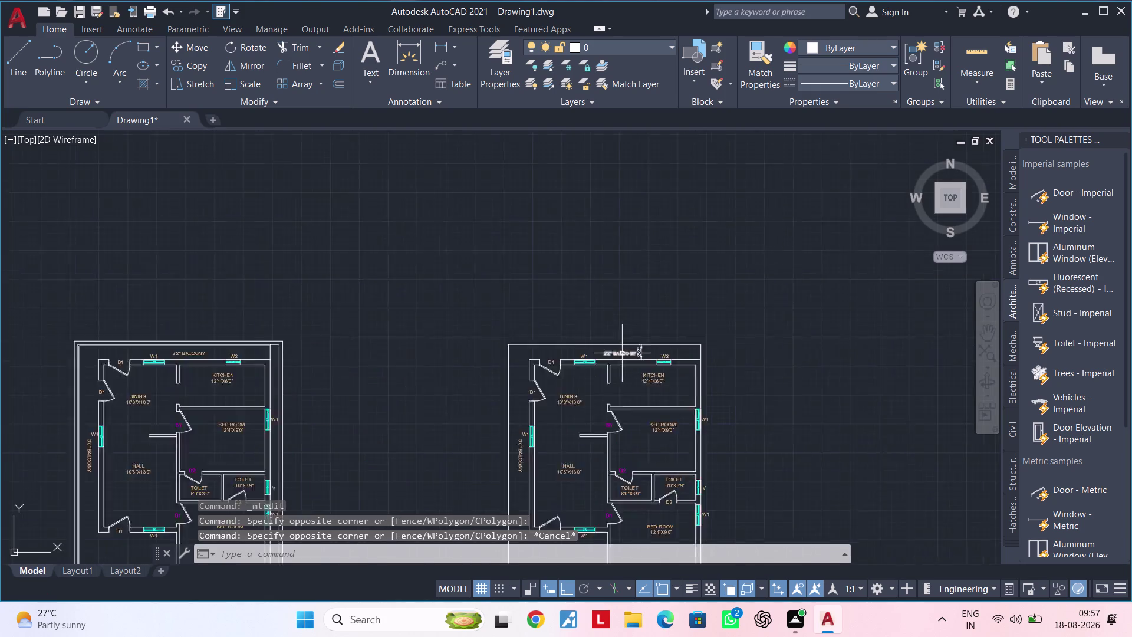
scroll(up, 3)
Copy the 2'2" BALCONY label into the second plan's parking area with ortho off.
click(622, 358)
key(c)
key(o)
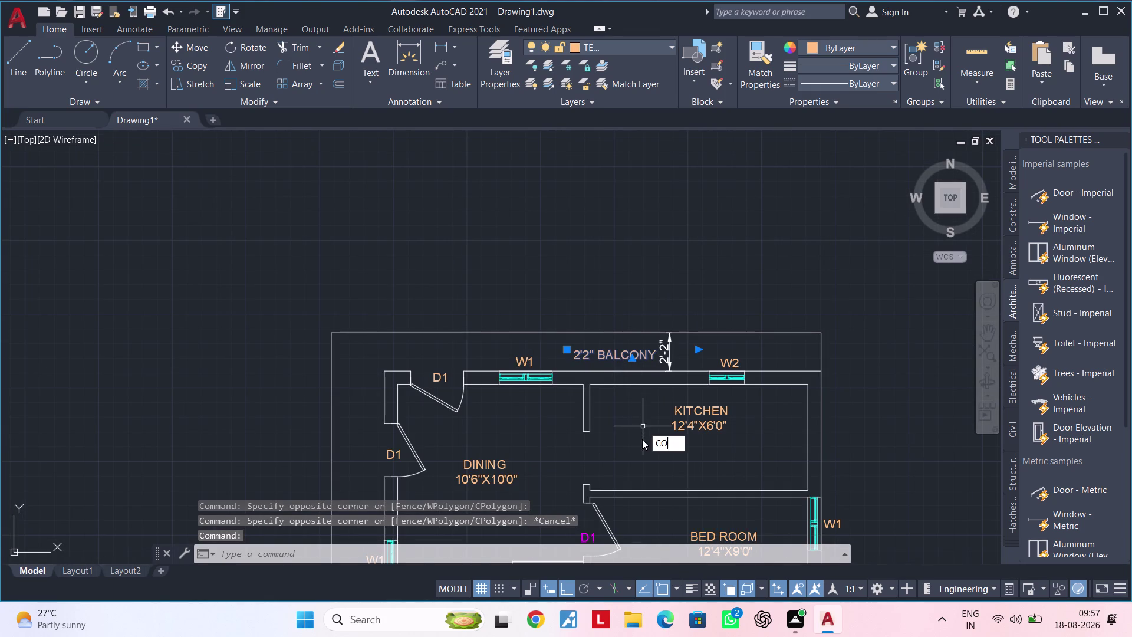
key(space)
drag(625, 340, 625, 350)
middle_drag(612, 507, 727, 291)
scroll(down, 3)
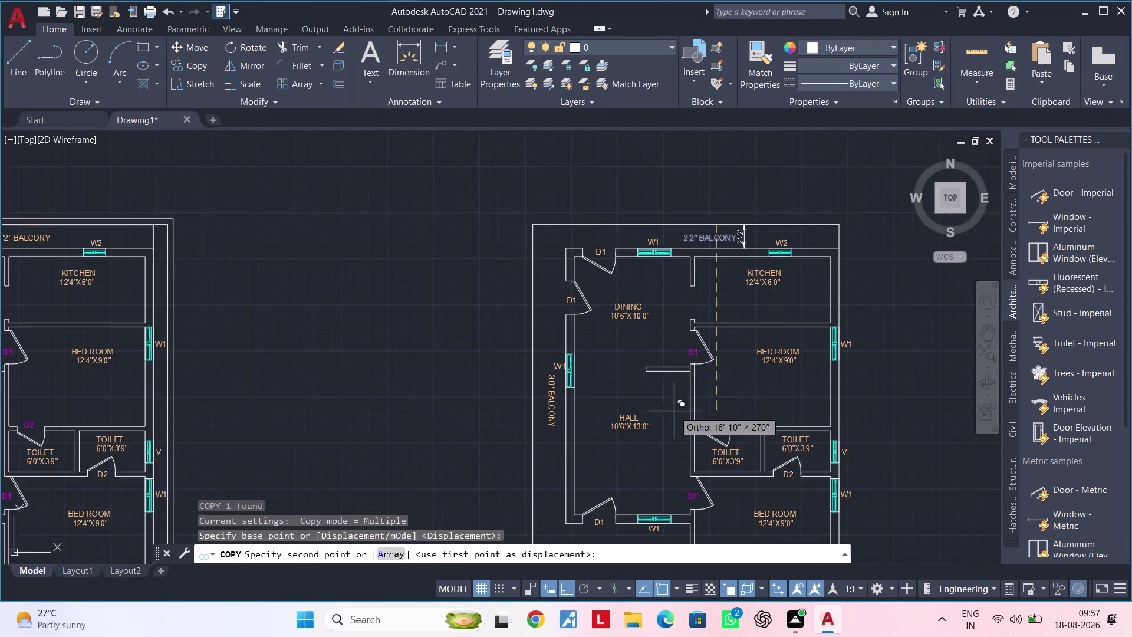
middle_drag(673, 408, 687, 320)
scroll(up, 3)
middle_drag(629, 485, 699, 324)
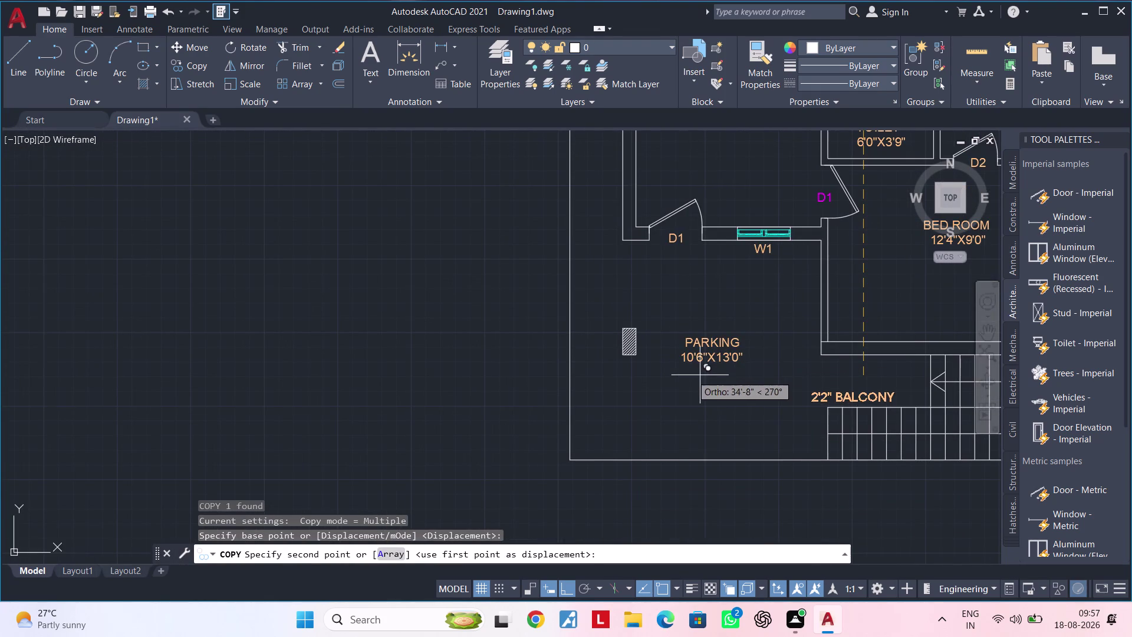
click(566, 590)
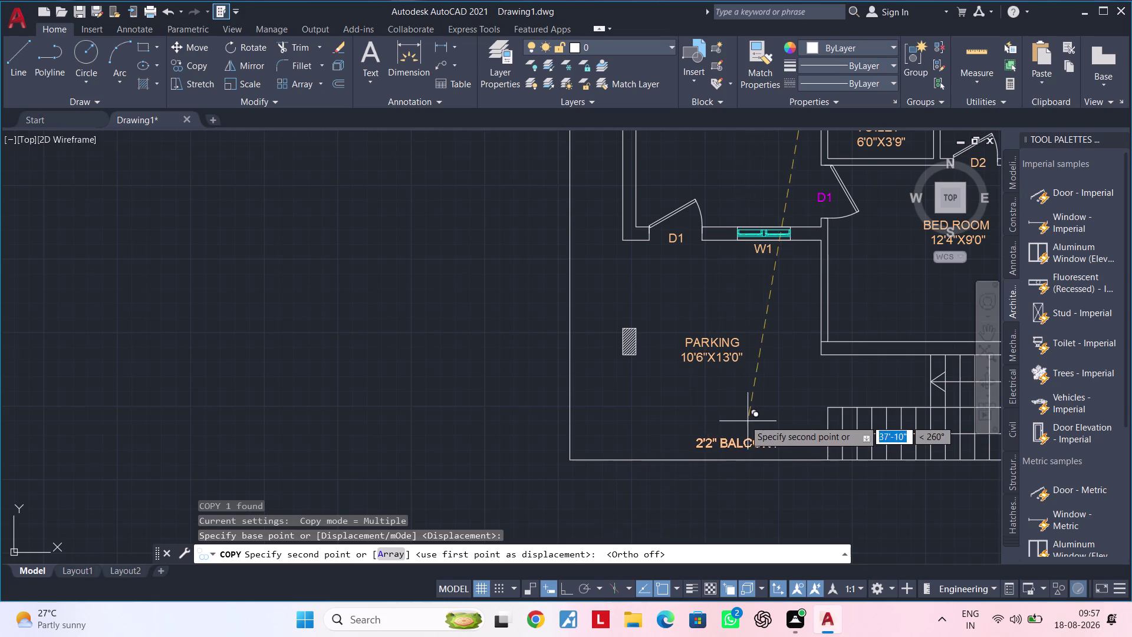
click(709, 404)
key(Escape)
Delete the second plan's PARKING label.
click(730, 356)
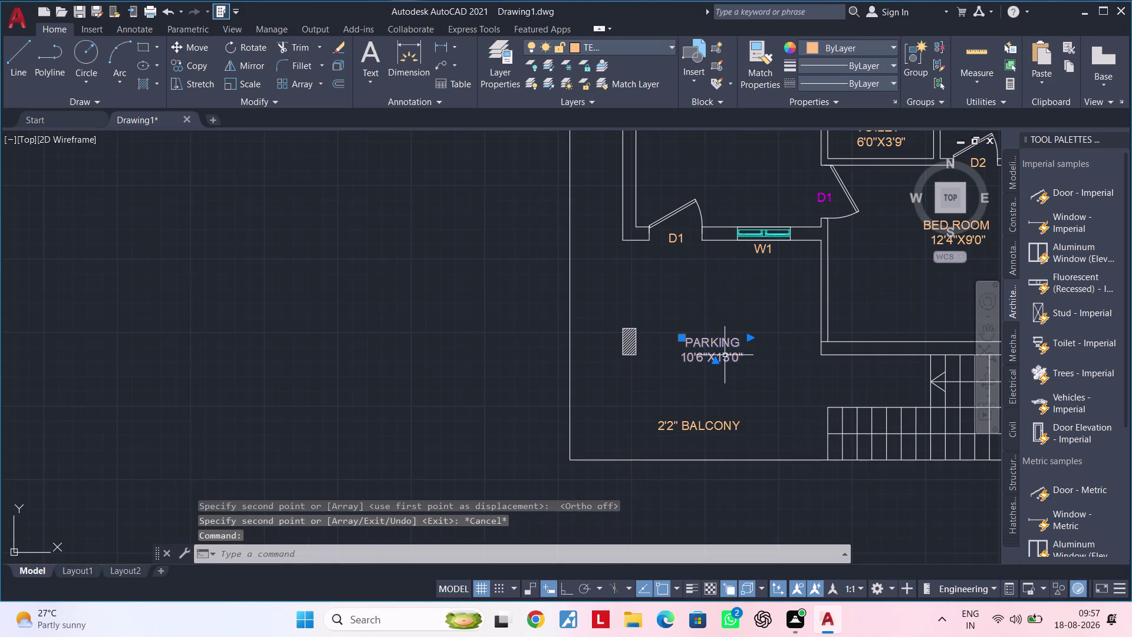
key(Delete)
scroll(up, 3)
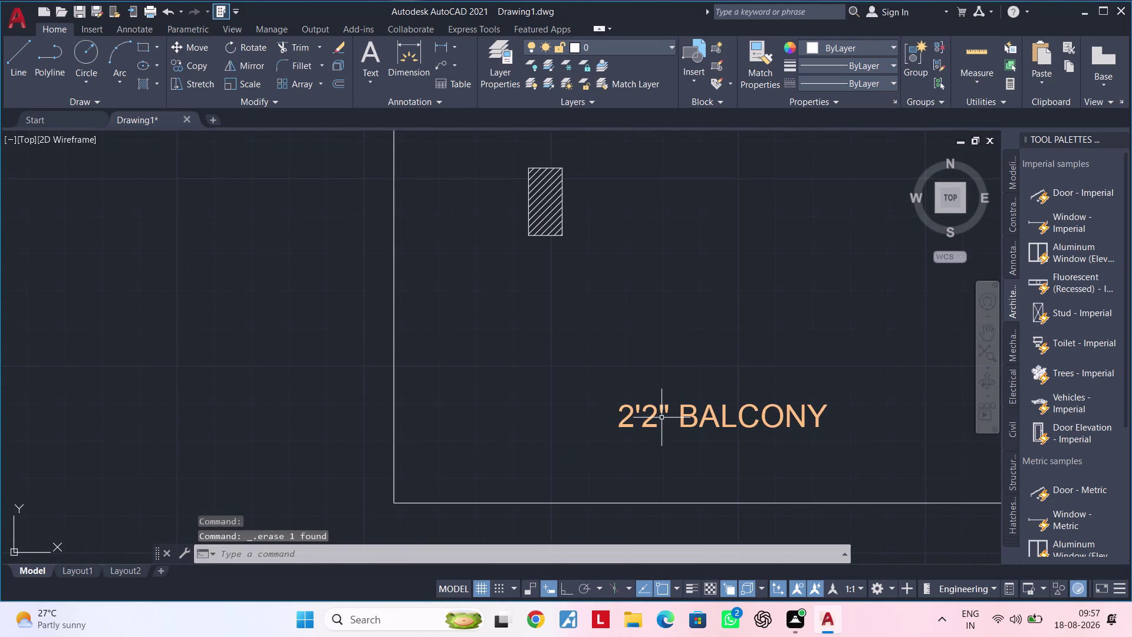
Change the copied label's 2'2" to 6'0" in the Text Editor and confirm.
double_click(653, 420)
click(672, 410)
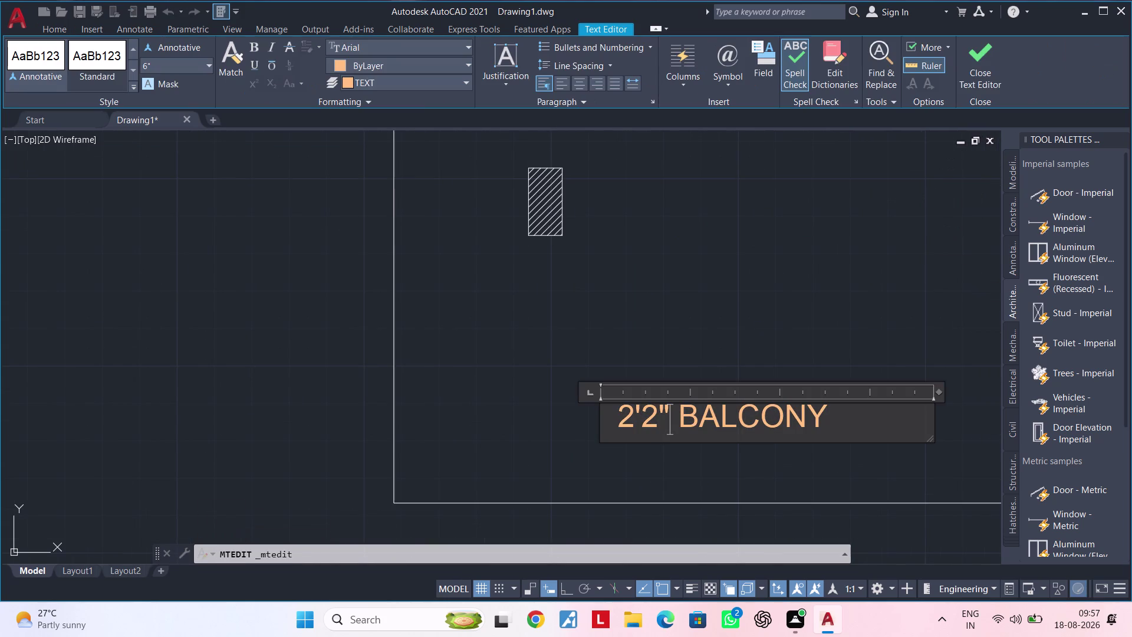
key(BackSpace)
key(BackSpace)
key(BackSpace)
key(BackSpace)
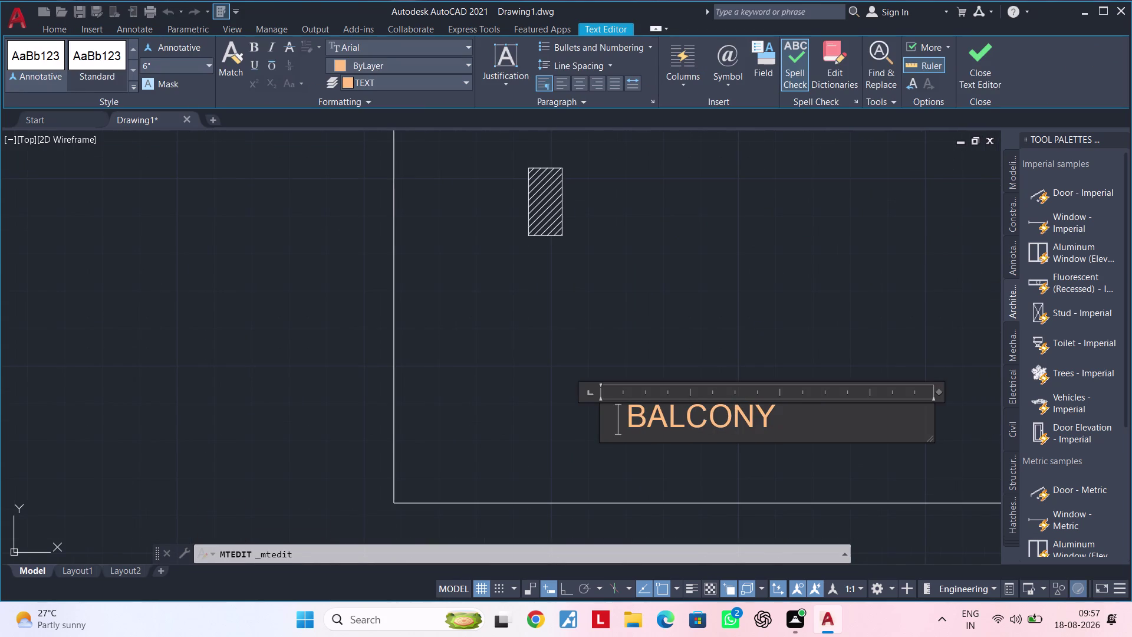
key(6)
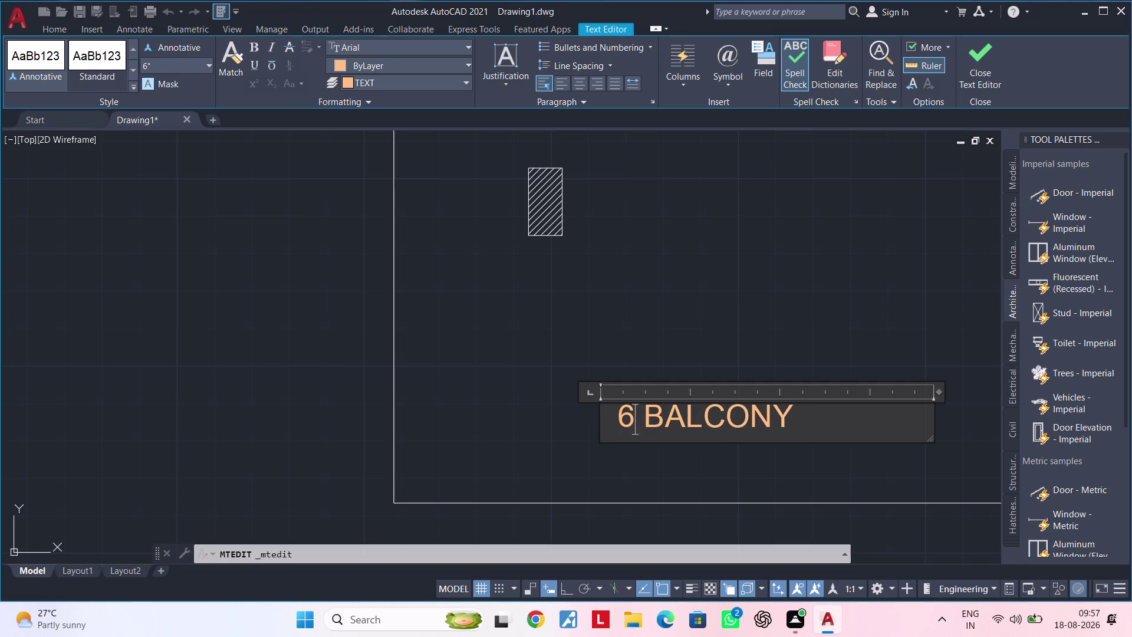
key(apostrophe)
key(0)
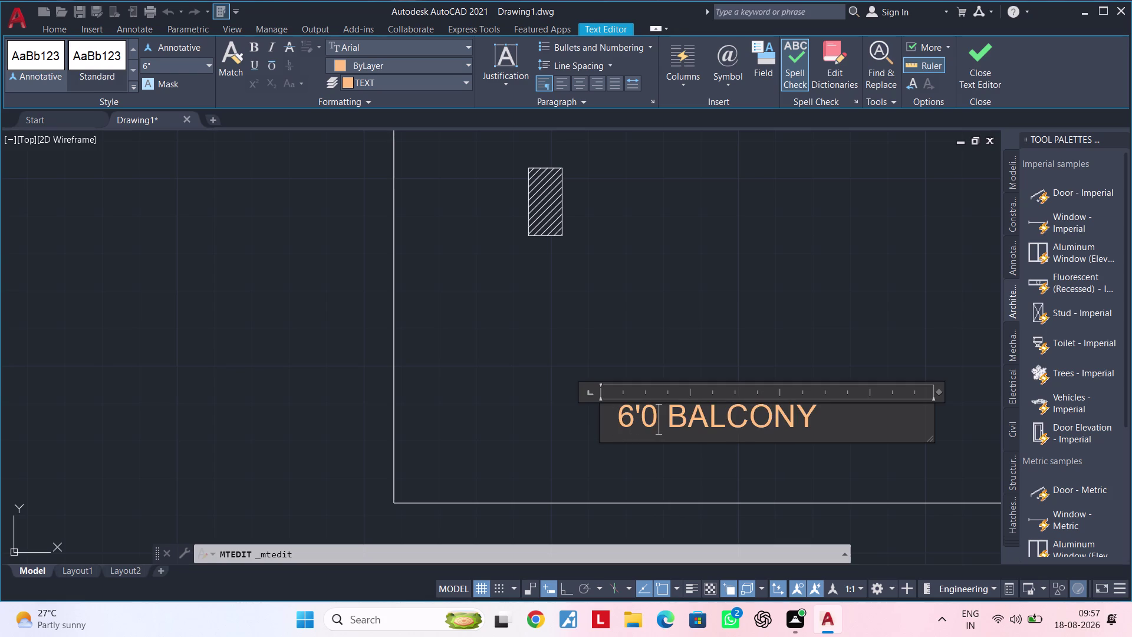
key(shift+quotedbl)
click(649, 452)
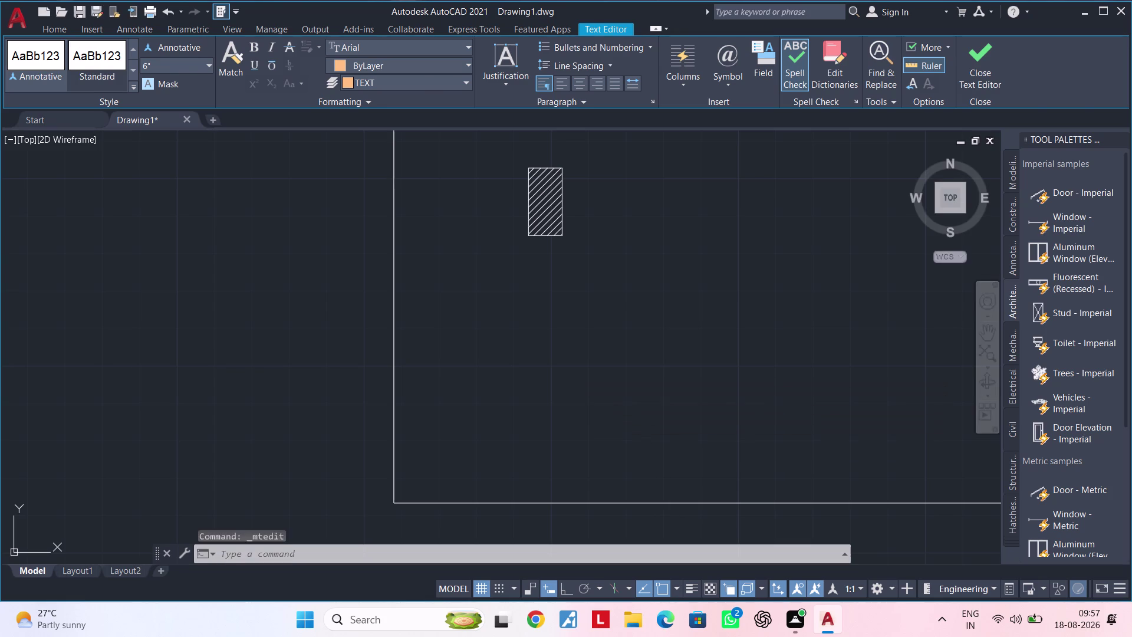
scroll(down, 3)
middle_drag(634, 454, 597, 446)
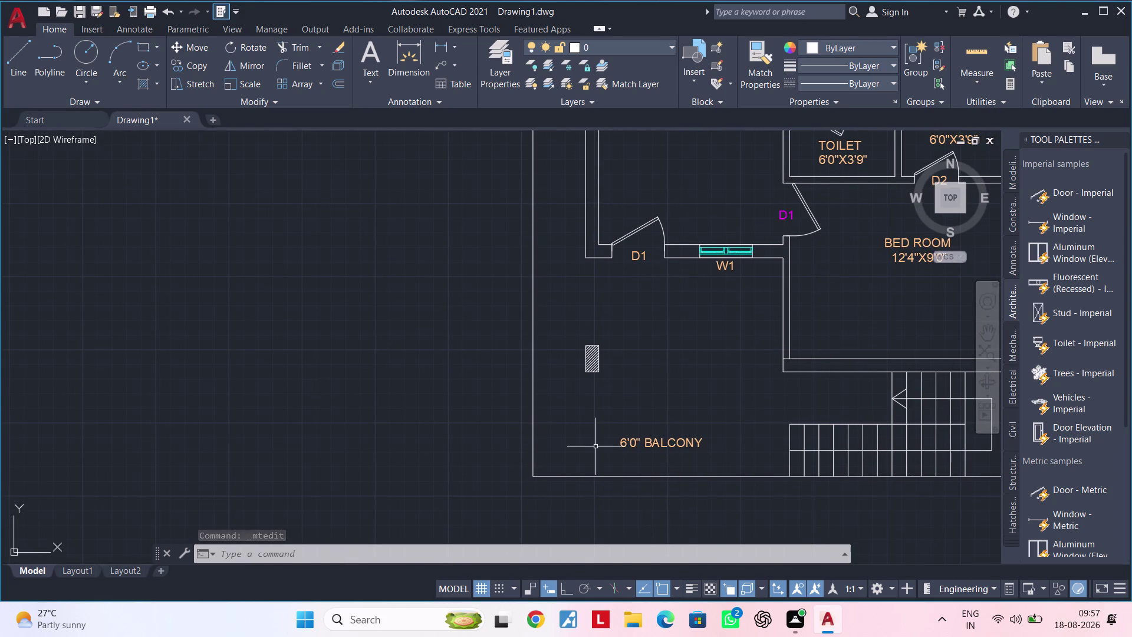
scroll(down, 3)
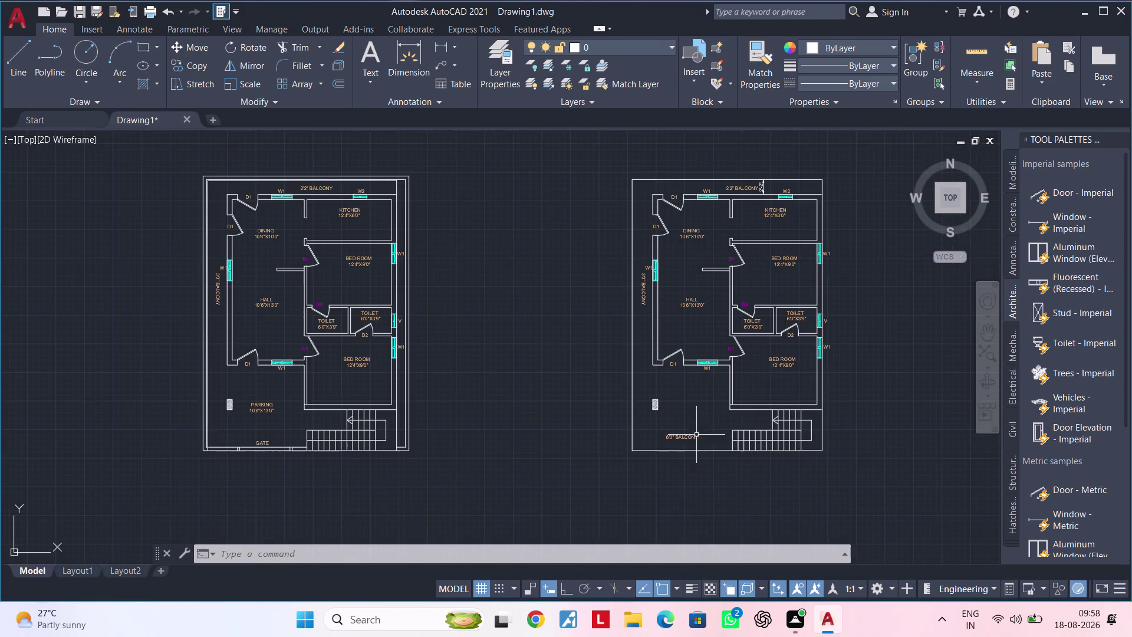
middle_drag(702, 422, 623, 439)
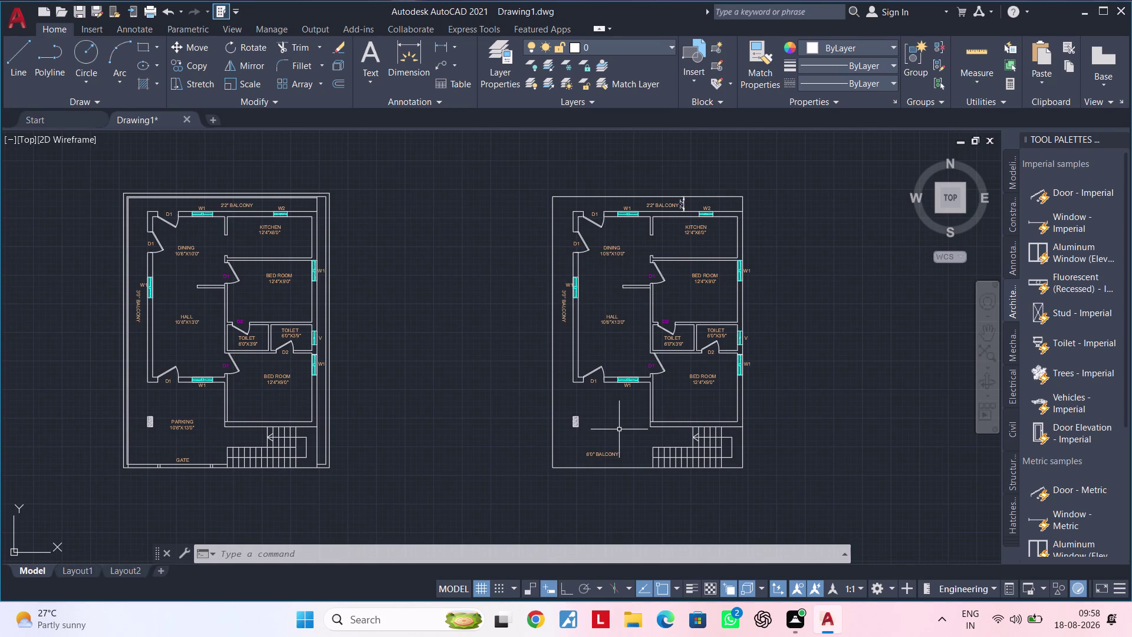
Cancel pending commands and zoom in on the second plan's HALL label.
key(Escape)
key(Escape)
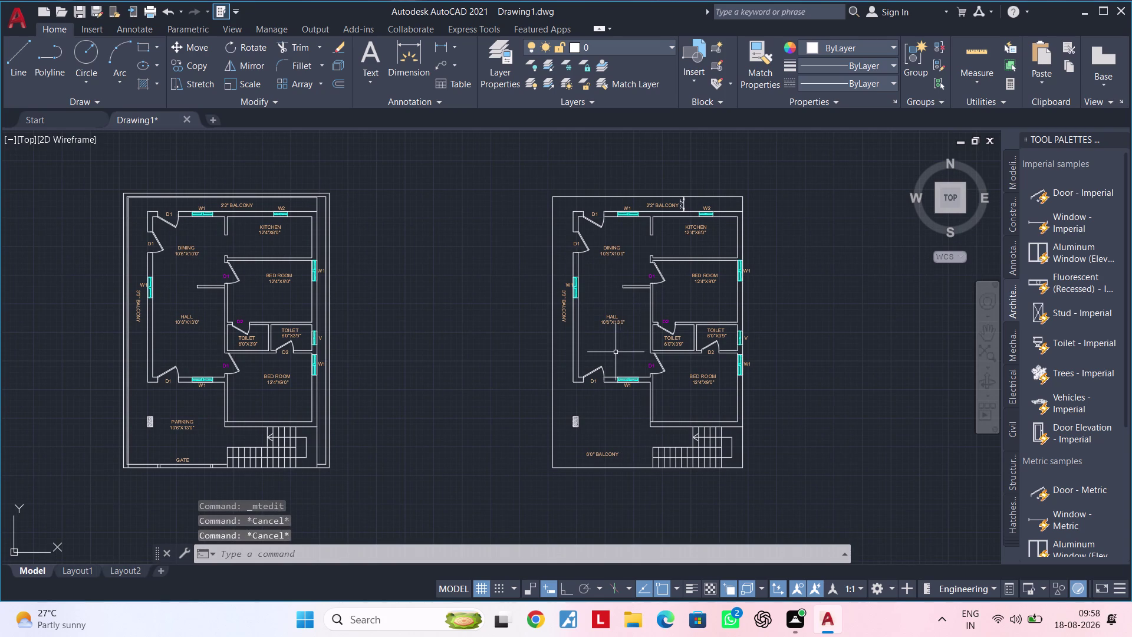
middle_drag(613, 352, 611, 371)
scroll(up, 3)
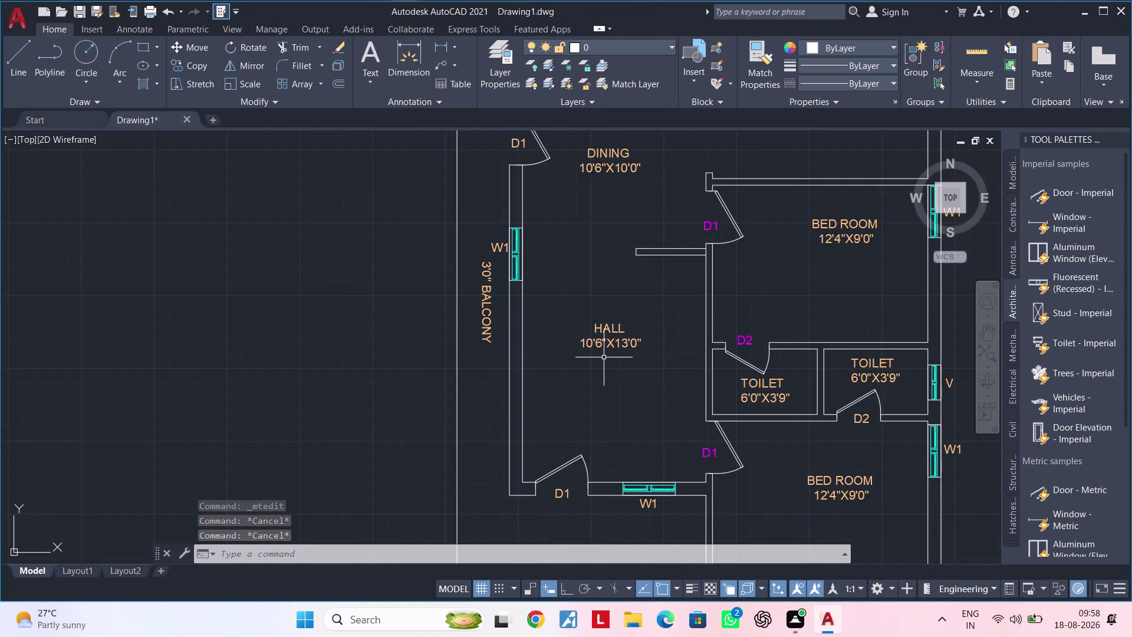
scroll(up, 3)
middle_drag(611, 360, 602, 388)
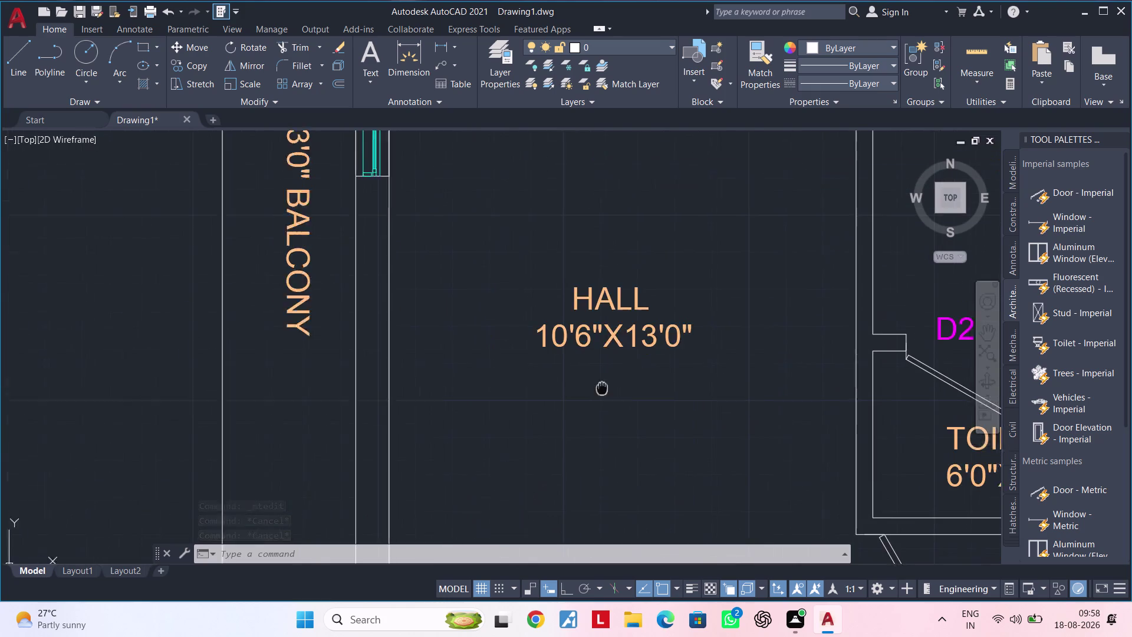
middle_drag(602, 388, 593, 409)
Edit the HALL size text from 10'6"X13'0" to 10'6"X19'6".
double_click(664, 364)
click(681, 363)
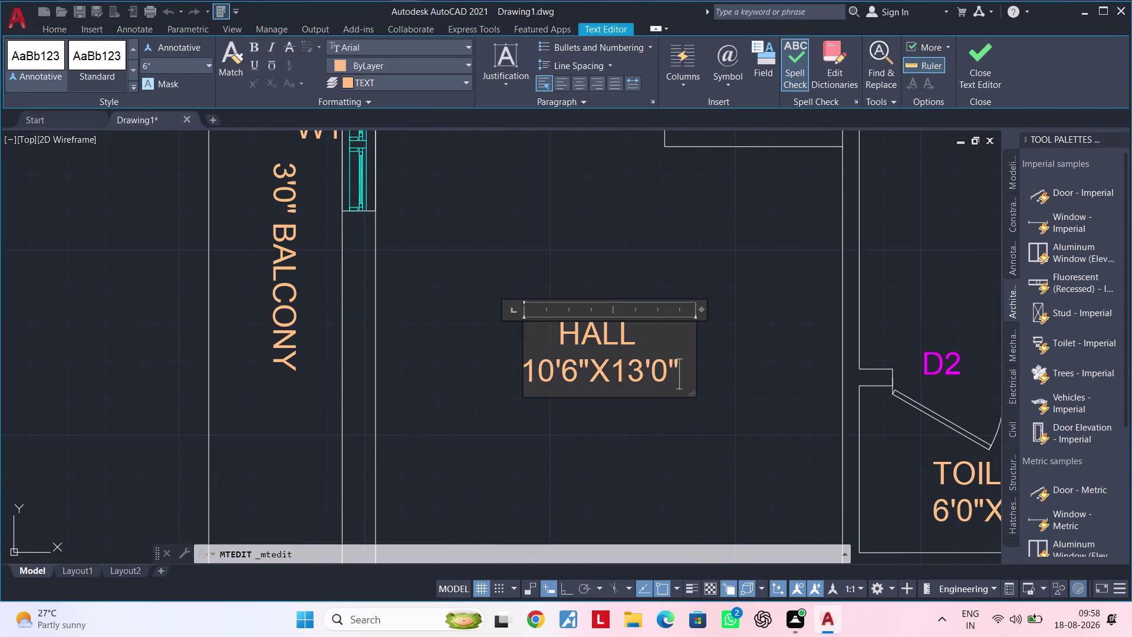
key(BackSpace)
key(BackSpace)
key(BackSpace)
key(BackSpace)
key(9)
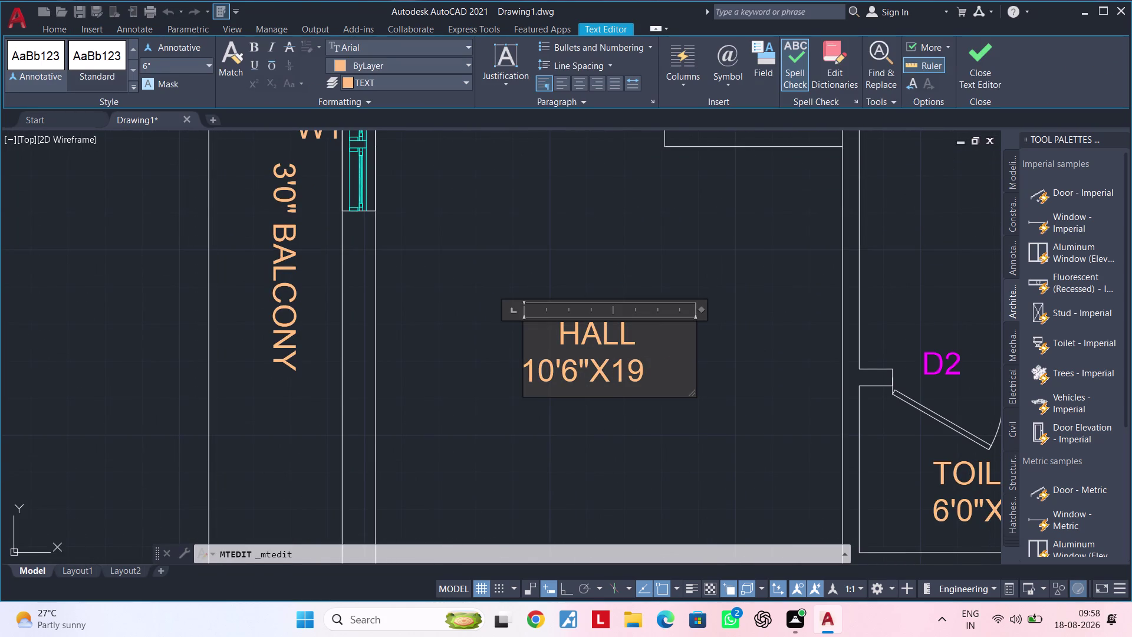
text('6)
text(")
key(Return)
key(BackSpace)
Pan around the second plan to check the updated hall label.
double_click(625, 421)
scroll(down, 3)
middle_drag(683, 371, 685, 401)
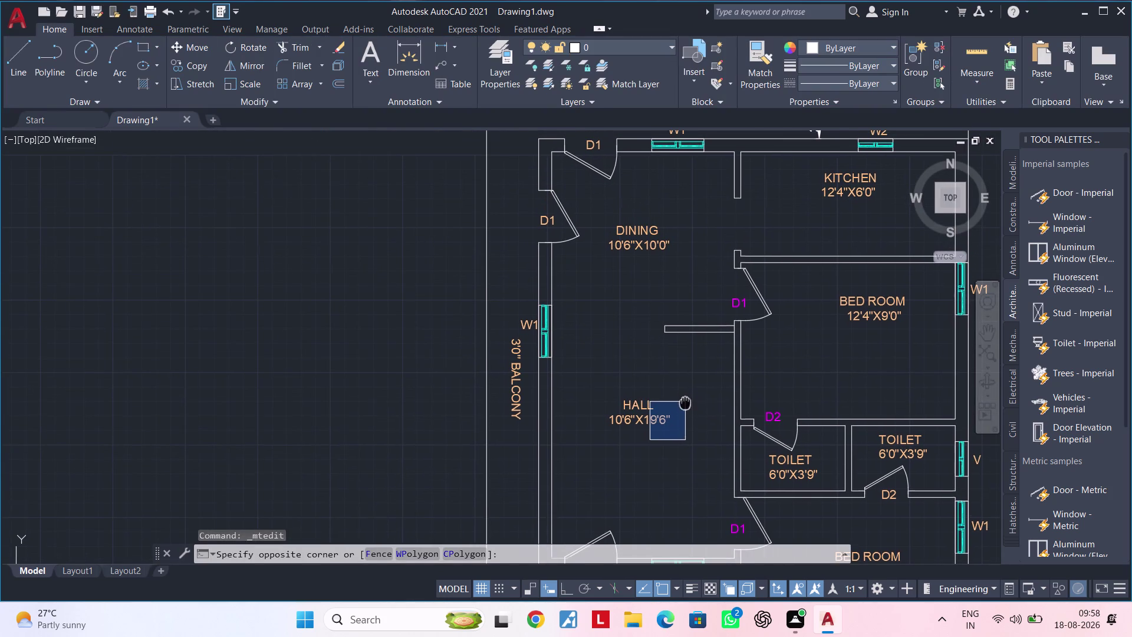
middle_drag(685, 401, 685, 402)
key(Escape)
key(Escape)
middle_drag(681, 408, 665, 465)
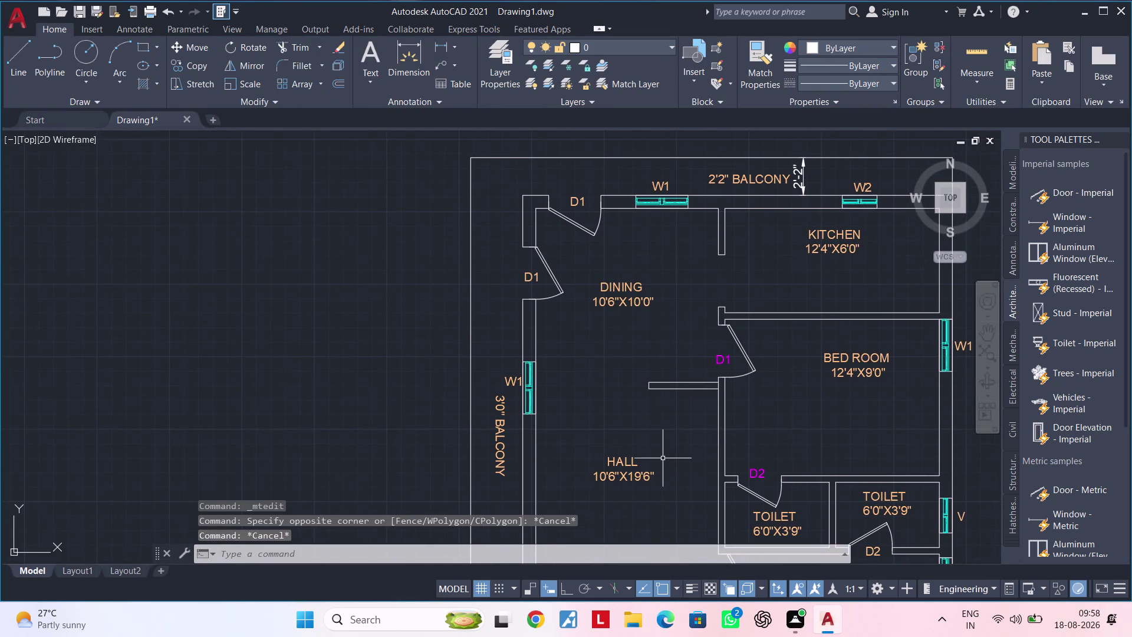
middle_drag(669, 458, 580, 449)
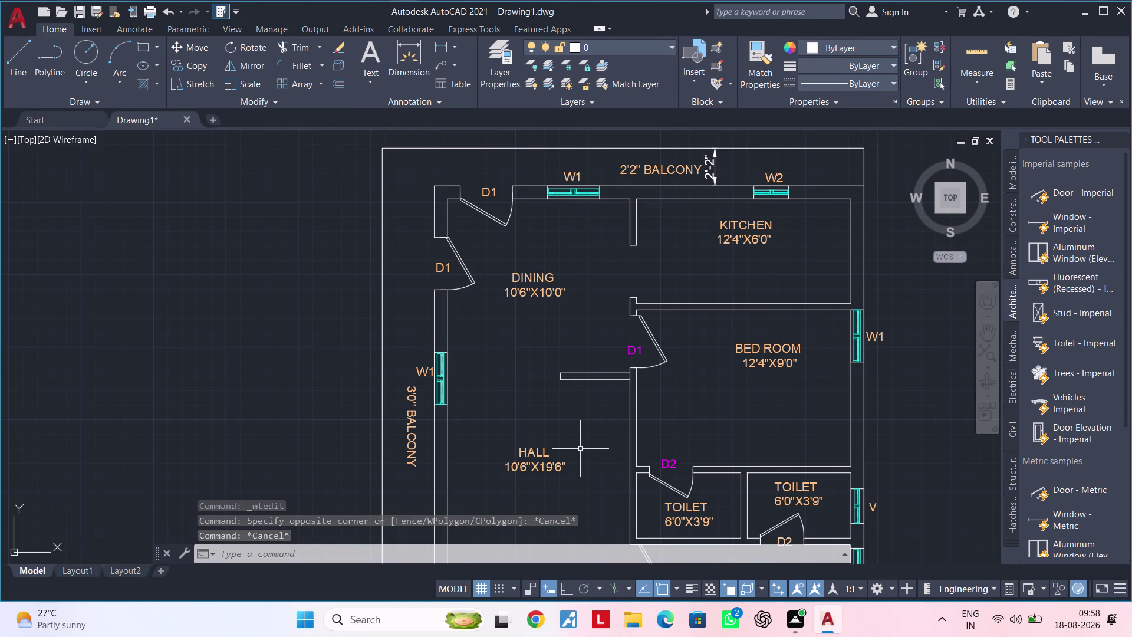
middle_drag(710, 457, 718, 307)
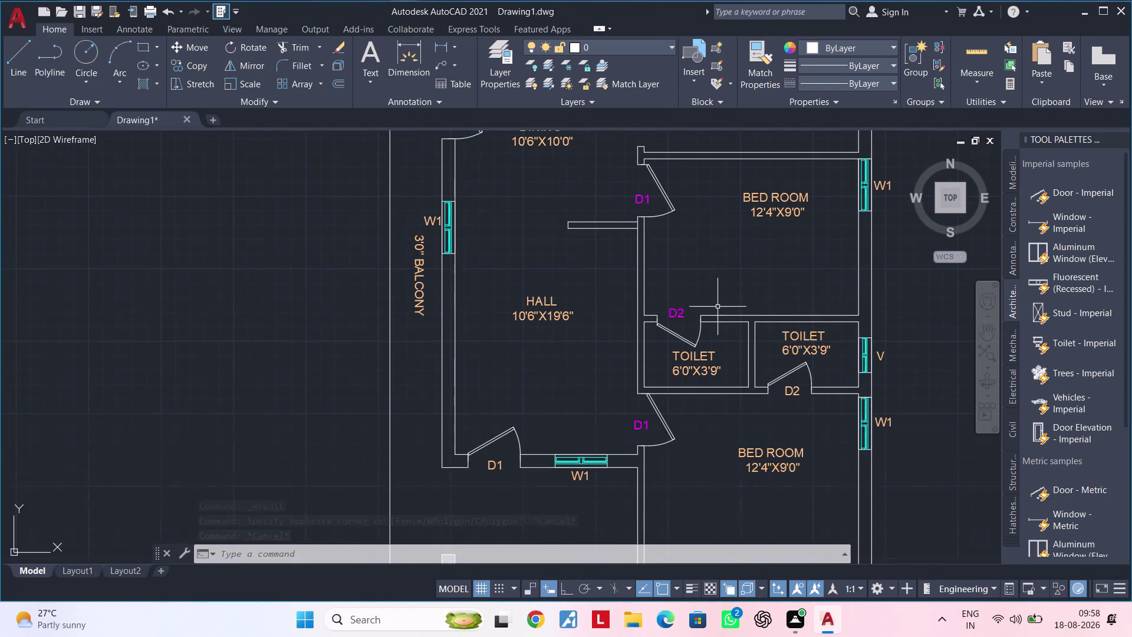
middle_drag(738, 406, 738, 338)
middle_drag(747, 414, 740, 334)
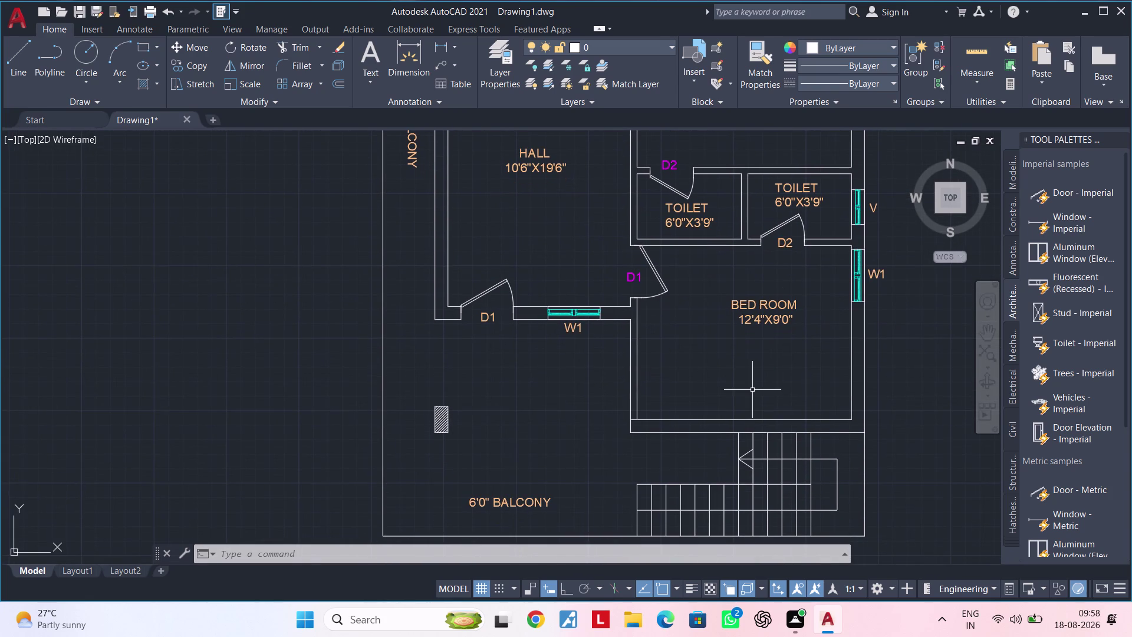
Pan out to view both plans, then over to the first plan.
key(Escape)
key(Escape)
key(Escape)
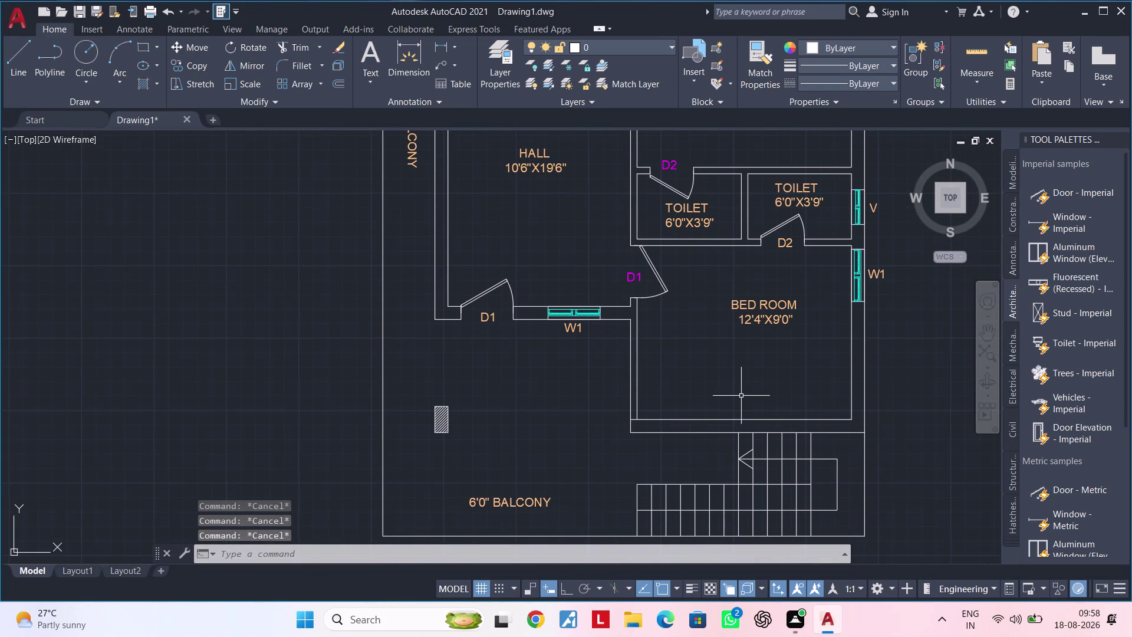
scroll(down, 3)
middle_drag(746, 401, 667, 408)
middle_drag(376, 411, 691, 377)
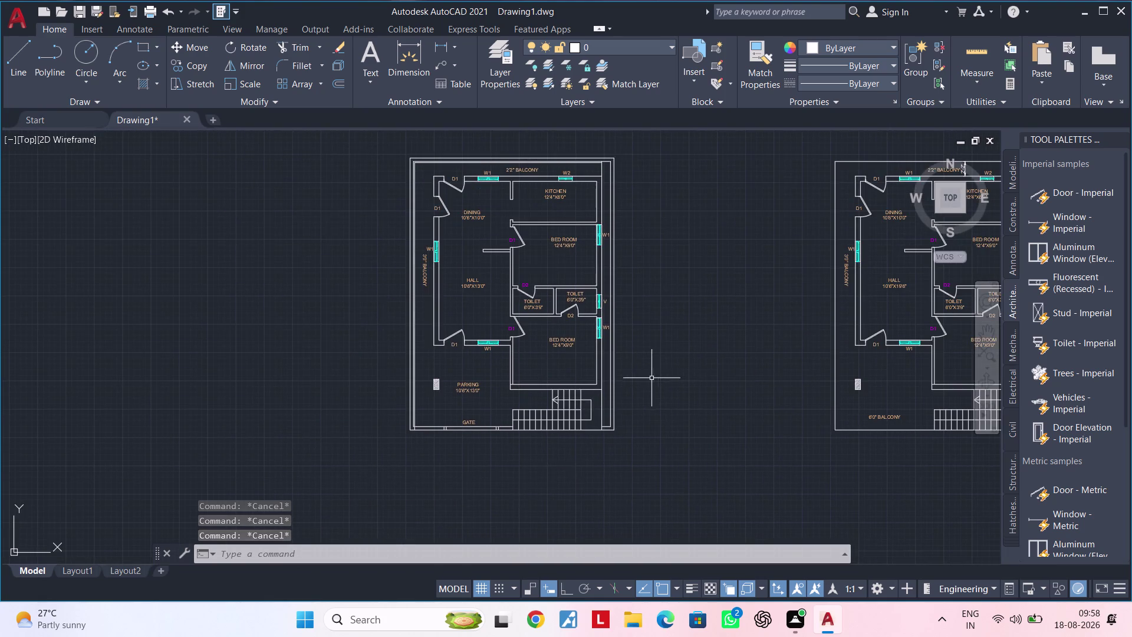
scroll(up, 3)
middle_drag(620, 394, 763, 389)
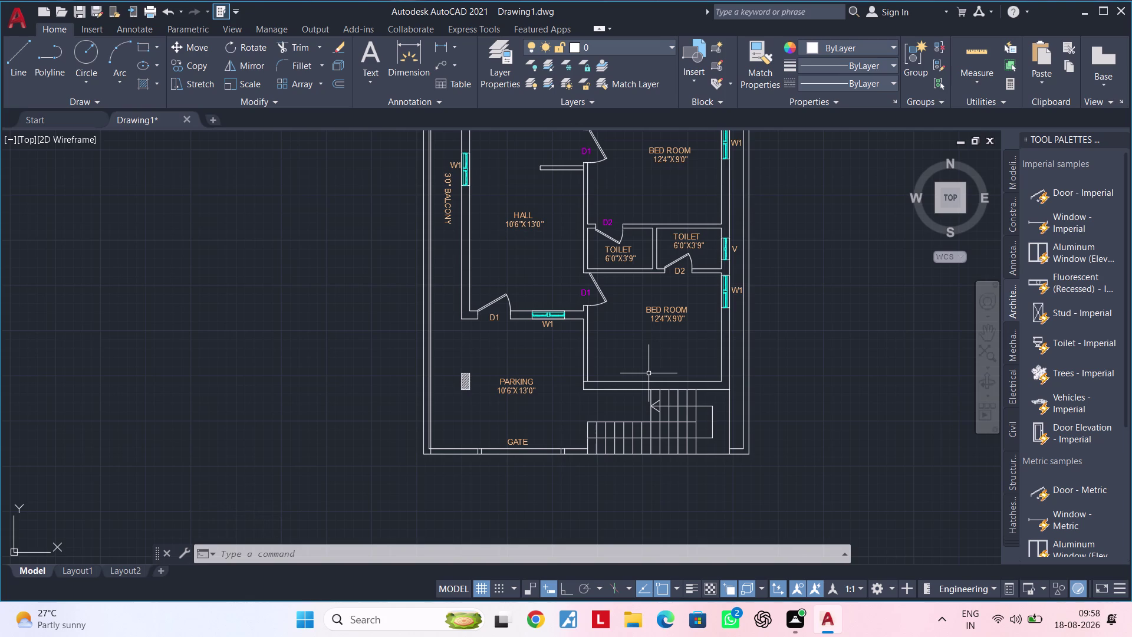
Pan toward the top edge of the first plan.
key(Escape)
key(Escape)
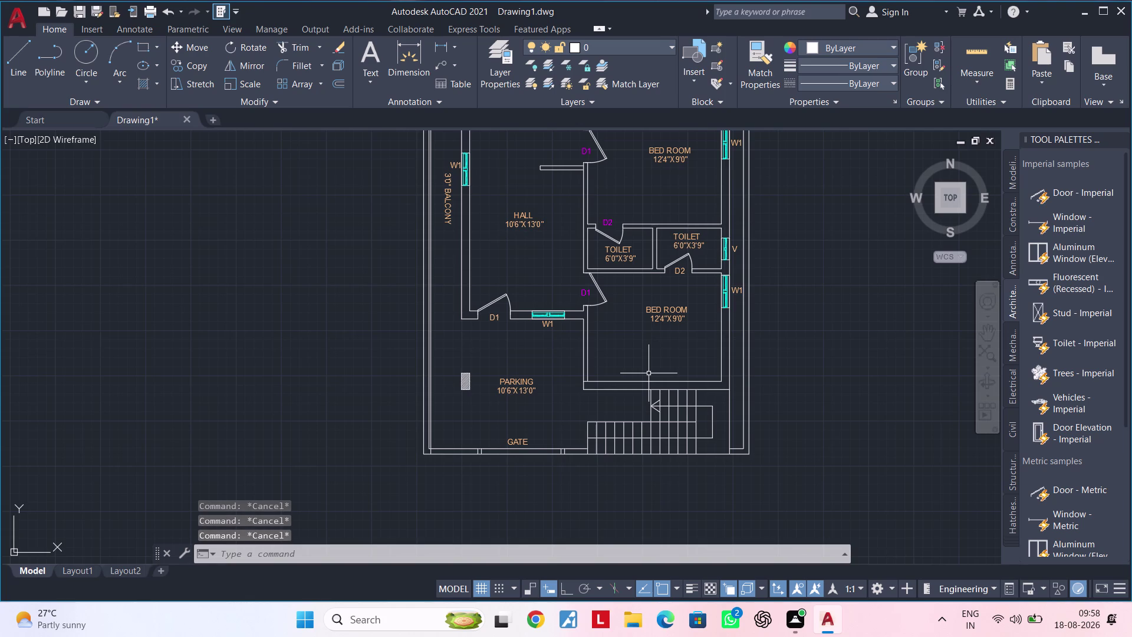
key(Escape)
scroll(down, 3)
middle_drag(740, 375, 624, 401)
scroll(up, 3)
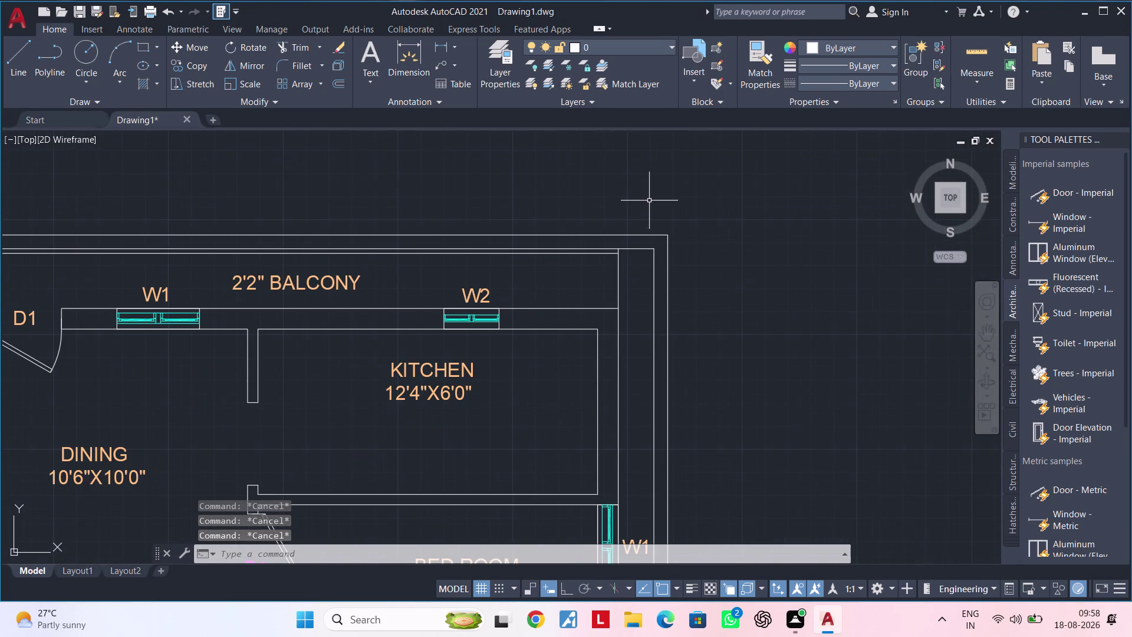
Zoom to the first plan's top-right boundary corner and start the LINE command.
middle_drag(693, 229, 547, 252)
scroll(up, 3)
middle_drag(584, 283, 496, 287)
key(Escape)
key(Escape)
key(Escape)
text(L)
key(space)
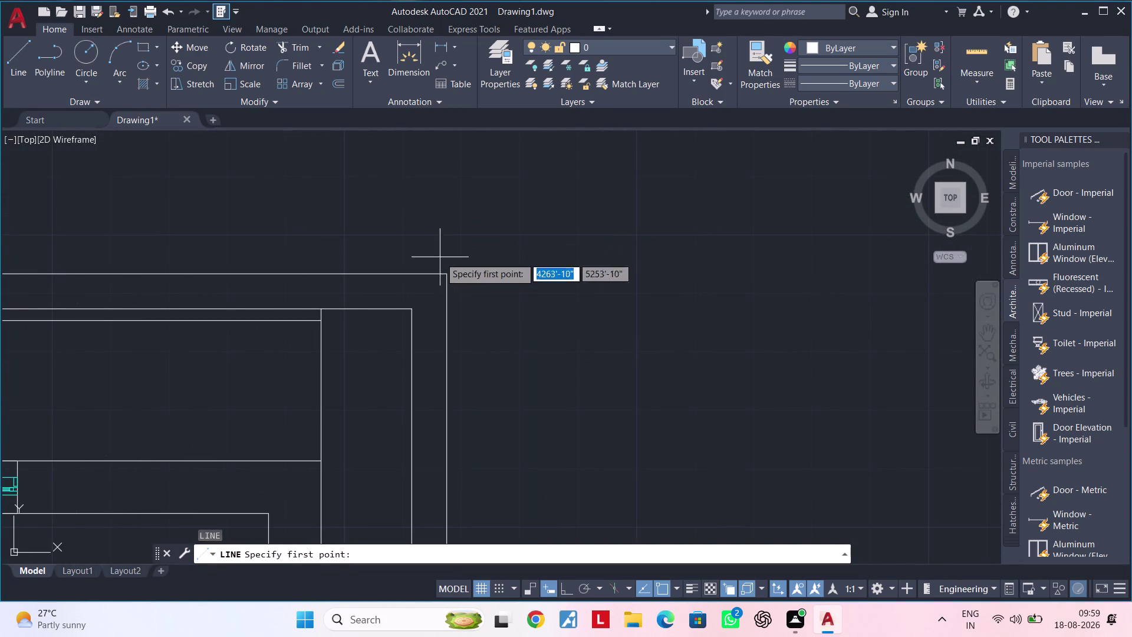
Start a 33' offset on the first plan's boundary, then cancel it.
key(Escape)
middle_drag(529, 334, 530, 305)
key(Escape)
key(Escape)
key(Escape)
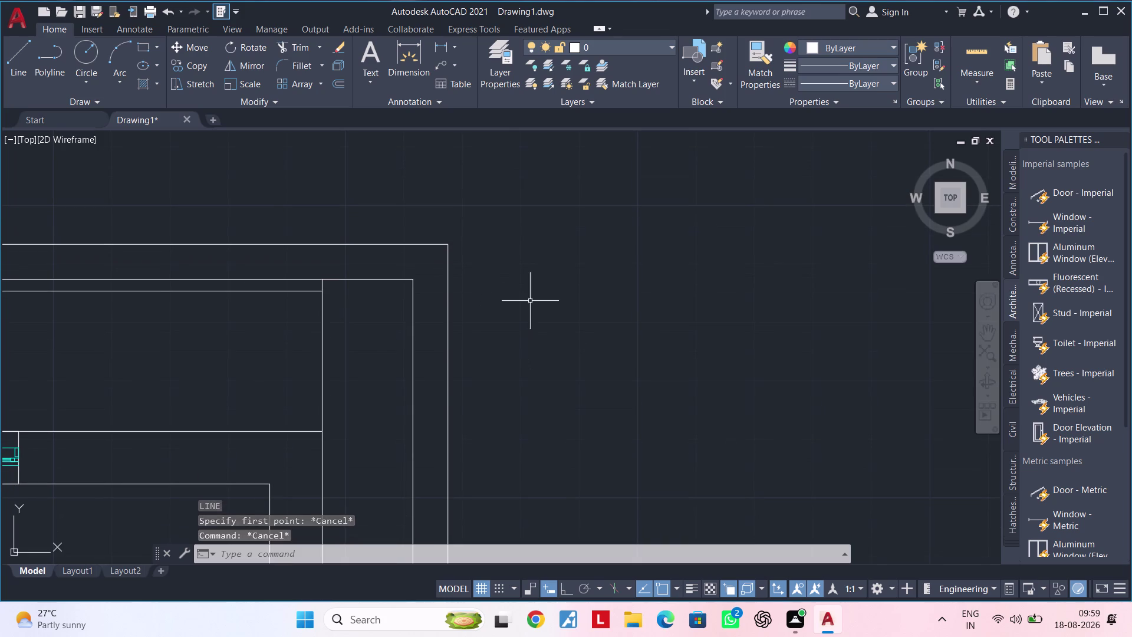
key(Escape)
key(Escape)
text(OF)
key(space)
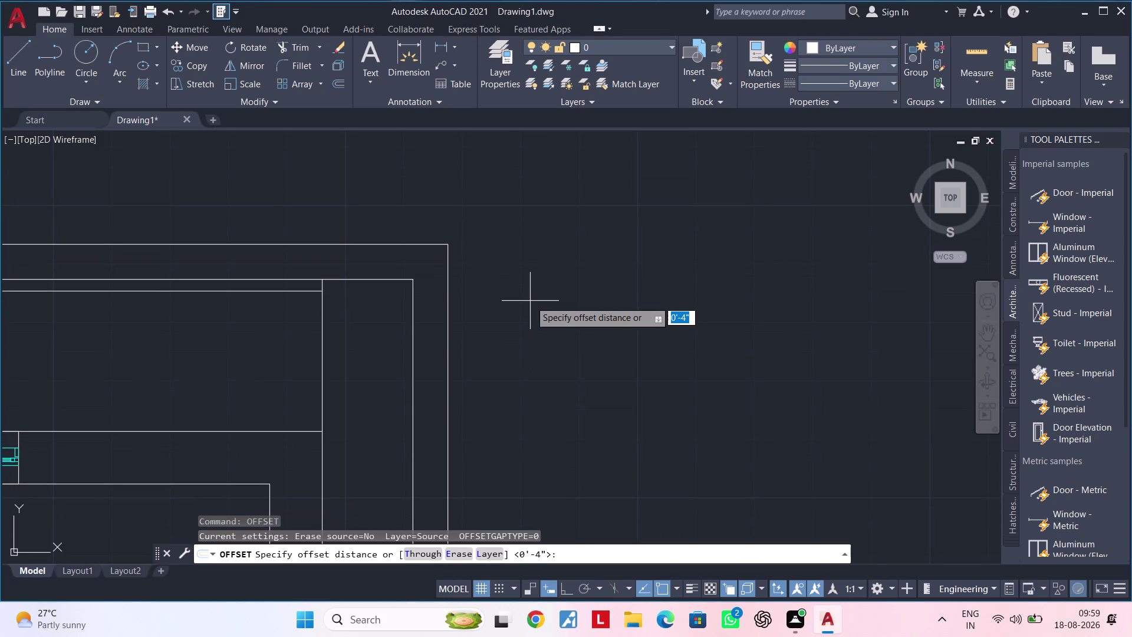
text(33')
key(Return)
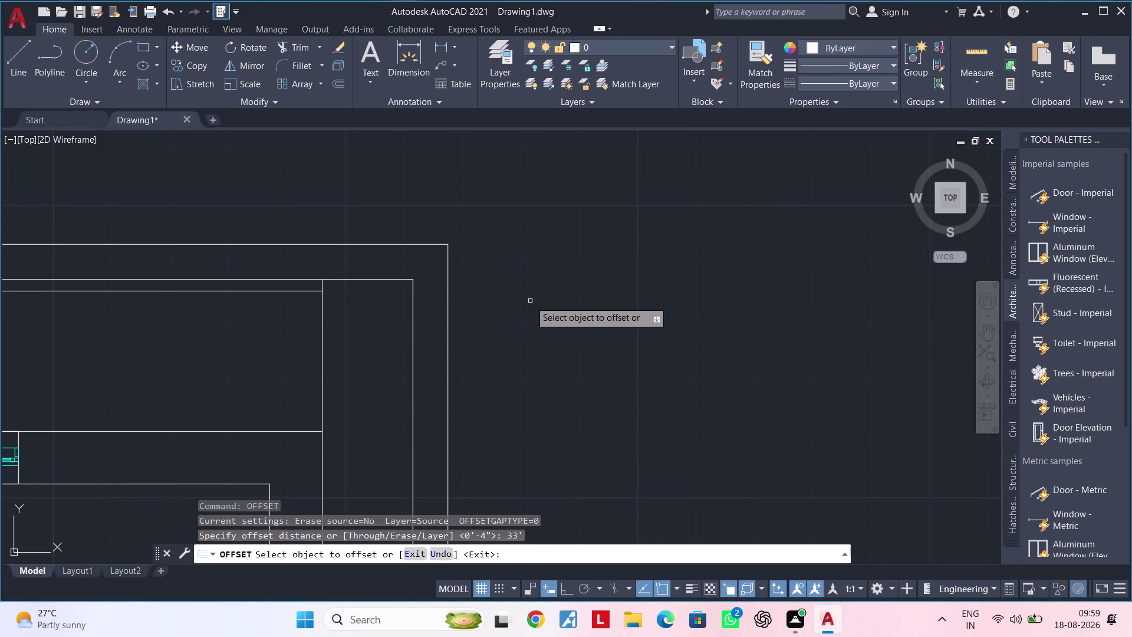
click(449, 354)
scroll(down, 3)
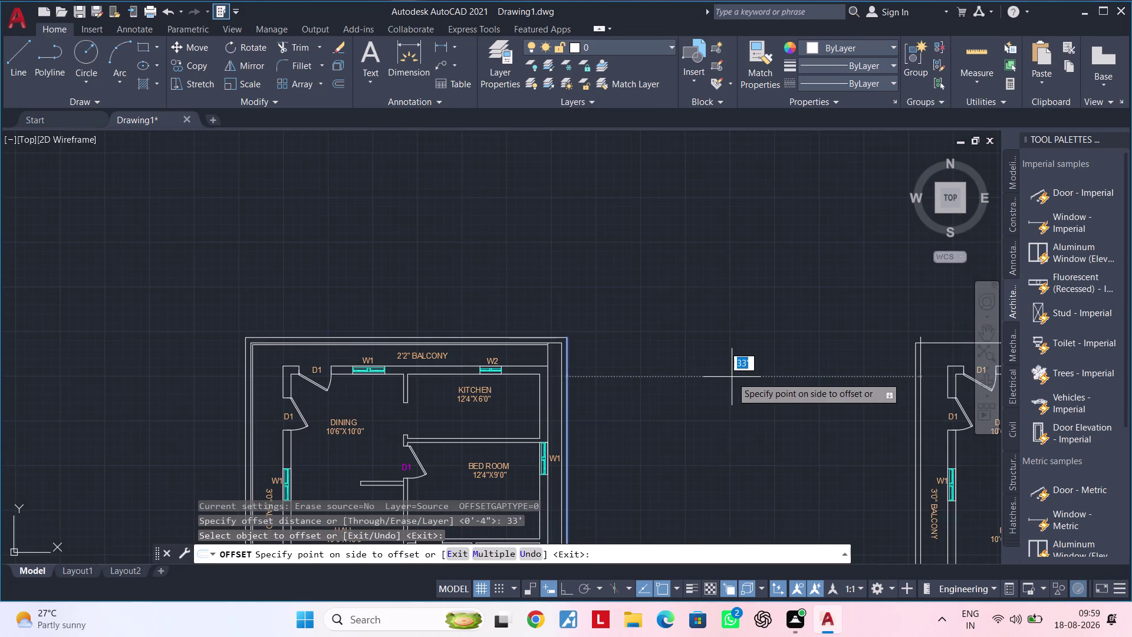
scroll(down, 3)
middle_drag(765, 378, 545, 339)
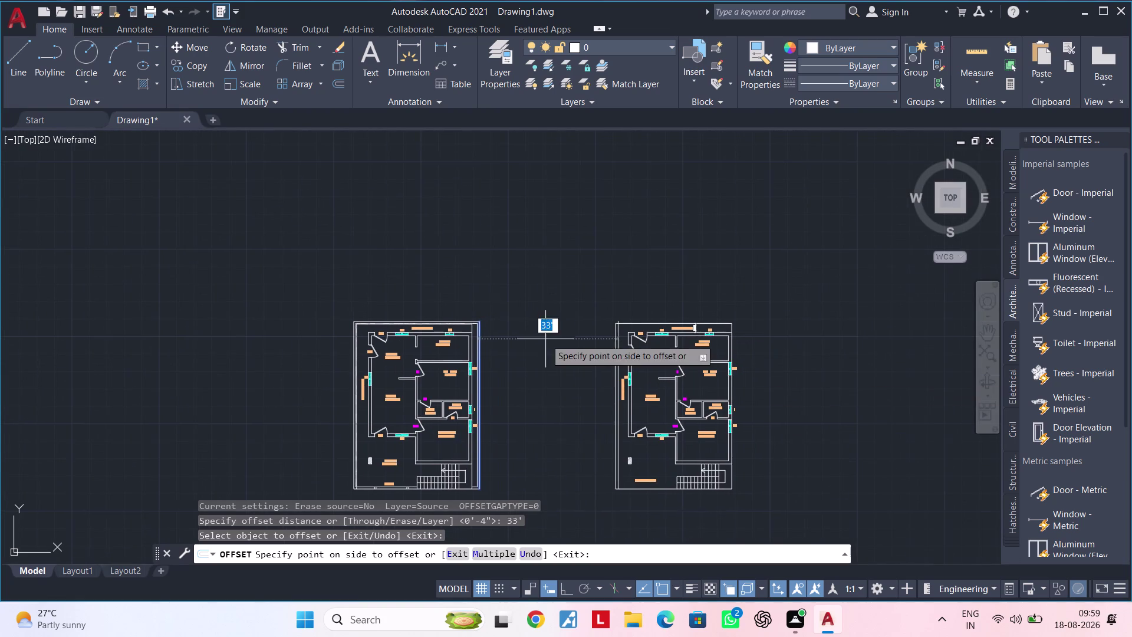
key(Escape)
key(Escape)
key(Escape)
key(Escape)
key(Escape)
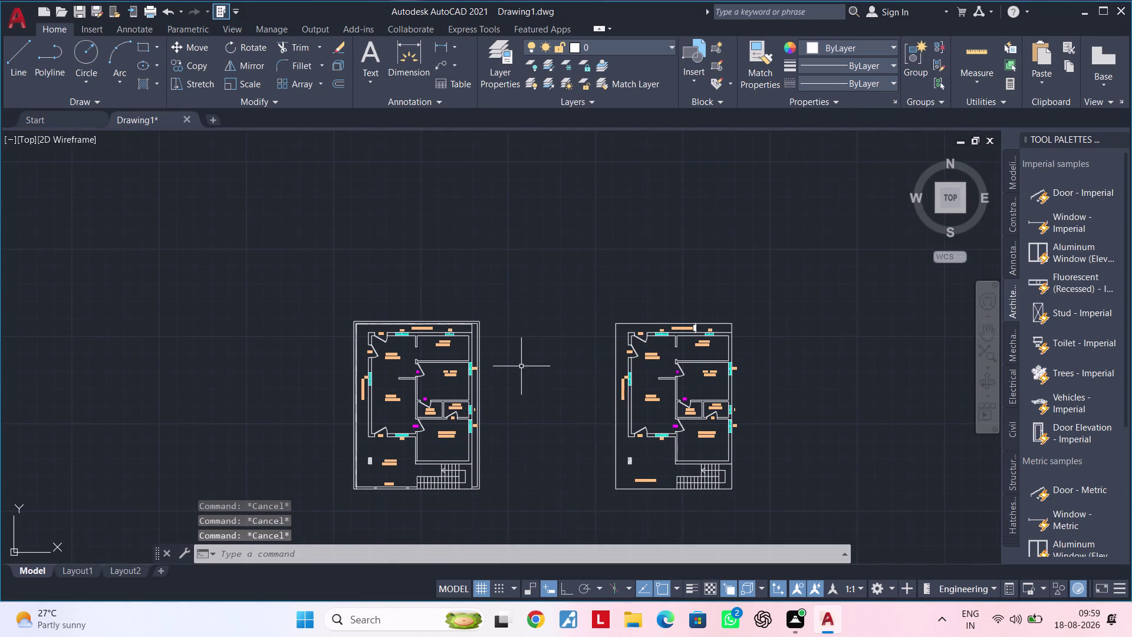
Bring the kitchen and bedroom walls into view and abandon a 20 offset.
scroll(up, 3)
middle_drag(478, 366, 565, 352)
key(Escape)
scroll(up, 3)
middle_drag(540, 341, 620, 338)
key(Escape)
key(Escape)
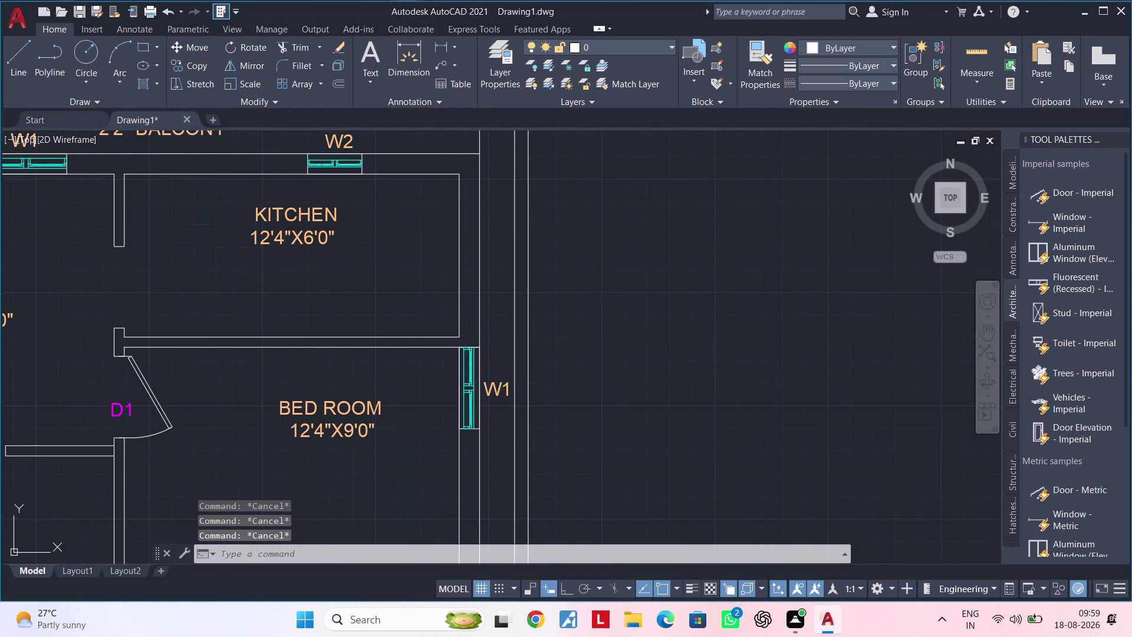
text(OF)
key(space)
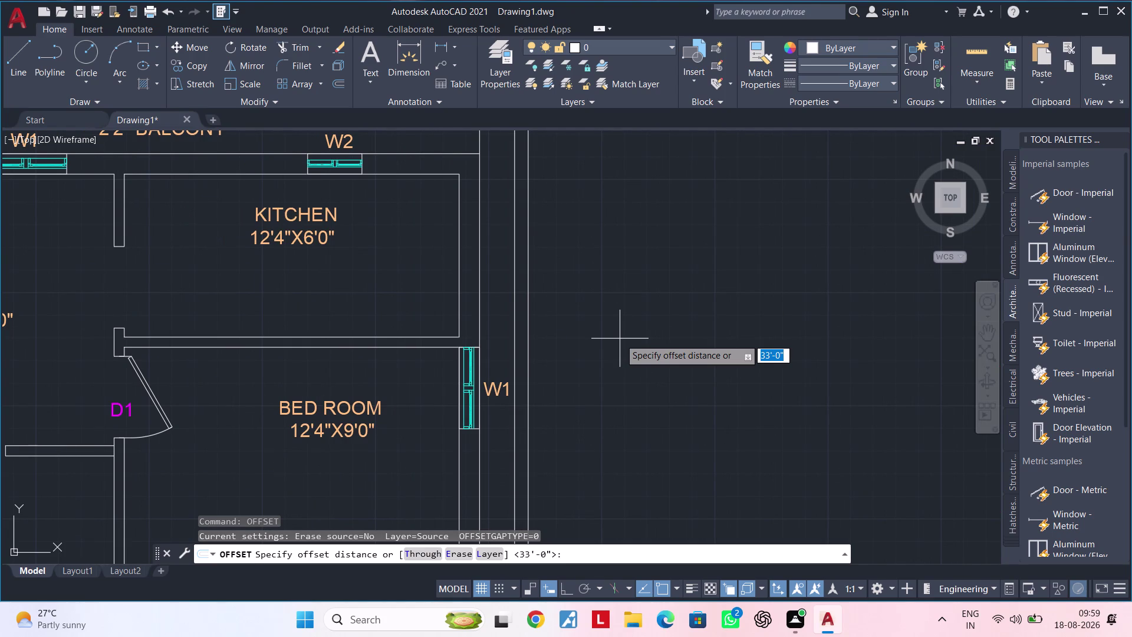
text(20)
key(Escape)
key(Escape)
key(Escape)
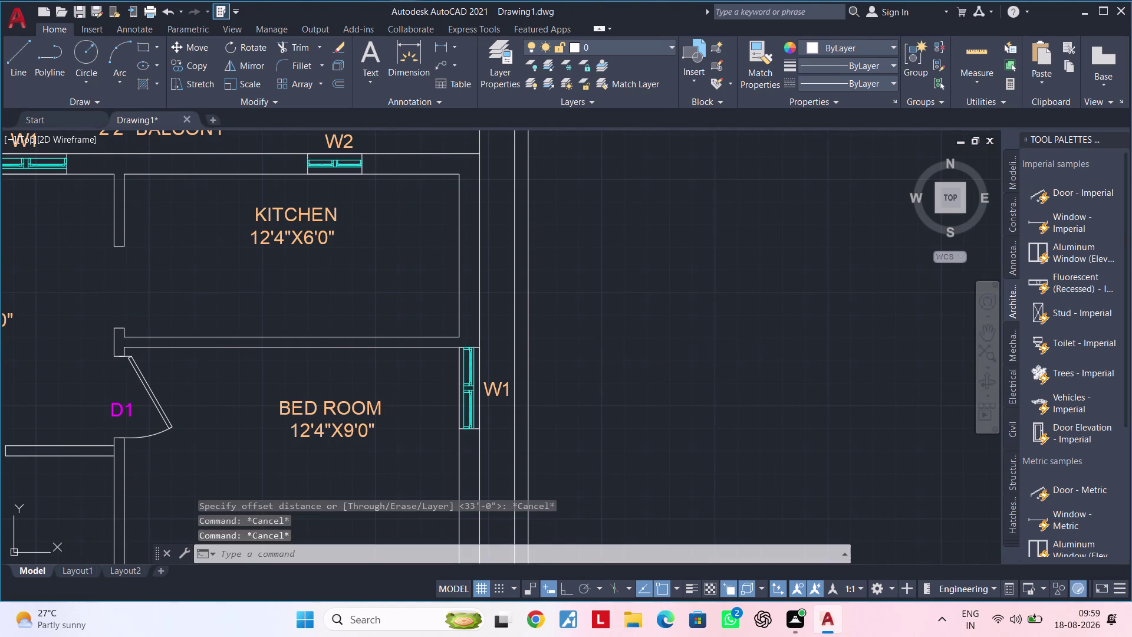
Offset the plan's outer wall line 15' to the right.
text(OF)
key(space)
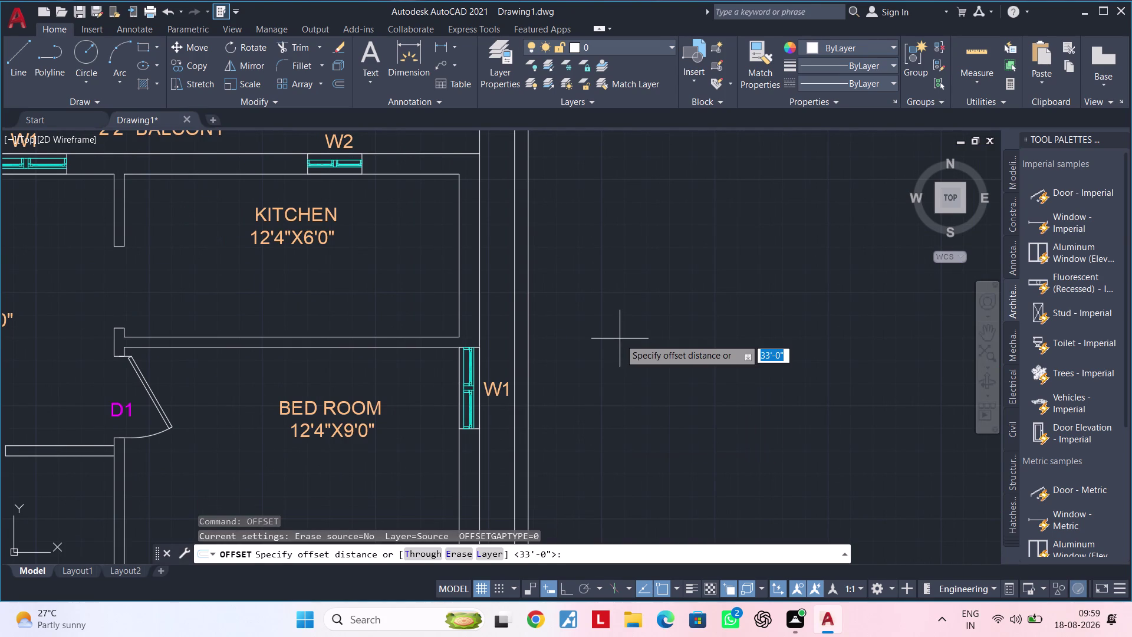
text(15')
key(Return)
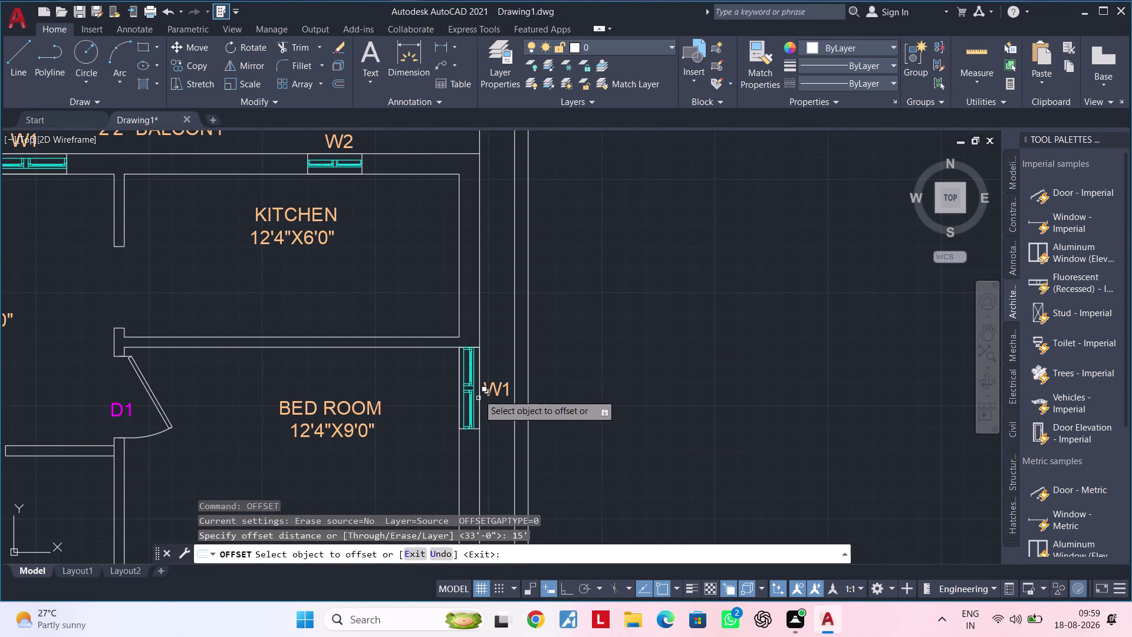
click(528, 358)
click(633, 354)
scroll(down, 3)
middle_drag(673, 359, 683, 325)
middle_drag(676, 340, 601, 355)
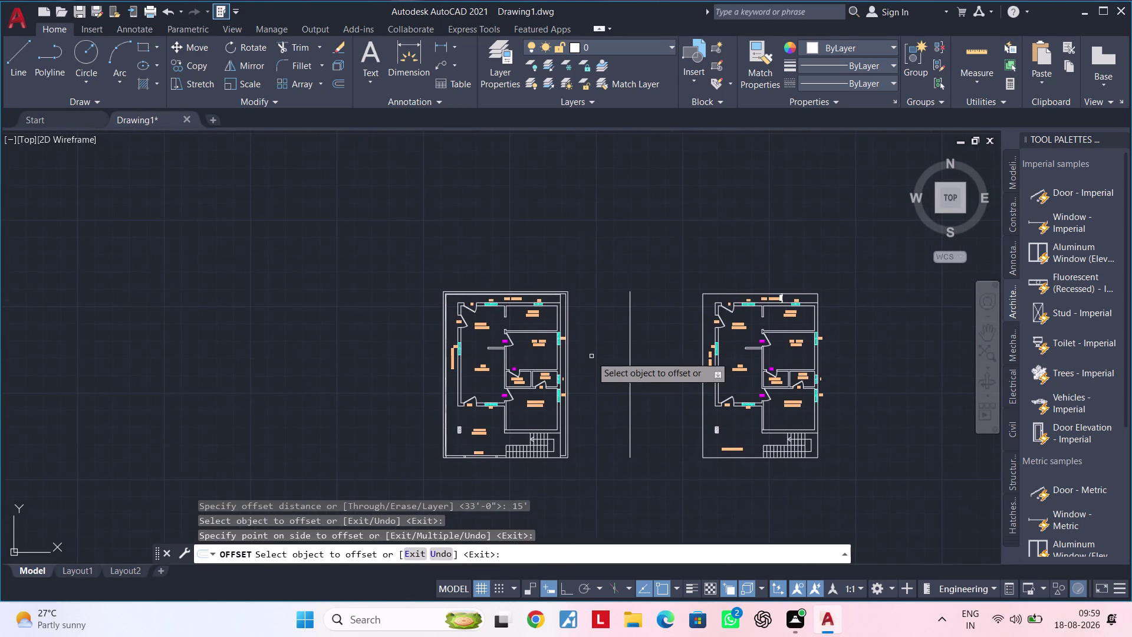
scroll(up, 3)
middle_drag(588, 356, 597, 354)
key(Escape)
key(Escape)
key(Escape)
key(Escape)
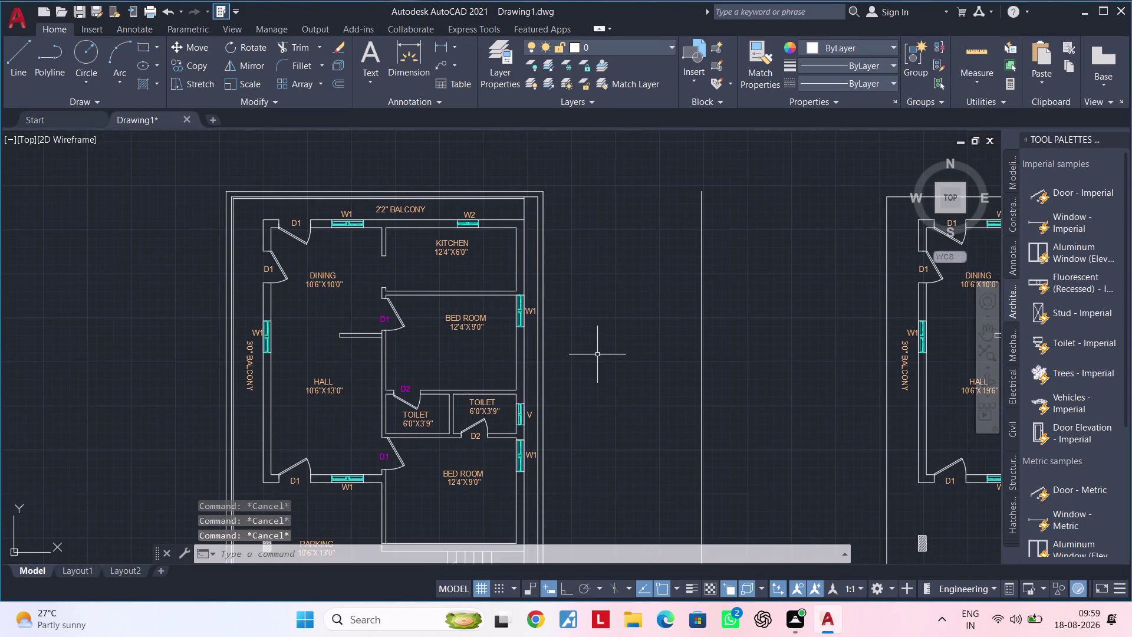
Offset the plan's right boundary line 10' to the right.
text(OF 10)
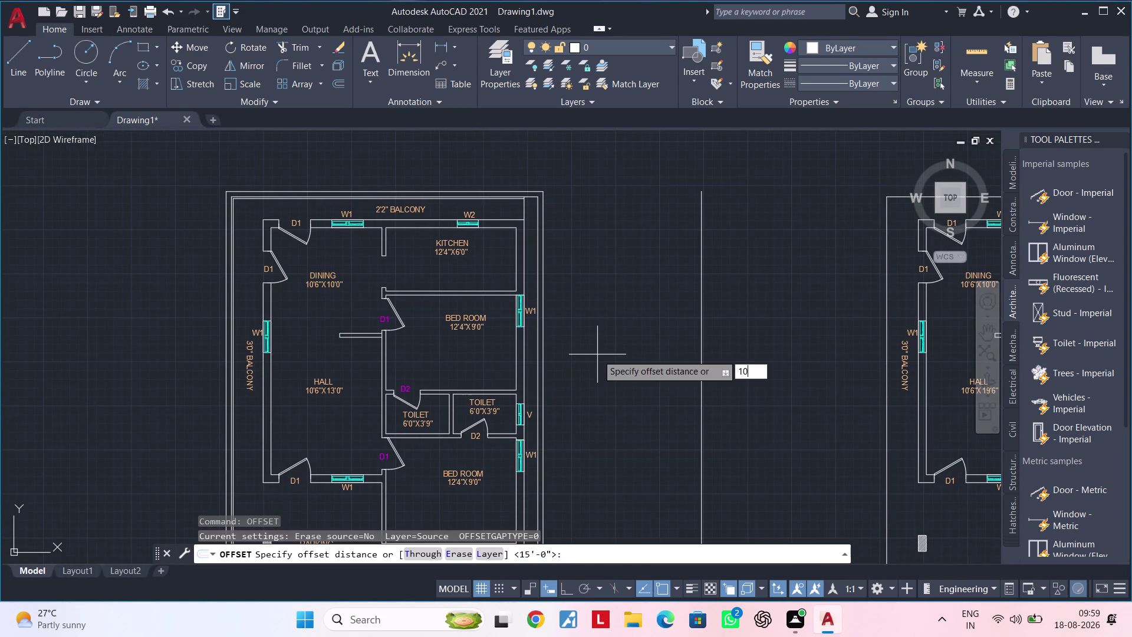
text(')
key(Return)
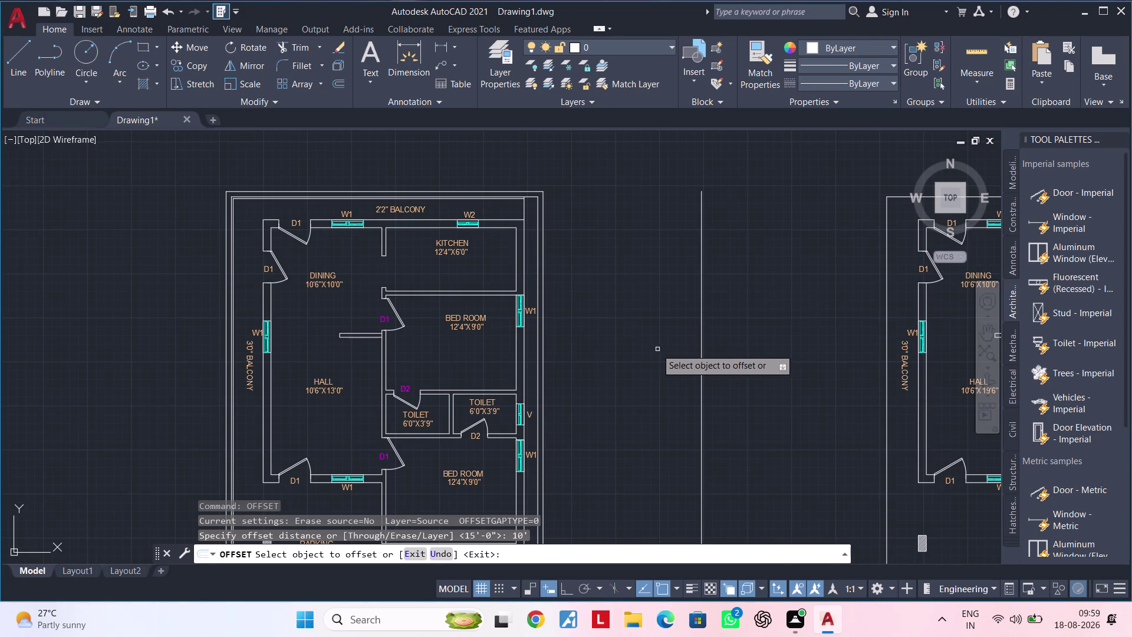
click(543, 352)
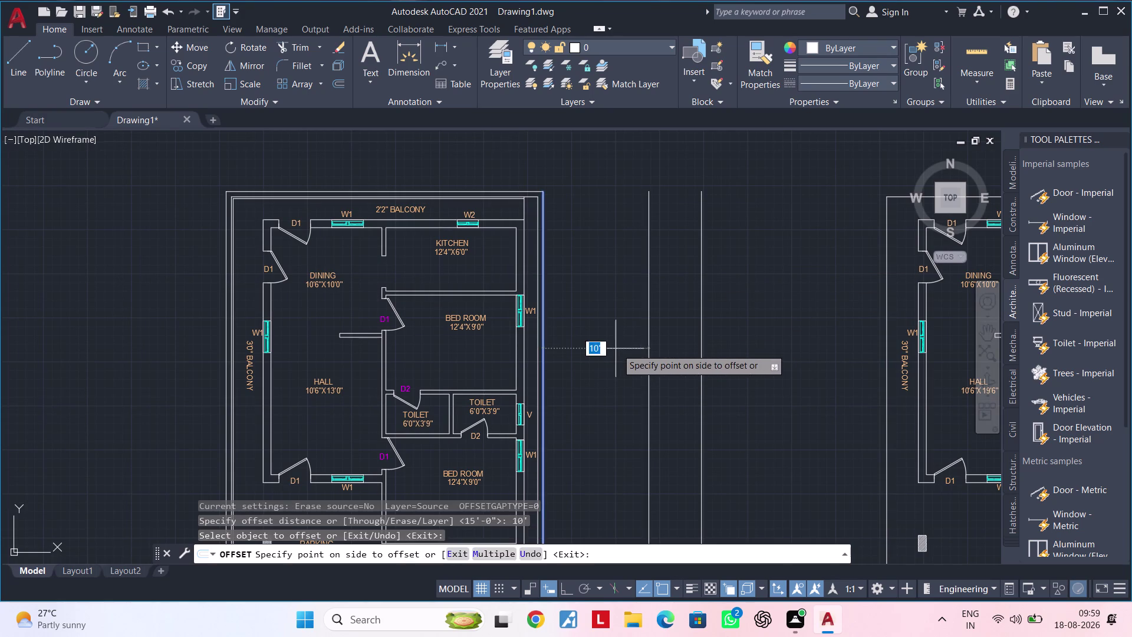
click(617, 348)
key(Escape)
Delete the unwanted offset line and bring the plan's bottom edge into view.
click(702, 342)
key(Delete)
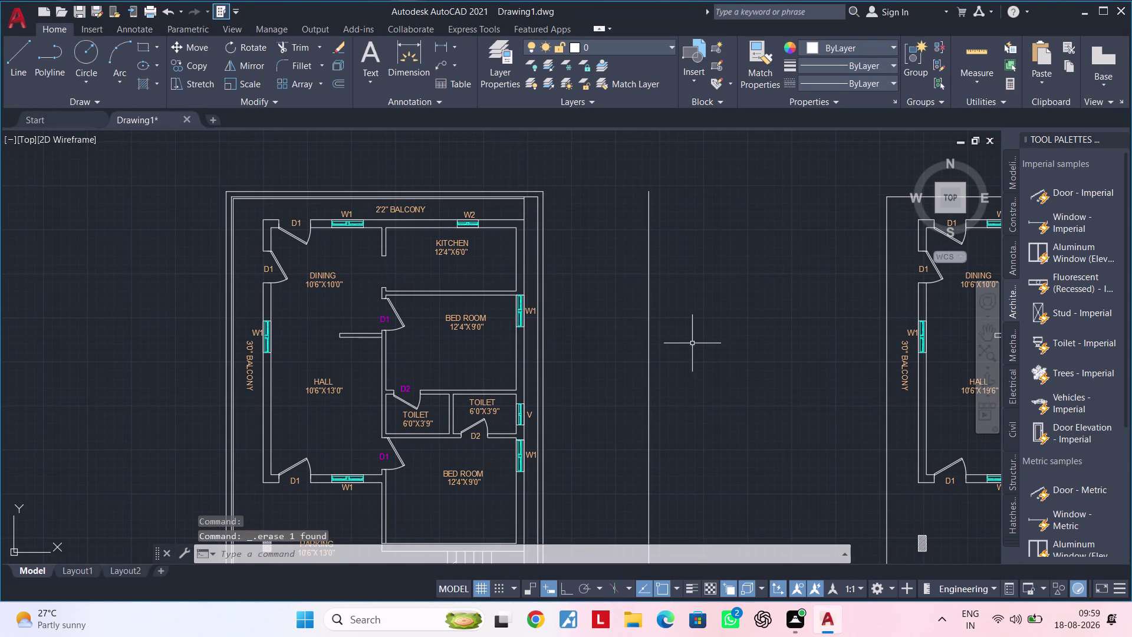
middle_drag(661, 332, 738, 286)
key(Escape)
middle_drag(702, 264, 700, 186)
scroll(up, 3)
scroll(down, 3)
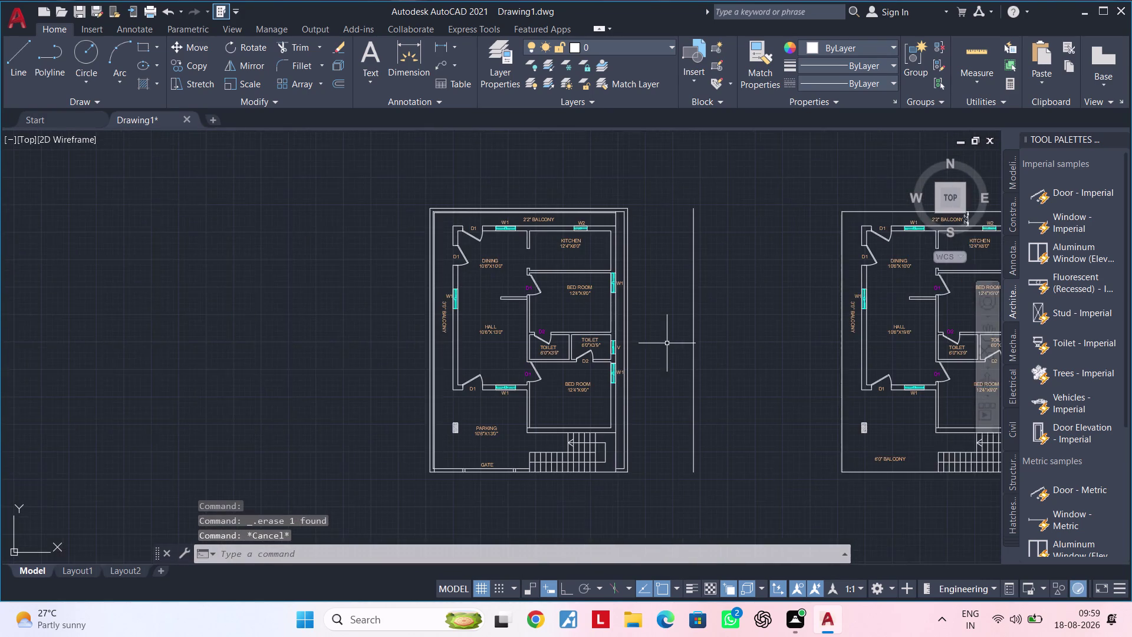
middle_drag(667, 344, 670, 303)
middle_drag(667, 316, 706, 254)
middle_drag(635, 387, 684, 358)
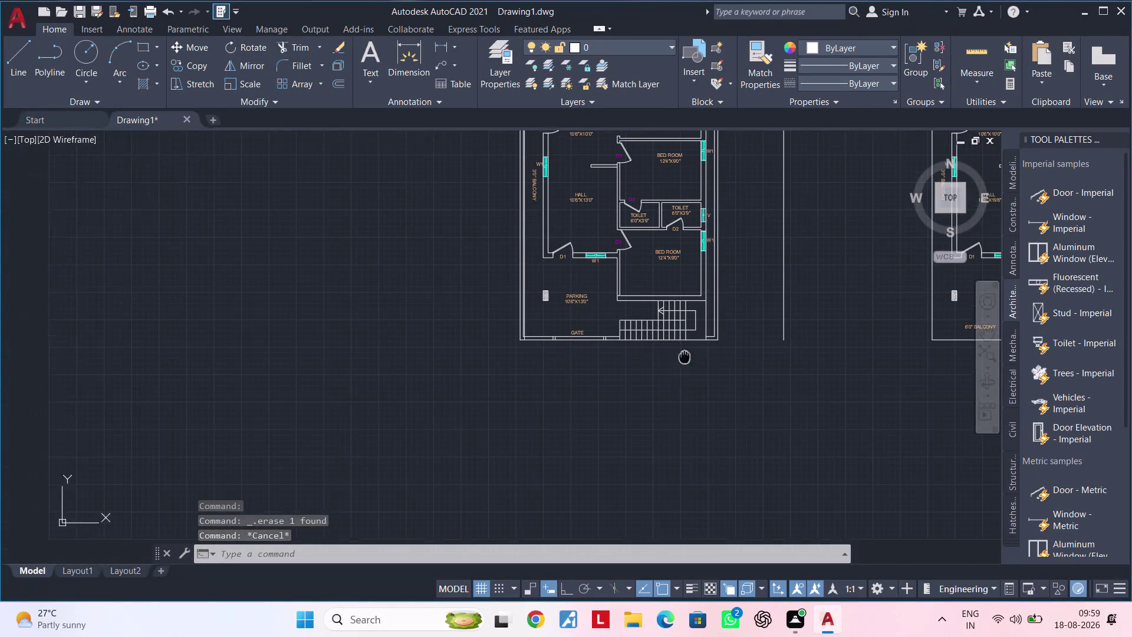
middle_drag(684, 357, 686, 356)
Offset the plan's bottom boundary line 10' below the plan.
key(Escape)
key(Escape)
key(Escape)
text(OF)
key(space)
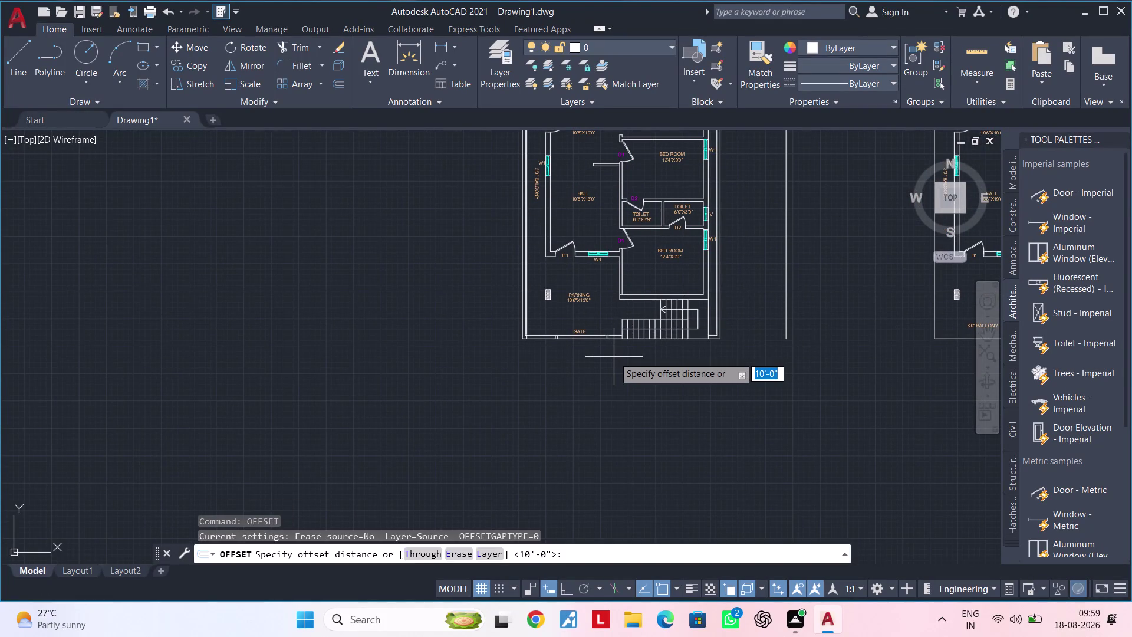
text(10')
key(Return)
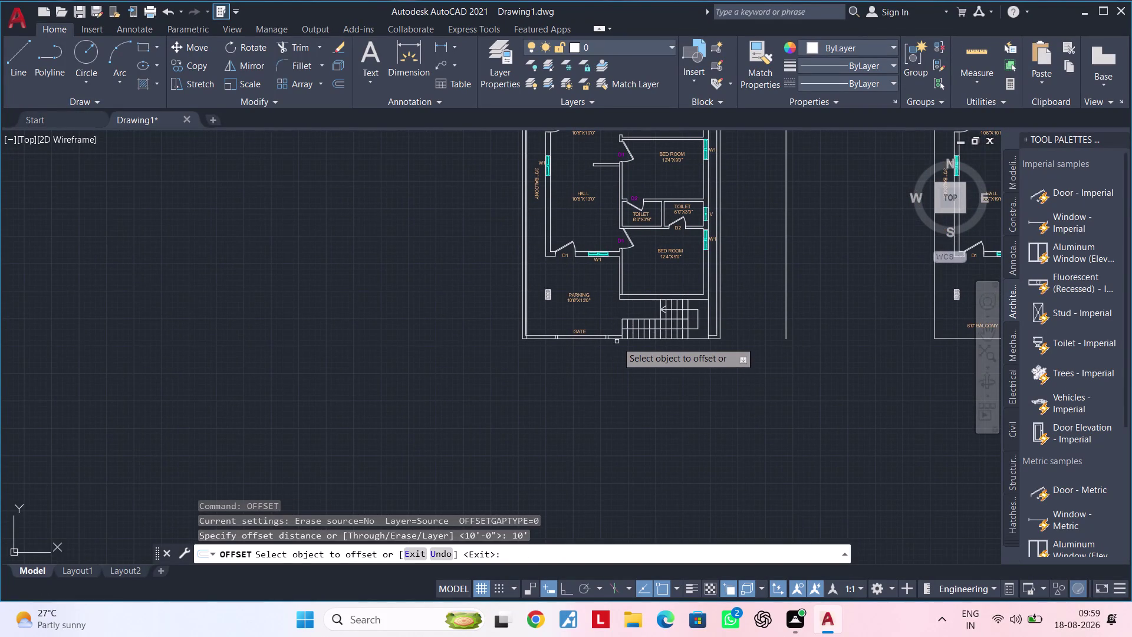
scroll(up, 3)
click(613, 332)
click(621, 405)
scroll(down, 3)
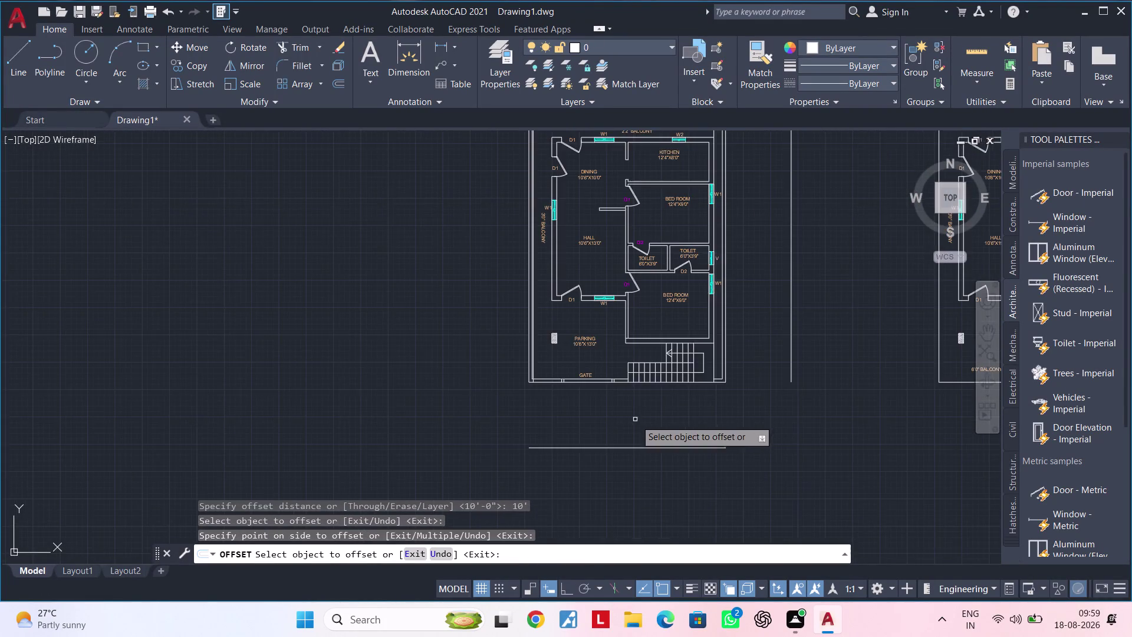
middle_drag(636, 420, 556, 369)
key(Escape)
key(Escape)
key(Escape)
key(Escape)
key(Escape)
key(Escape)
key(Escape)
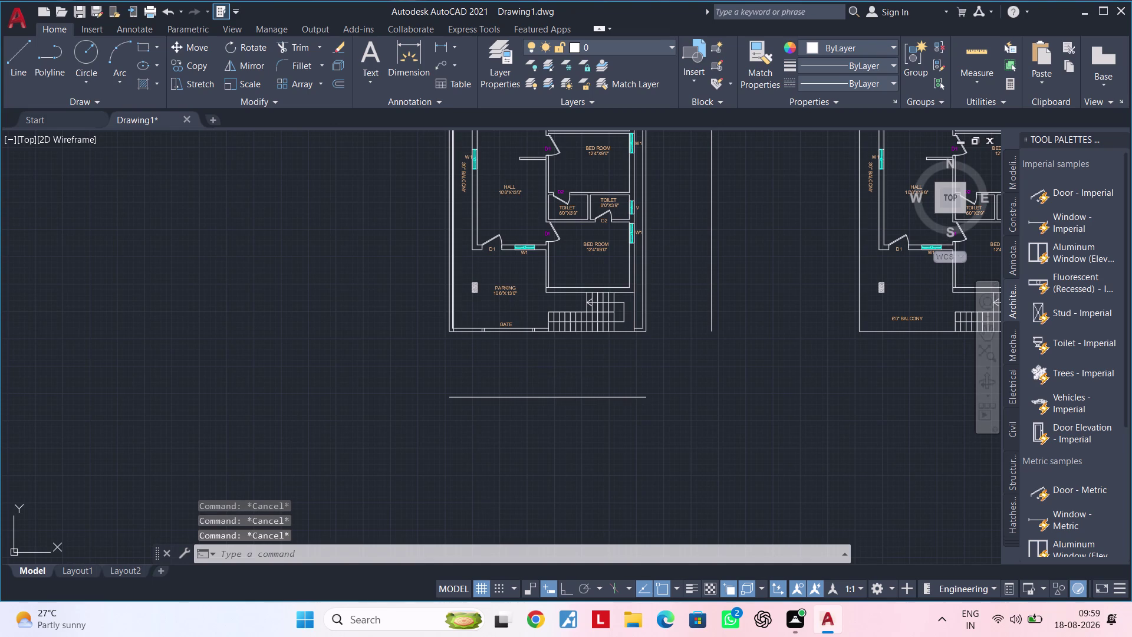
key(Escape)
key(Escape)
key(Escape)
Offset the outer wall line near GATE 6" outward.
middle_drag(541, 400, 625, 375)
scroll(down, 3)
key(Escape)
scroll(up, 3)
middle_drag(569, 344, 575, 394)
key(Escape)
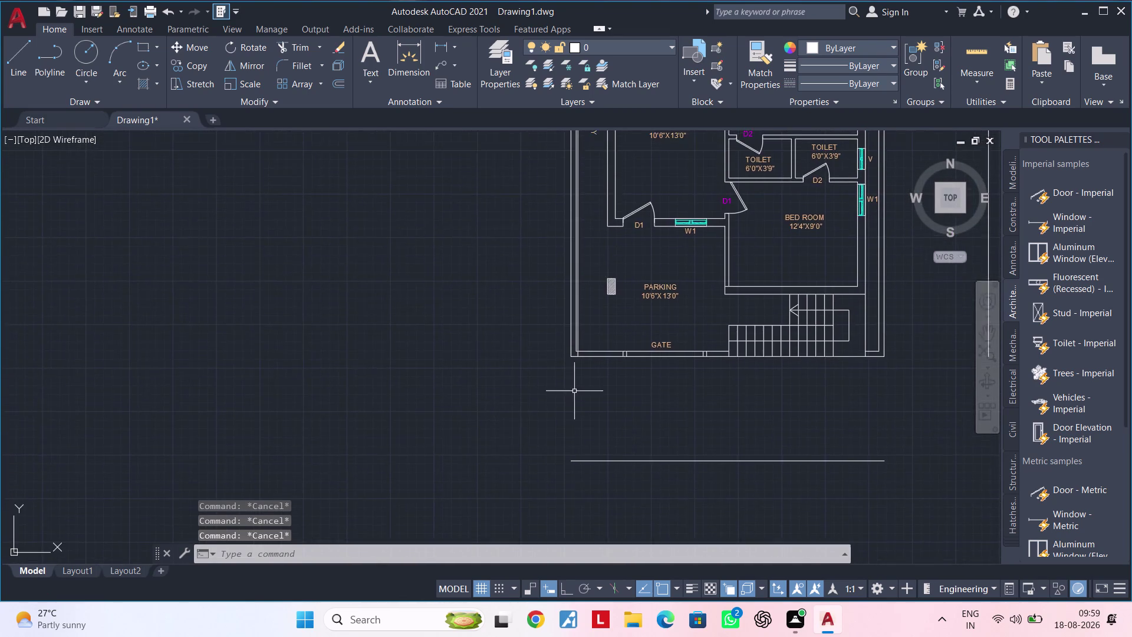
scroll(up, 3)
middle_drag(573, 381, 564, 410)
key(Escape)
key(Escape)
text(OF)
key(space)
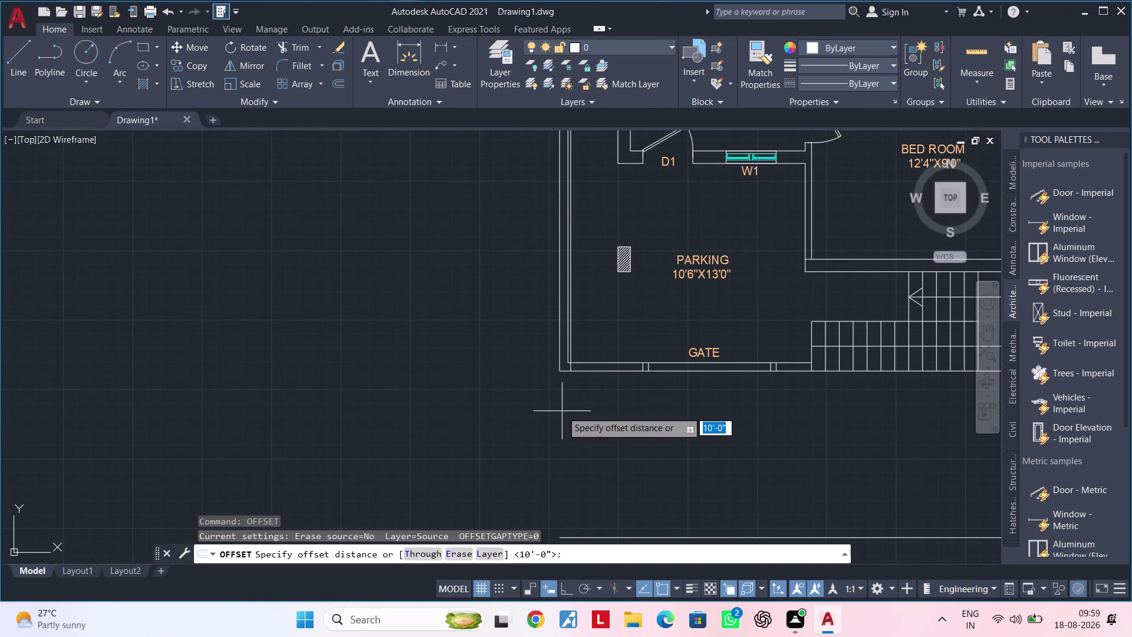
text(6")
key(Return)
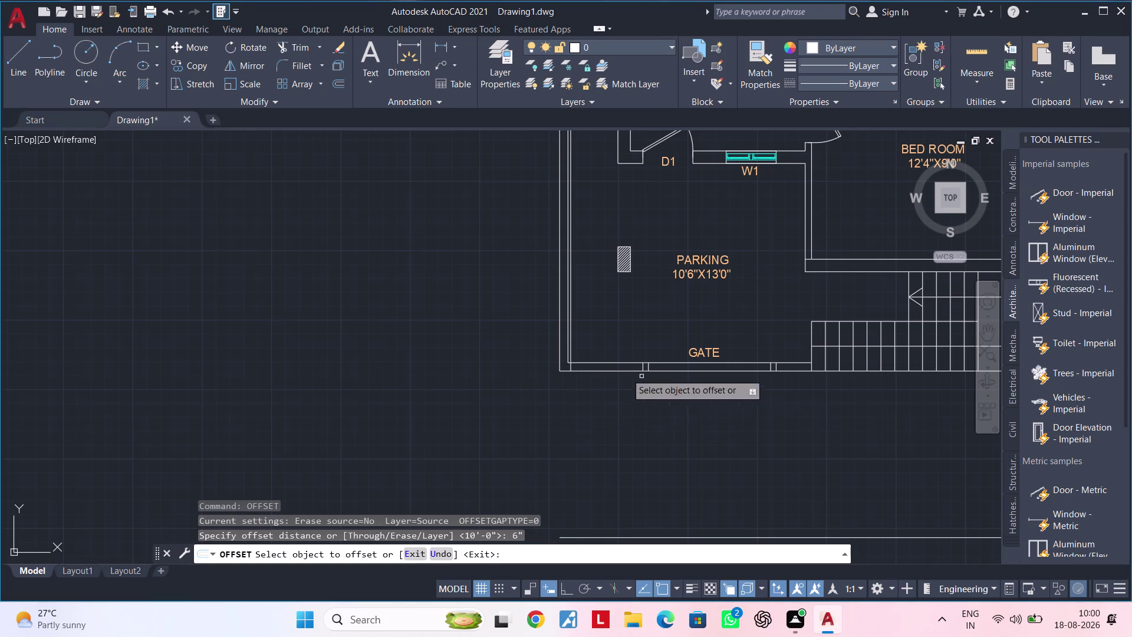
click(560, 358)
click(495, 364)
key(Escape)
key(Escape)
key(Escape)
key(Escape)
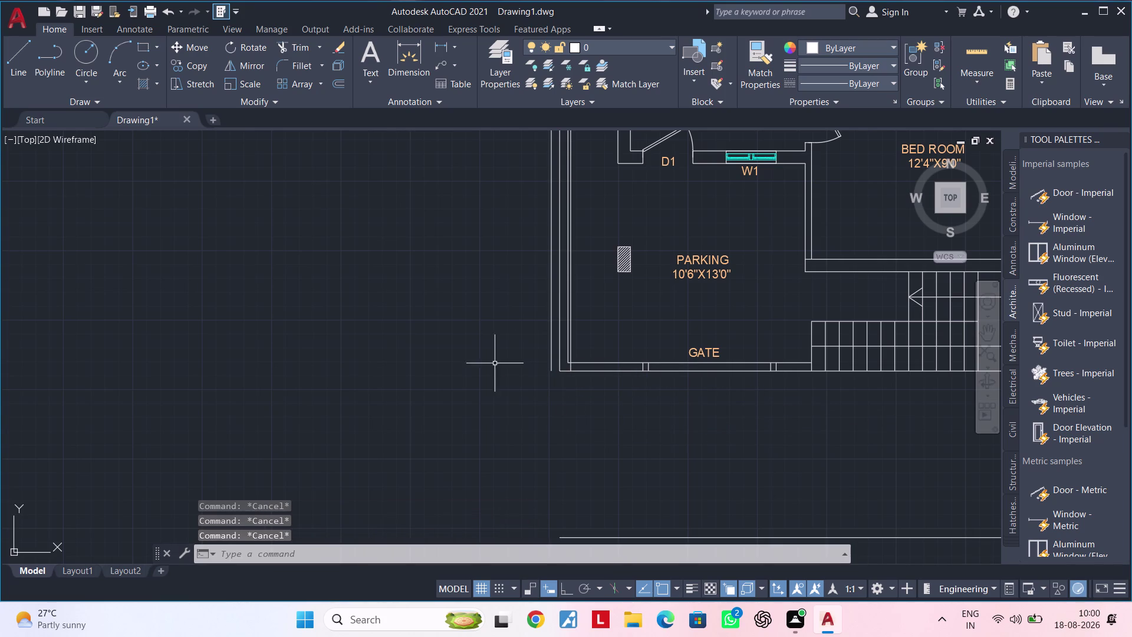
key(Escape)
Pan down to the new bottom offset line below the first floor plan.
text(EX)
key(space)
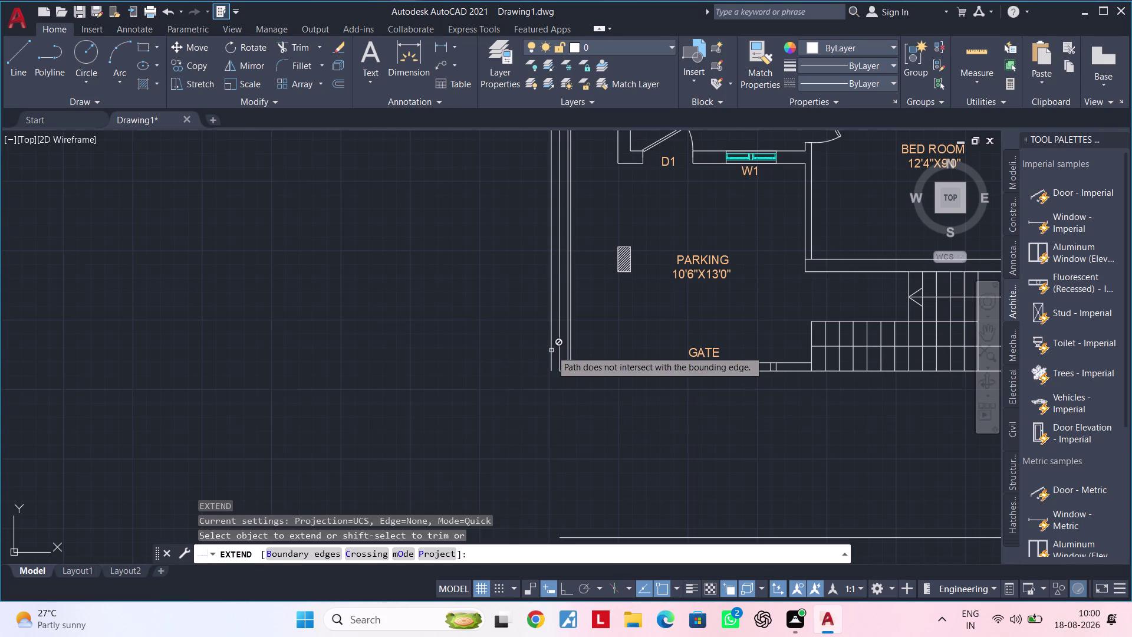
middle_drag(614, 489, 609, 475)
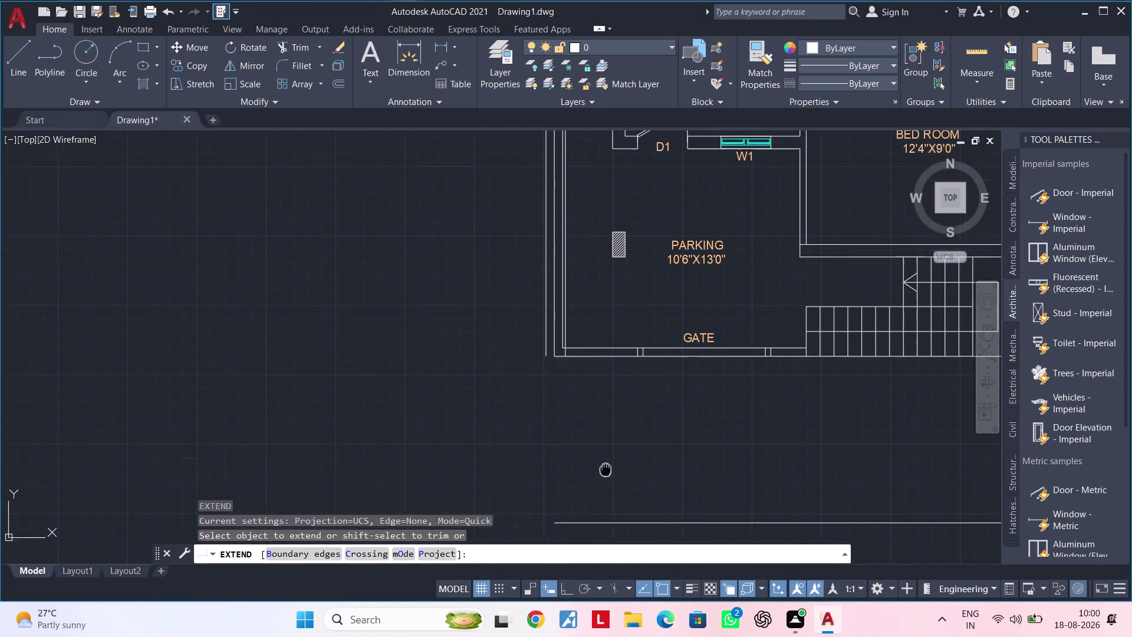
middle_drag(608, 475, 582, 434)
key(Escape)
key(Escape)
Fillet the bottom and left offset lines together into a corner.
text(F)
key(space)
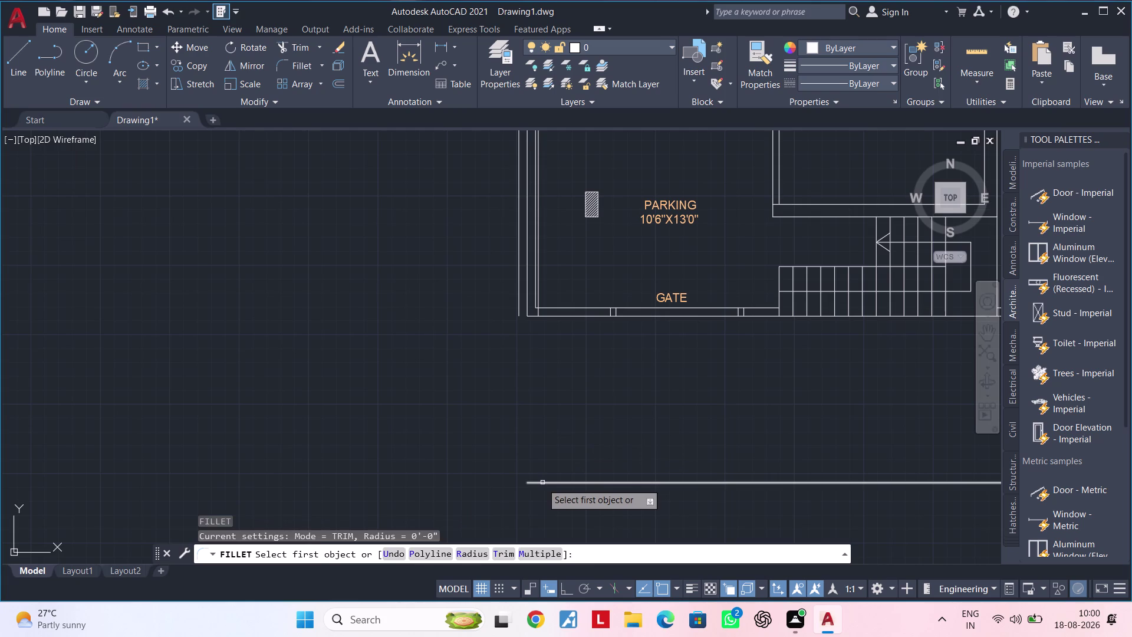
click(542, 483)
click(517, 310)
key(Escape)
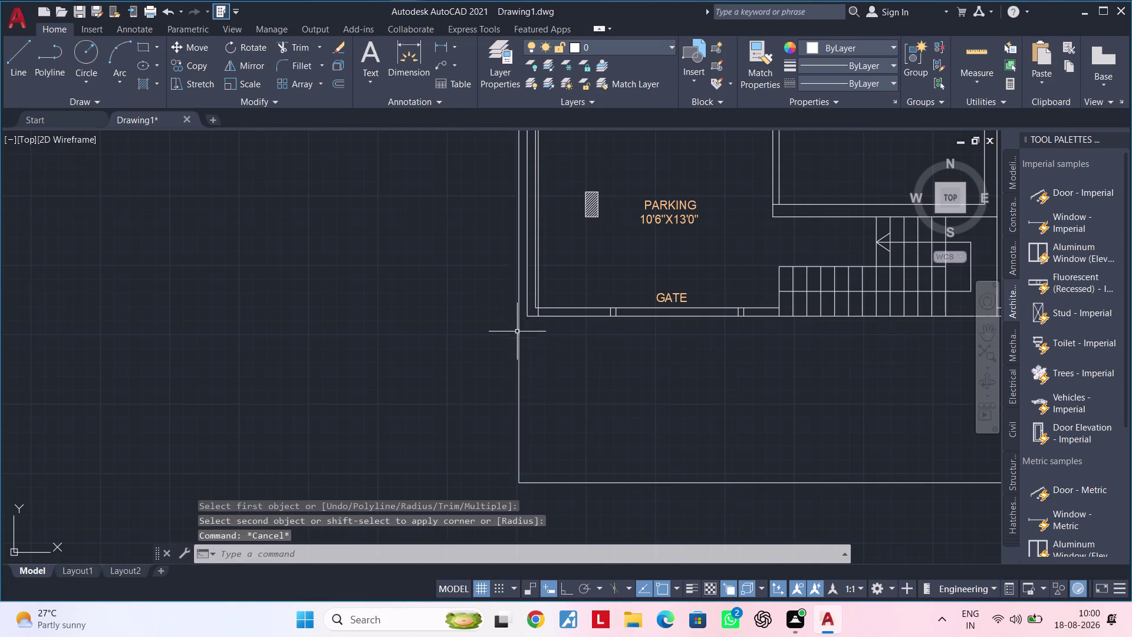
key(Escape)
middle_drag(546, 346, 496, 372)
key(Escape)
key(Escape)
key(Escape)
key(Escape)
key(Escape)
middle_drag(475, 408, 462, 416)
key(Escape)
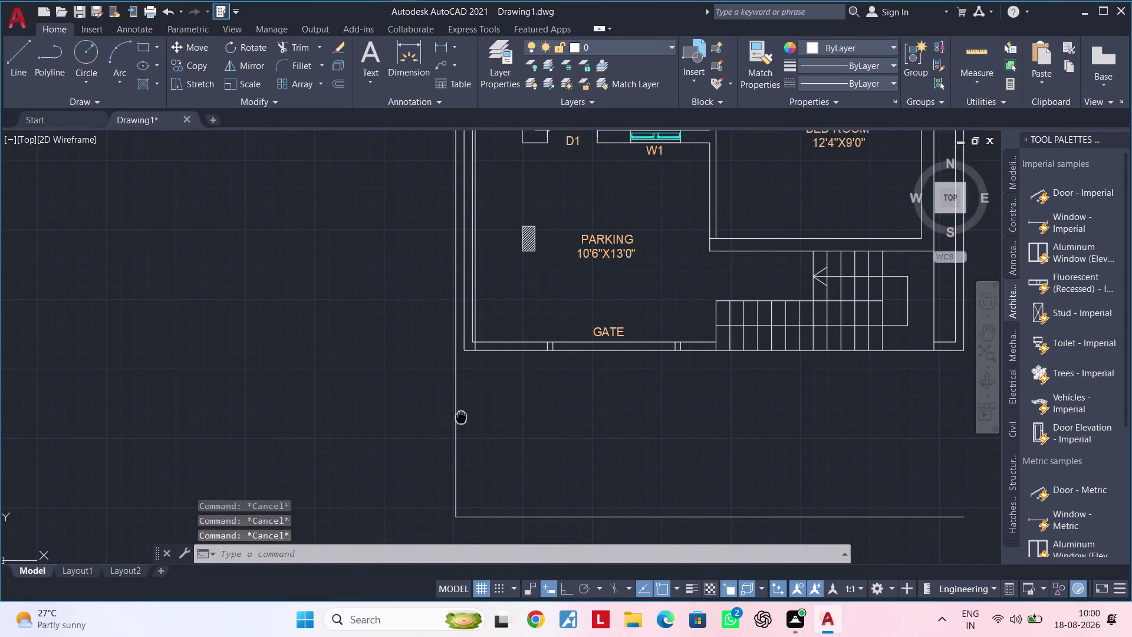
middle_drag(462, 416, 460, 418)
key(Escape)
Extend the left offset line toward the corner.
text(EX)
key(space)
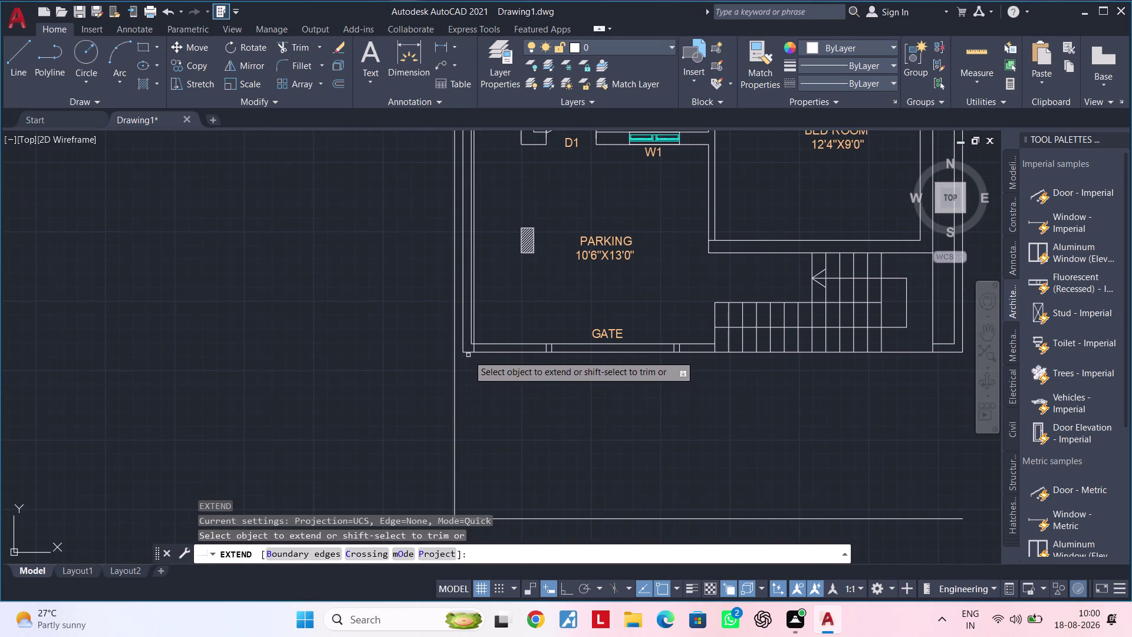
click(466, 352)
key(Escape)
key(Escape)
Trim the extra line stub at the lower-left corner and review both plans.
text(T)
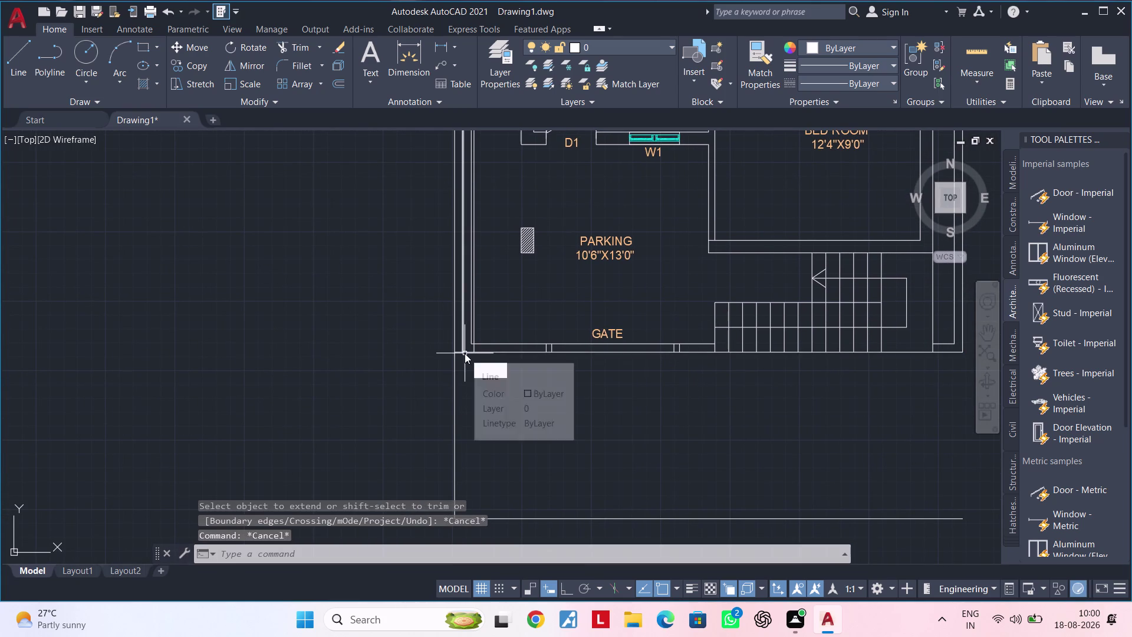
text(R)
key(space)
click(455, 348)
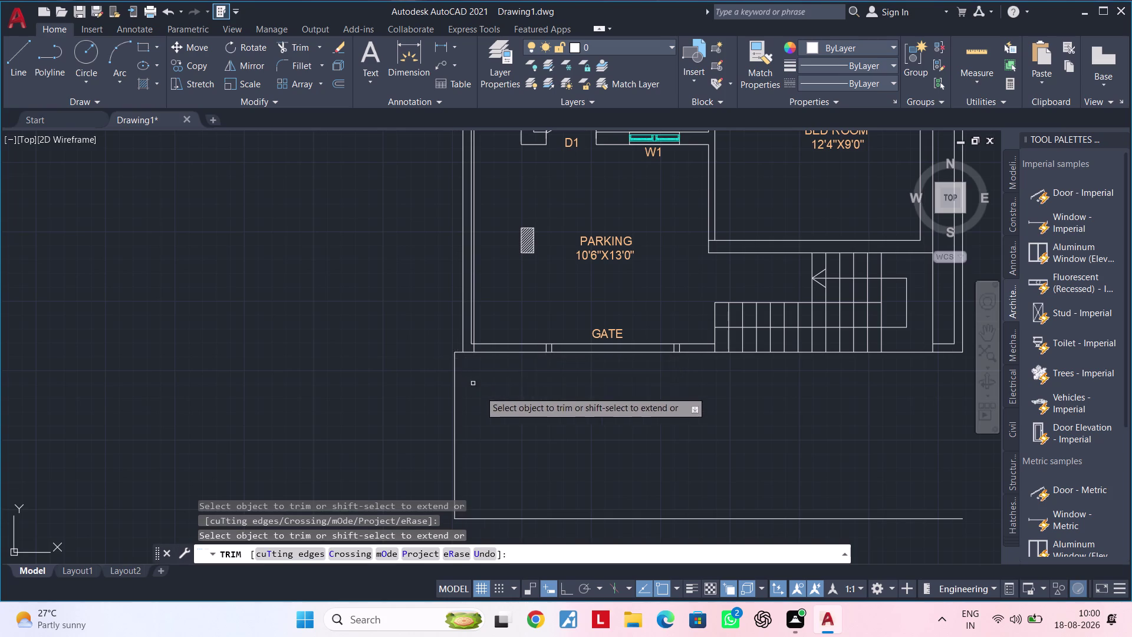
scroll(down, 3)
middle_drag(638, 427, 521, 427)
key(Escape)
key(Escape)
key(Escape)
key(Escape)
key(Escape)
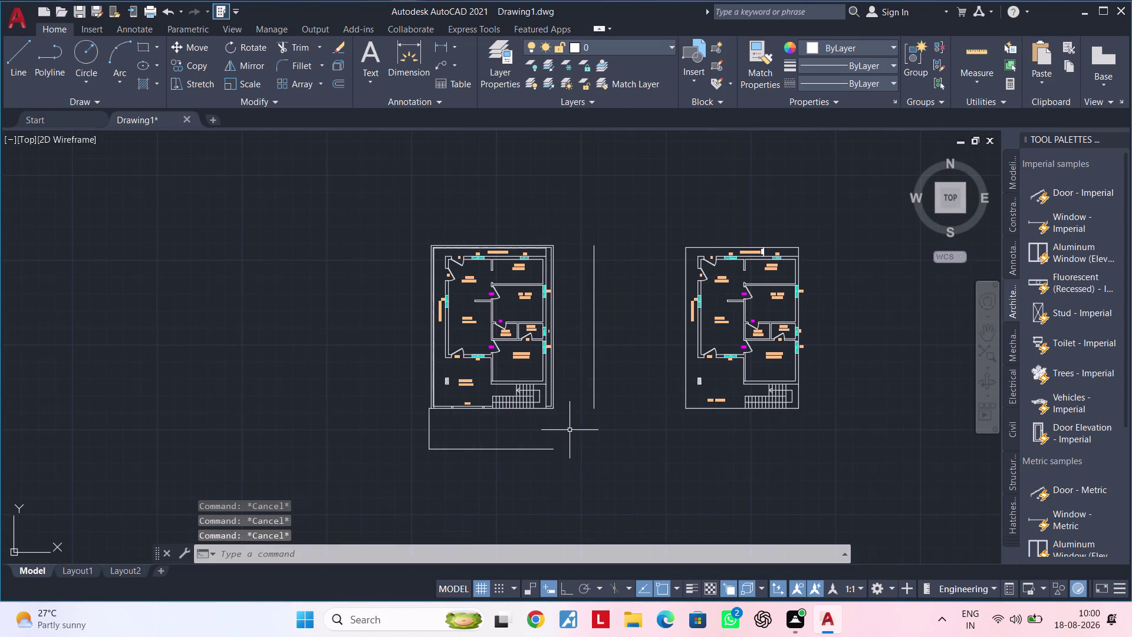
key(Escape)
middle_drag(575, 419, 574, 466)
key(Escape)
scroll(up, 3)
middle_drag(564, 323, 562, 379)
key(Escape)
key(Escape)
middle_drag(546, 335, 570, 340)
key(Escape)
key(Escape)
text(L)
key(space)
scroll(up, 3)
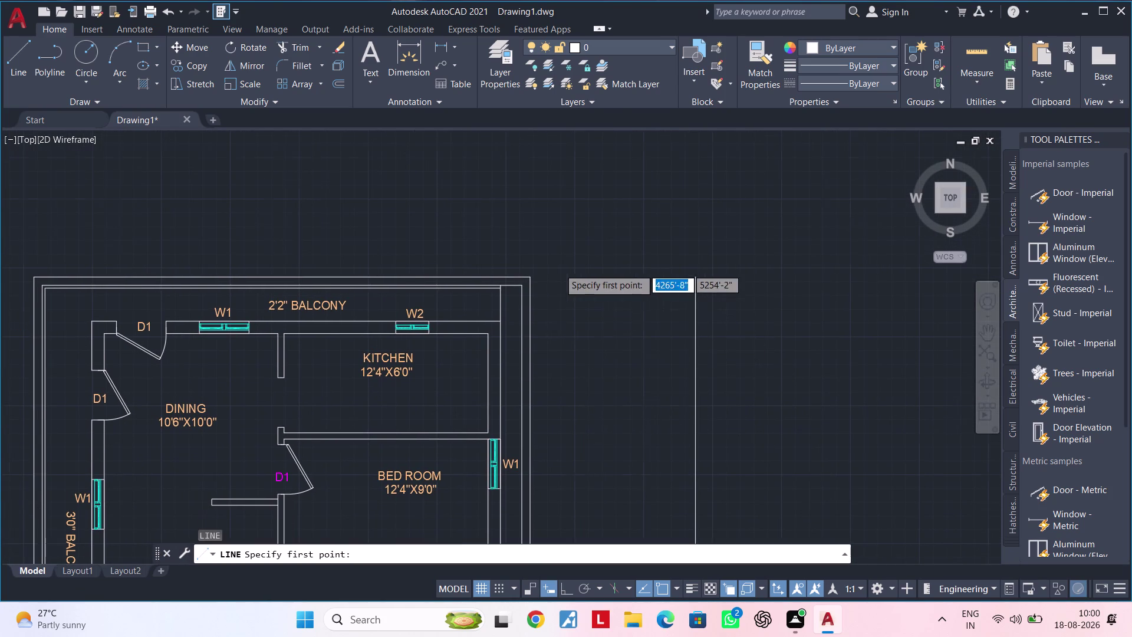
Draw a line 6" up from the boundary corner, then across past the right side.
scroll(up, 3)
click(484, 289)
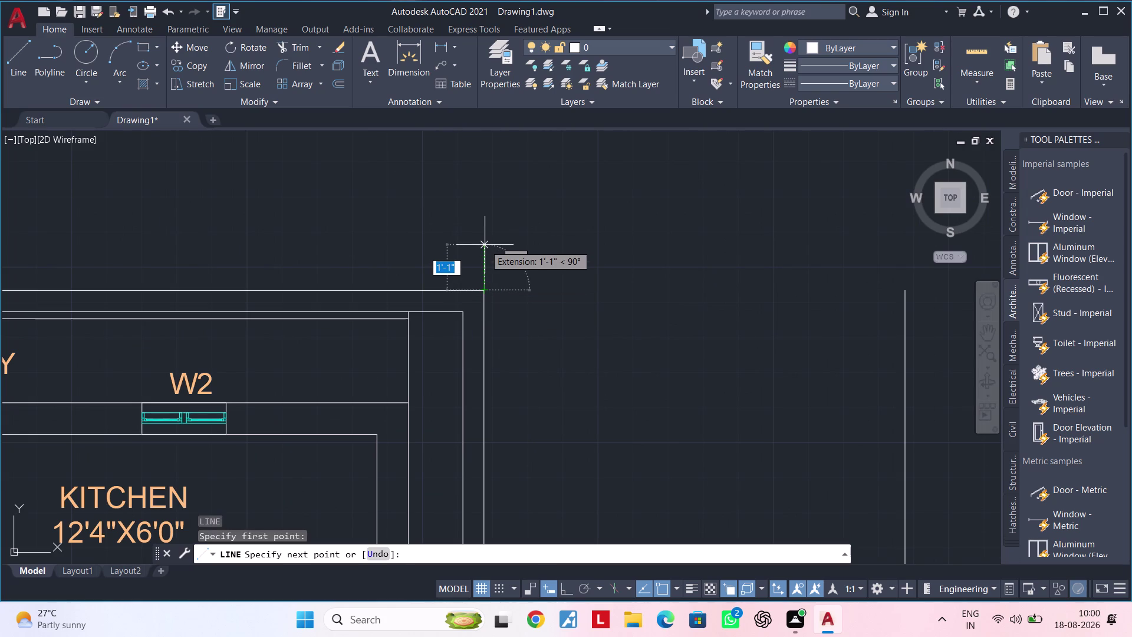
text(6")
key(Return)
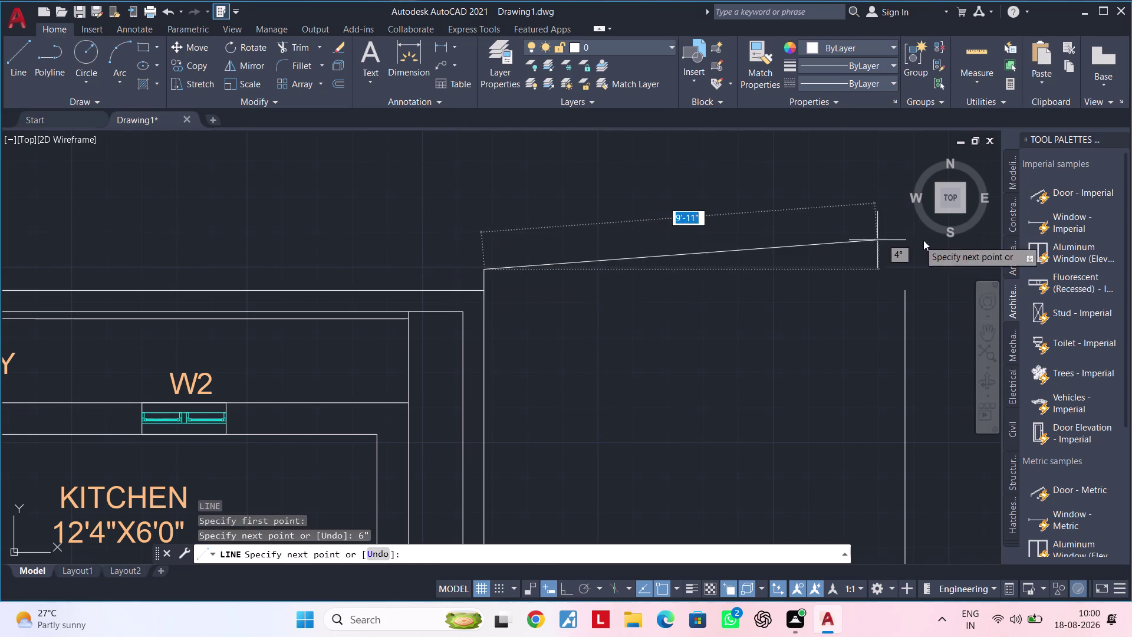
middle_drag(891, 272, 709, 275)
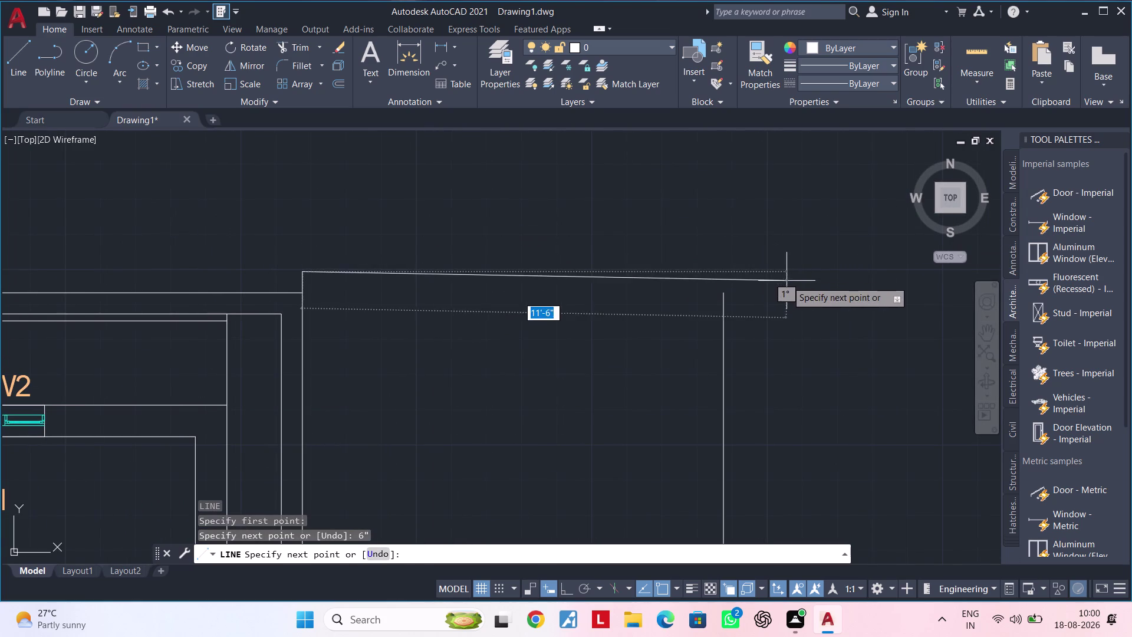
click(565, 592)
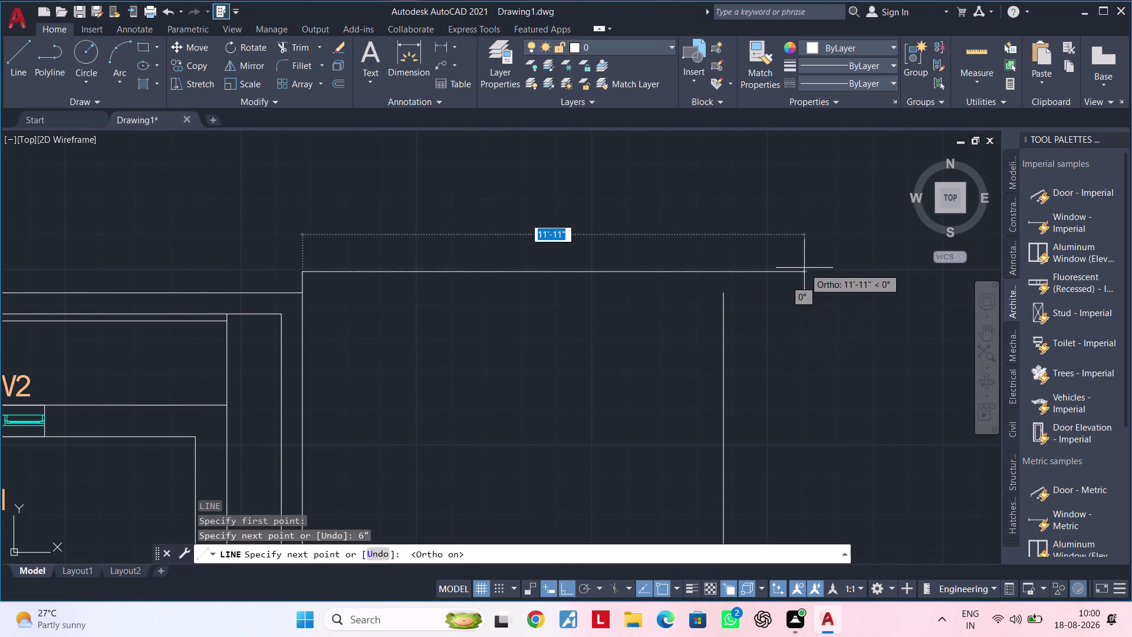
click(805, 268)
key(Escape)
key(Escape)
key(Escape)
key(f)
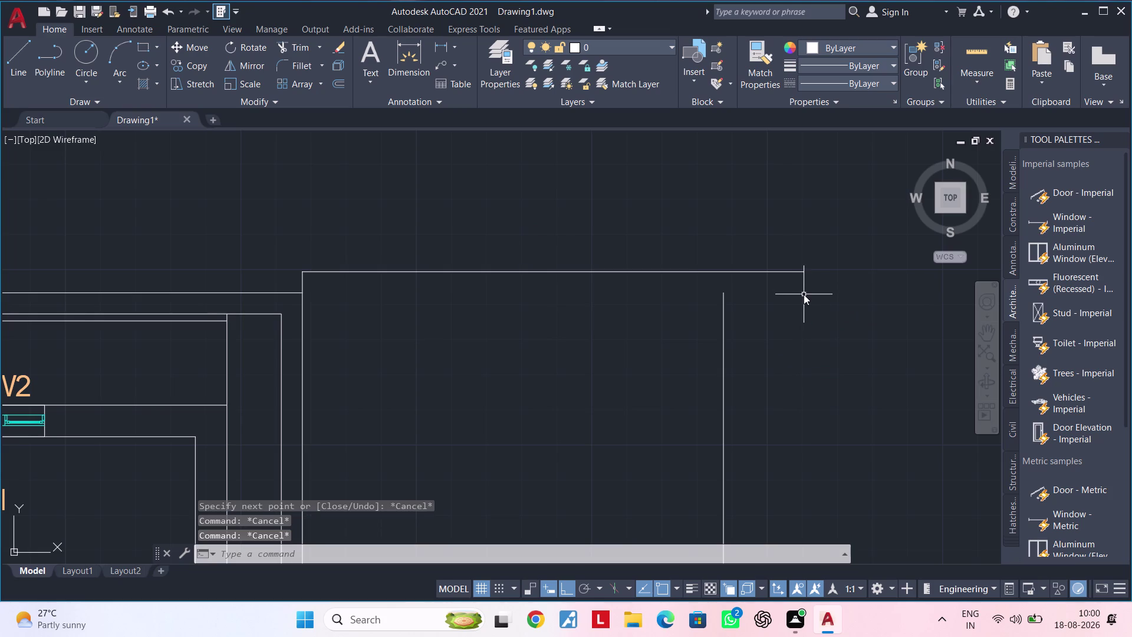
key(Escape)
key(Escape)
Extend the right vertical line up to the new top line.
text(EX)
key(space)
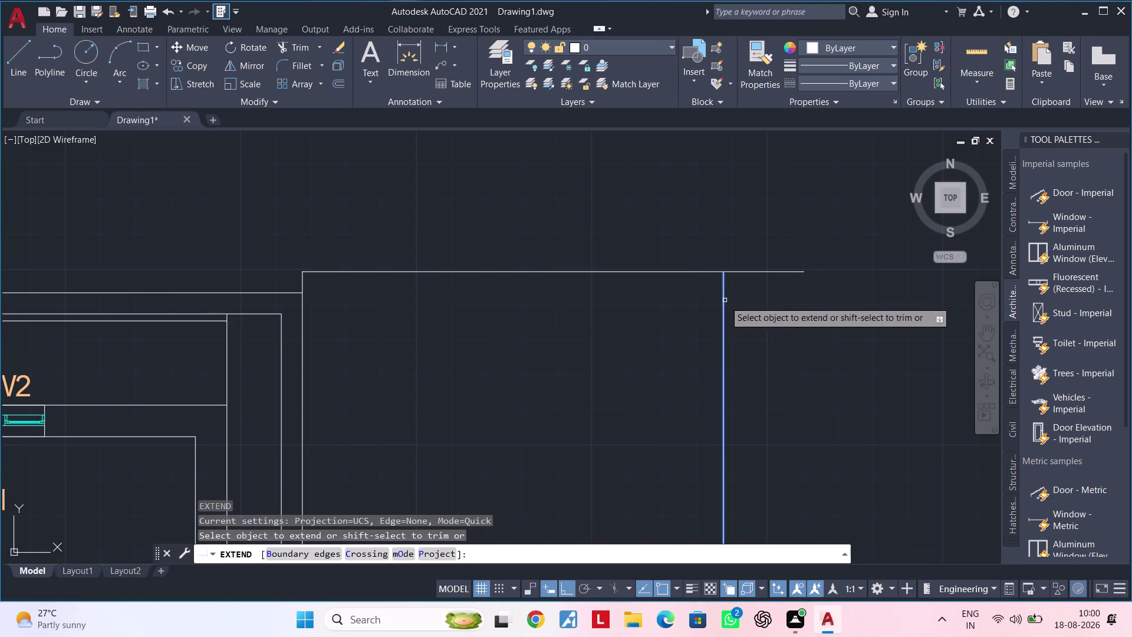
click(725, 301)
key(Escape)
Trim the top line's overhang past the right corner.
text(TR)
key(space)
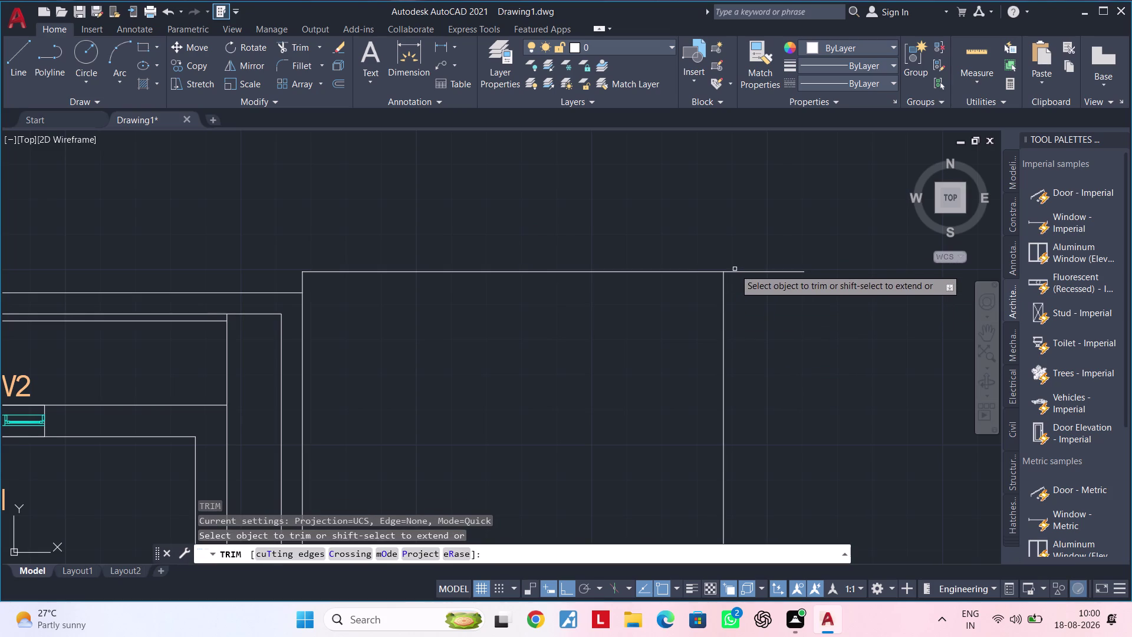
click(735, 276)
click(735, 267)
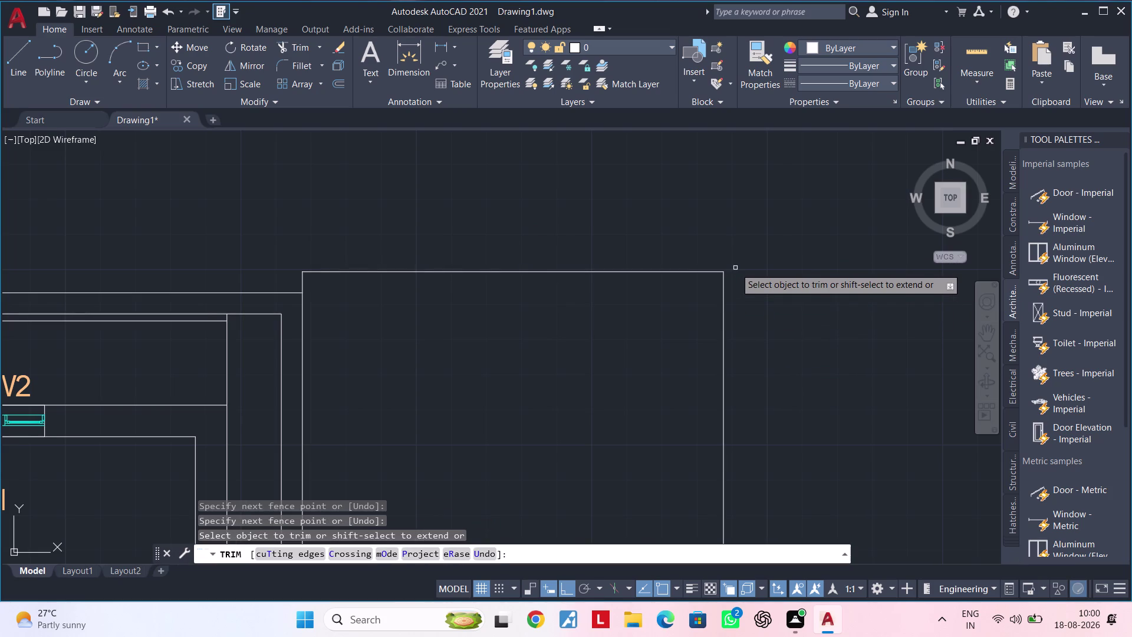
middle_drag(732, 283, 849, 252)
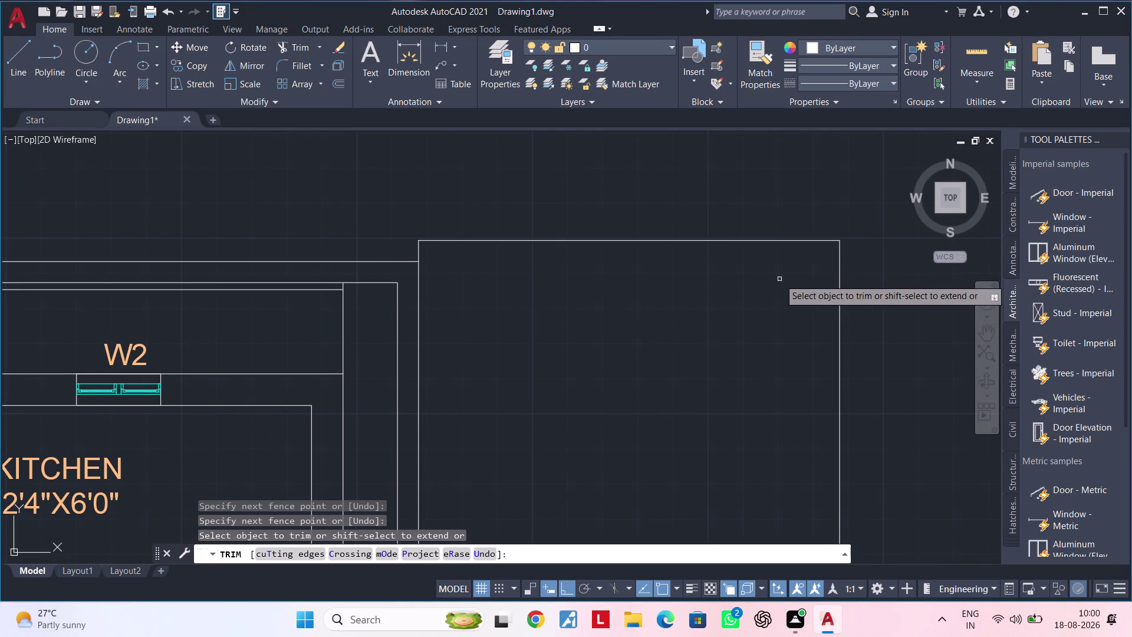
middle_drag(759, 281, 749, 321)
key(Escape)
key(Escape)
key(Escape)
key(Escape)
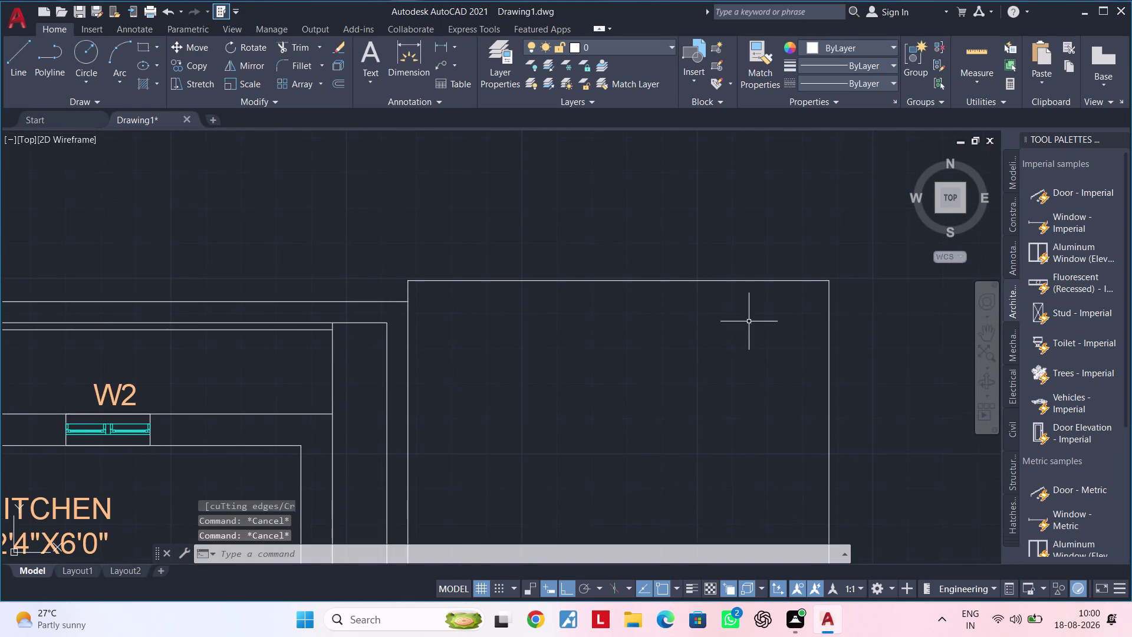
key(Escape)
key(Escape)
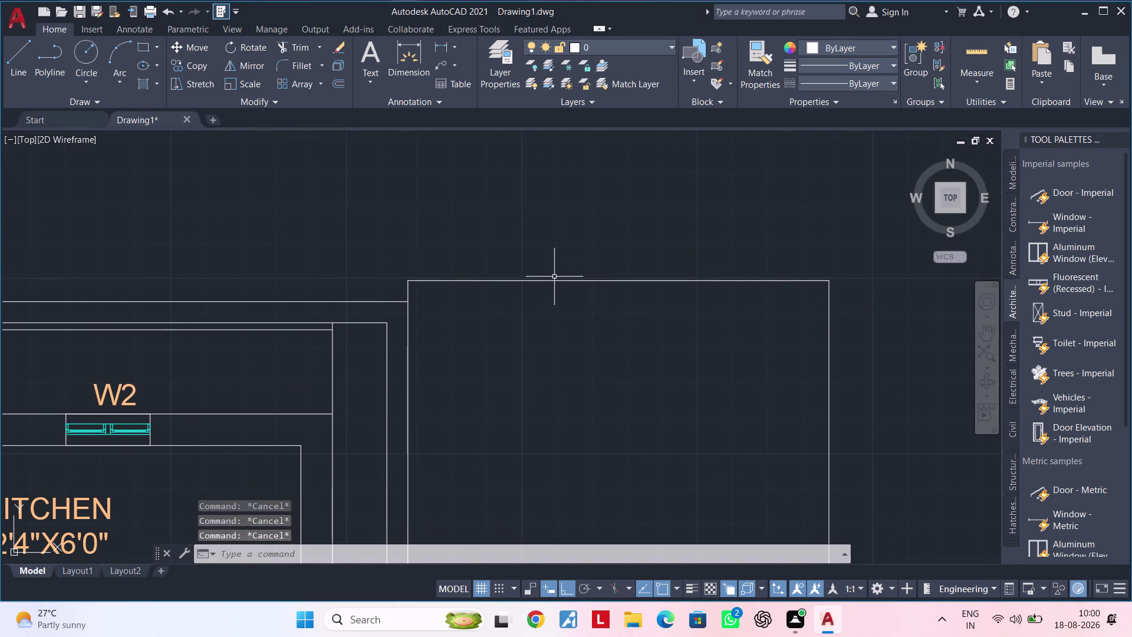
Erase the short top boundary line beside the first plan.
click(554, 281)
scroll(down, 3)
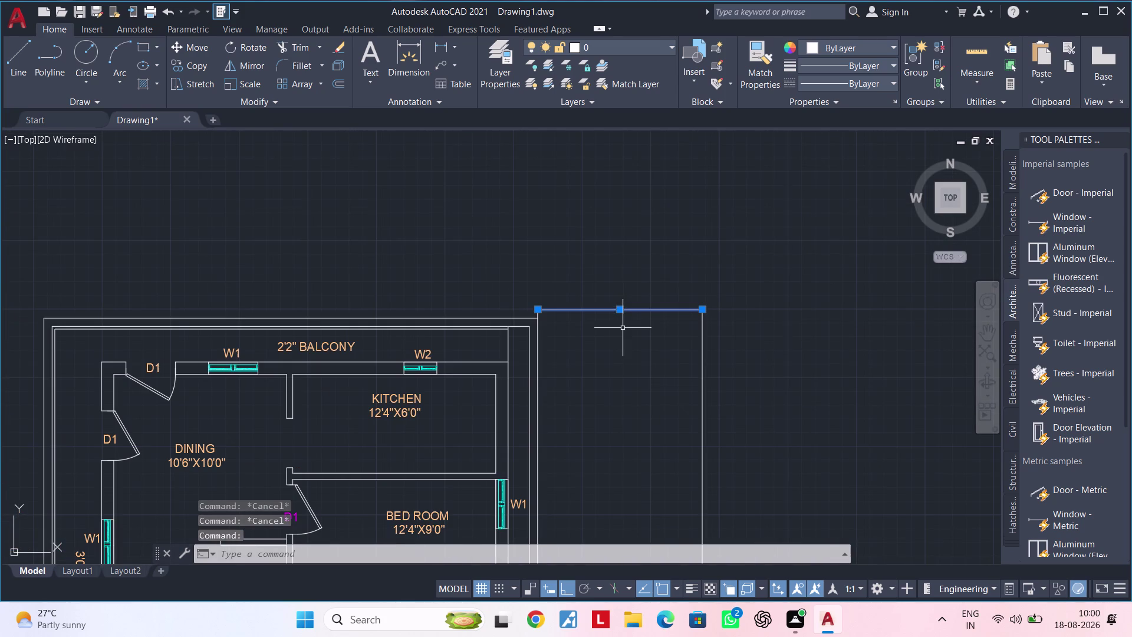
middle_drag(623, 328, 621, 289)
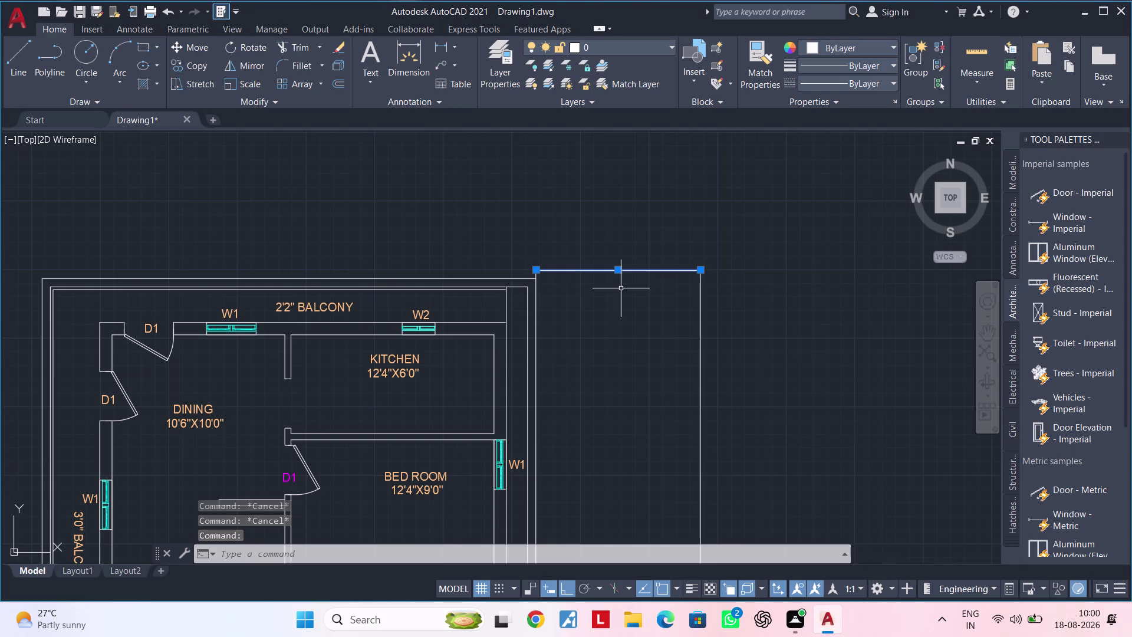
key(Delete)
middle_drag(615, 281, 618, 267)
key(Escape)
key(Escape)
key(Escape)
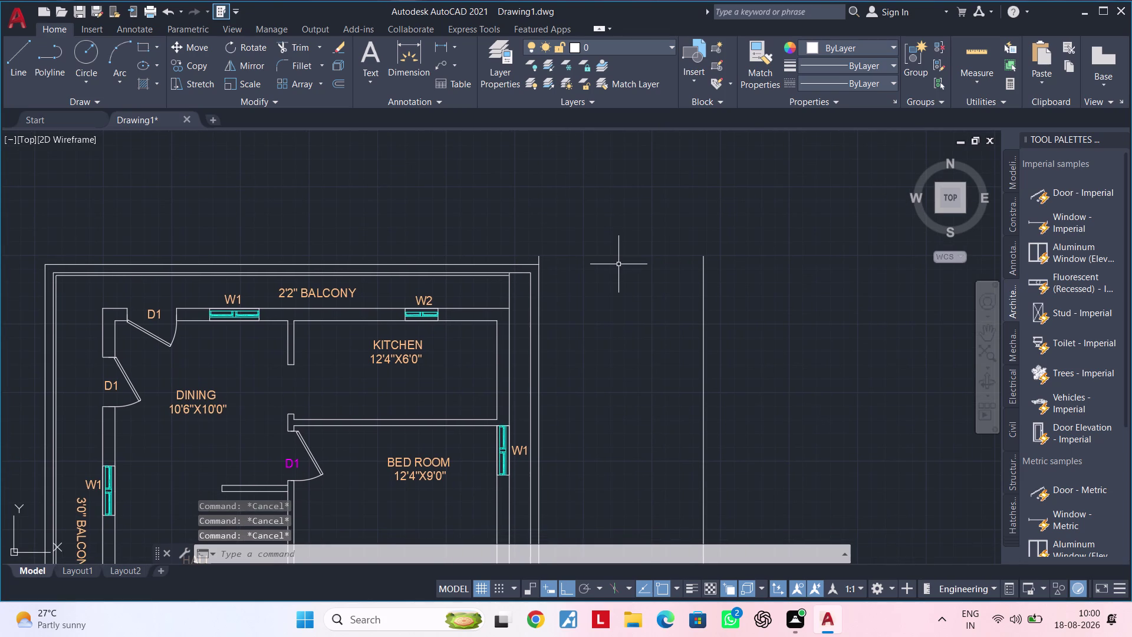
Insert a break-line symbol (BR) between the left and right ends of the top boundary line.
text(BR)
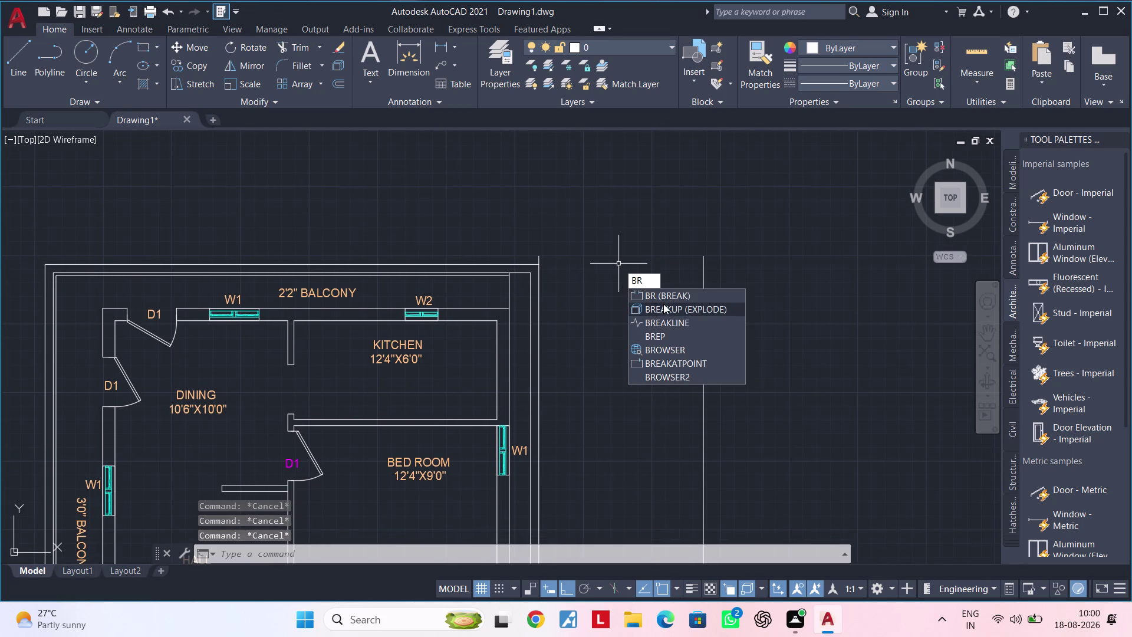
click(660, 326)
click(536, 253)
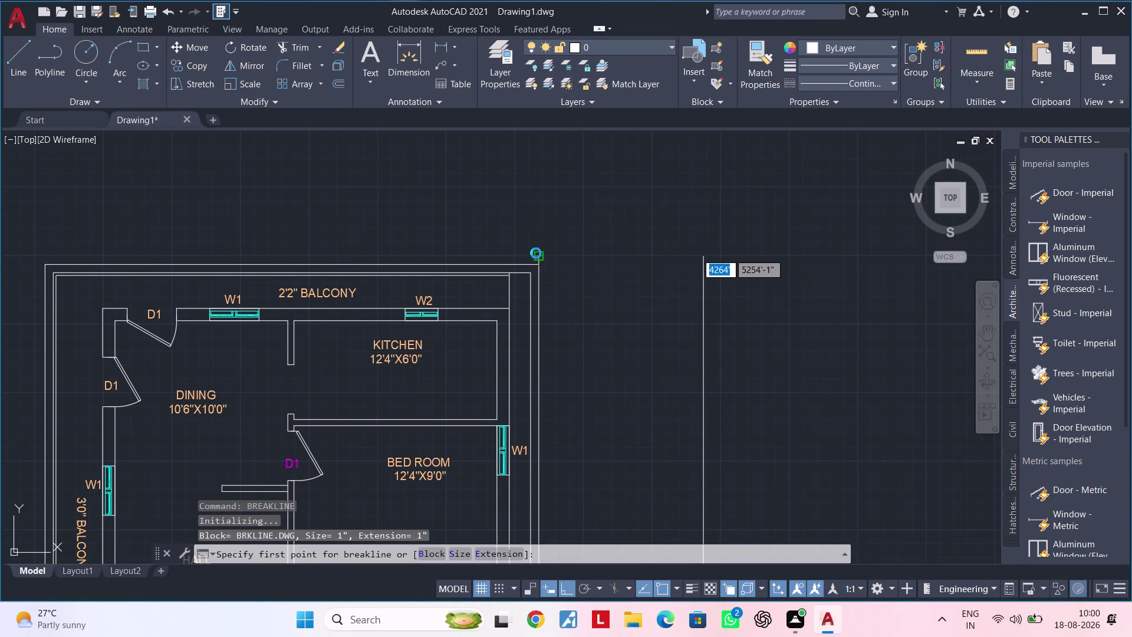
click(701, 254)
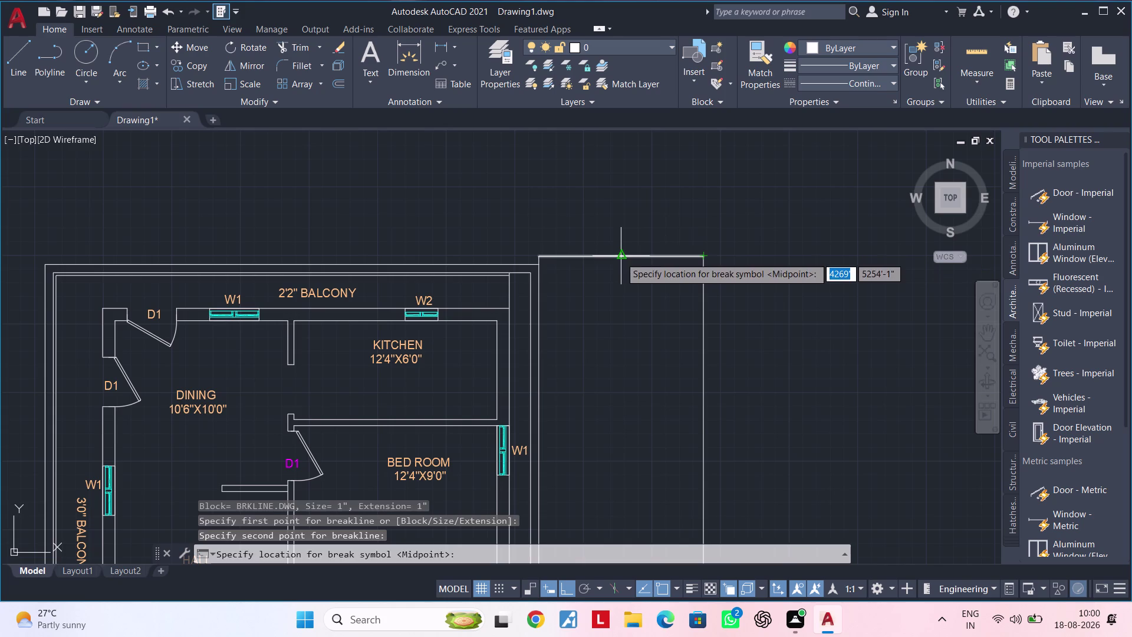
click(621, 257)
scroll(up, 3)
key(Escape)
Zoom into the new break symbol and select the break-line polyline.
click(635, 245)
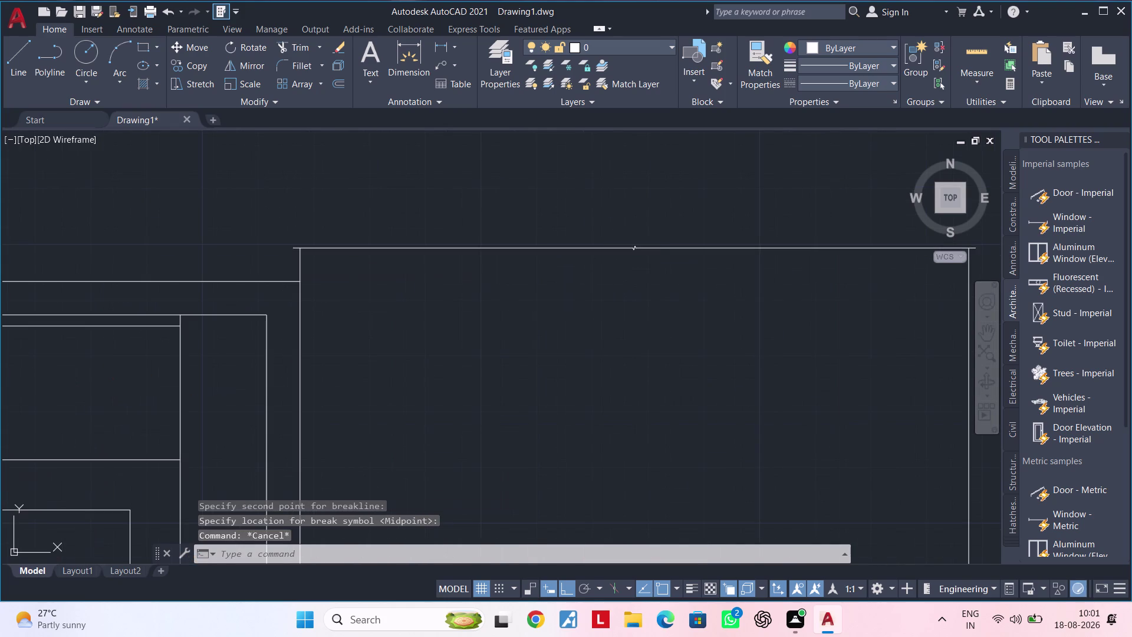
scroll(up, 3)
scroll(up, 3)
scroll(up, 3)
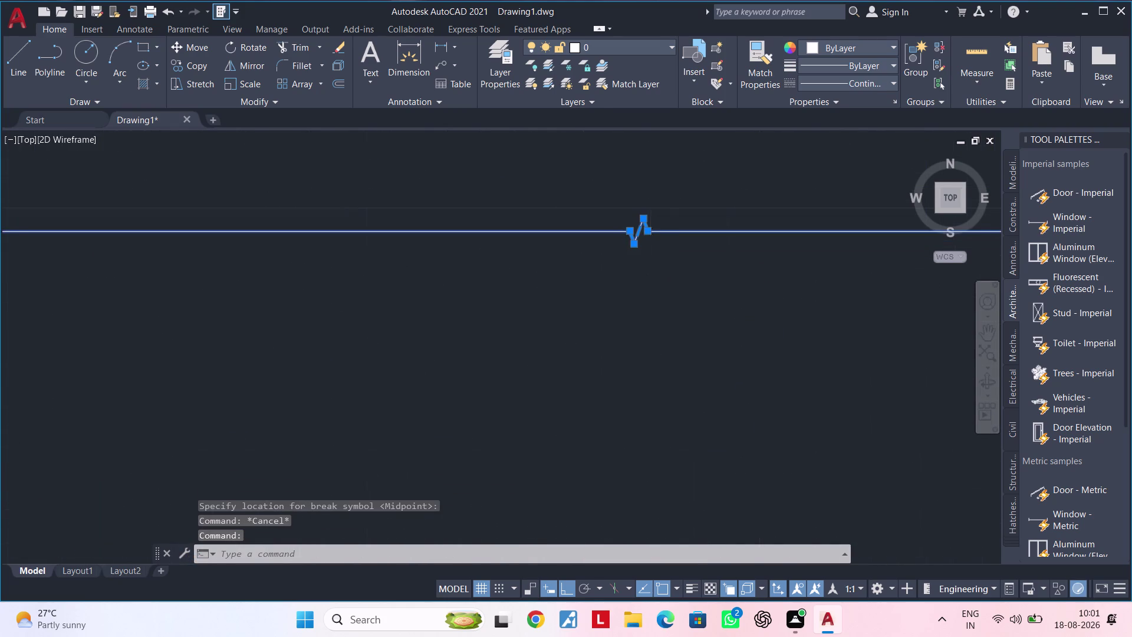
scroll(up, 3)
middle_drag(652, 260, 649, 330)
scroll(up, 3)
click(550, 262)
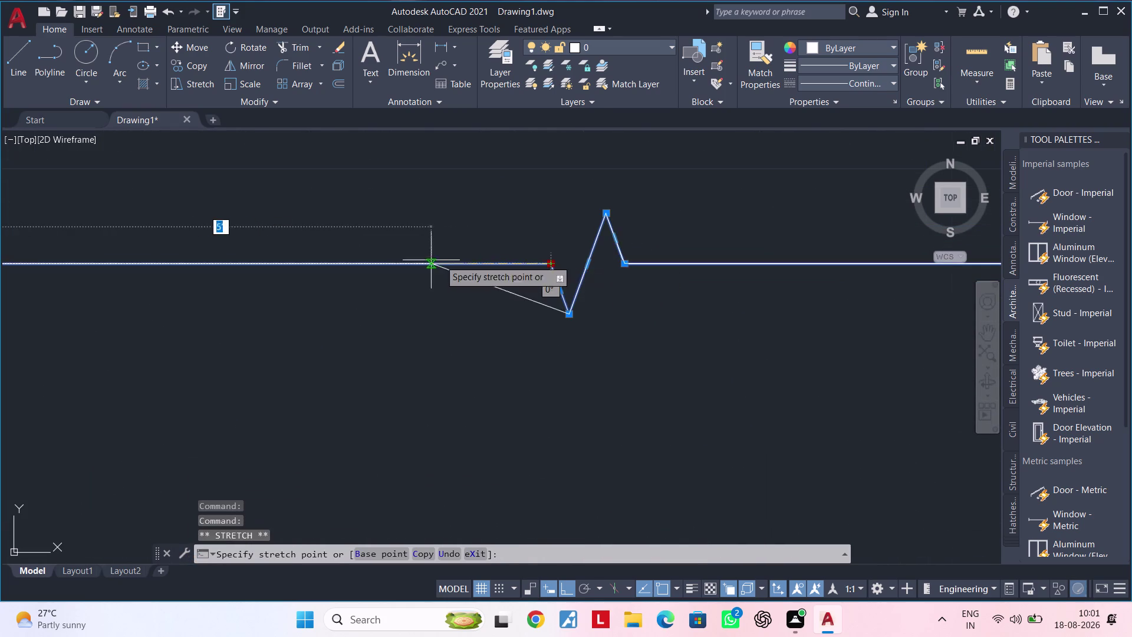
scroll(down, 3)
middle_drag(533, 271, 831, 266)
Drag a first zigzag vertex to a new position, cancelling an accidental polyline edit.
click(353, 259)
scroll(down, 3)
middle_drag(625, 283, 607, 284)
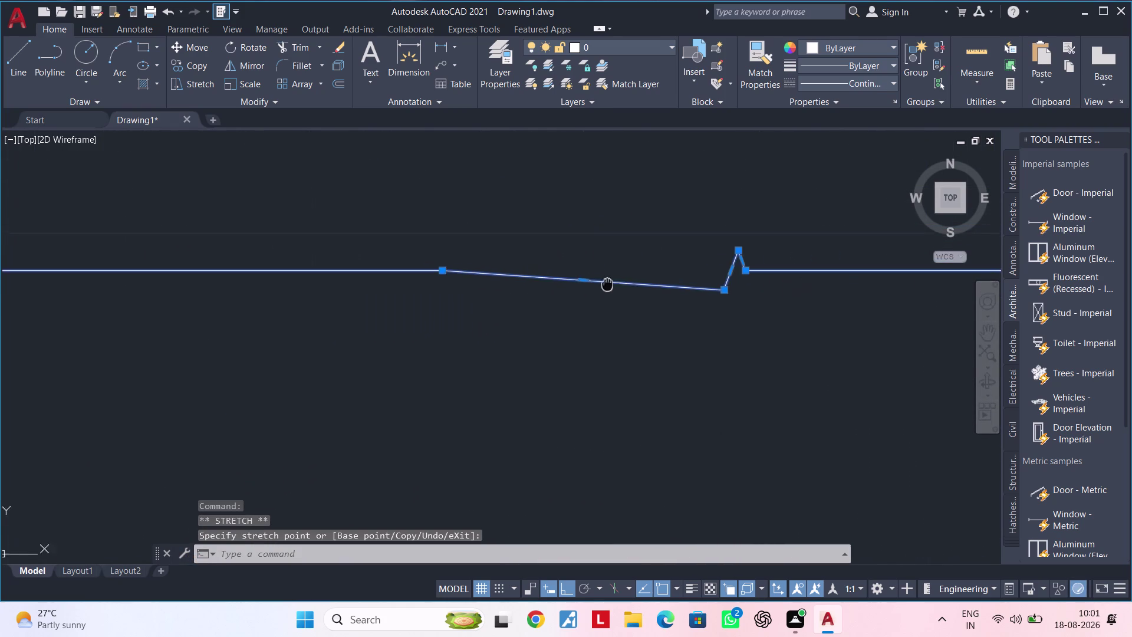
middle_drag(607, 284, 460, 301)
click(595, 286)
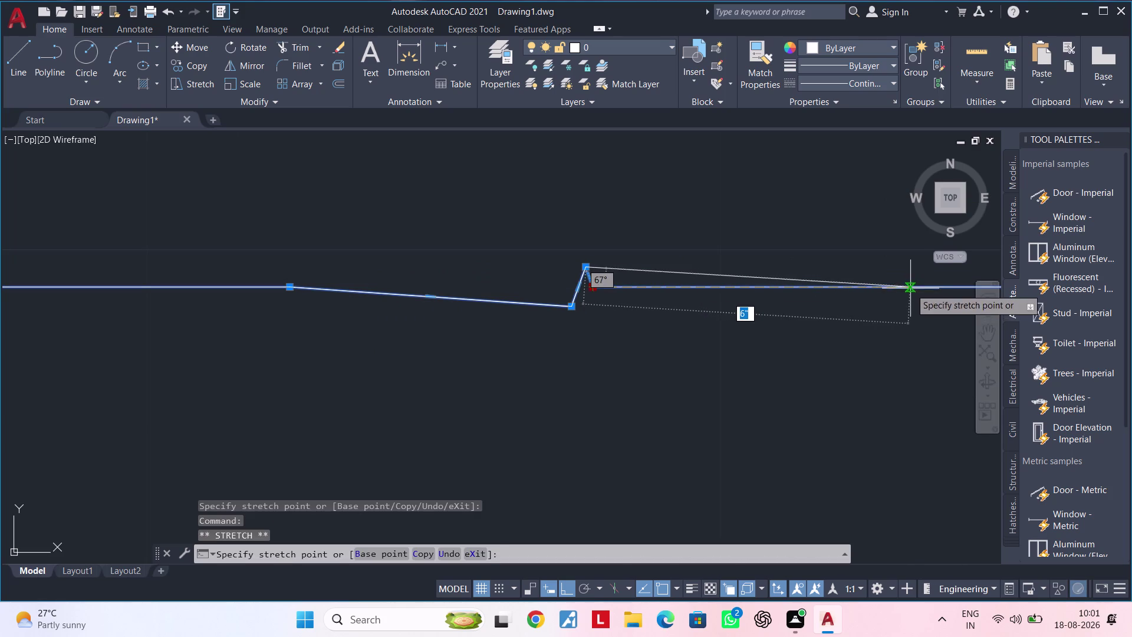
double_click(911, 288)
key(Escape)
Raise the zigzag peak vertex upward and place it.
click(581, 273)
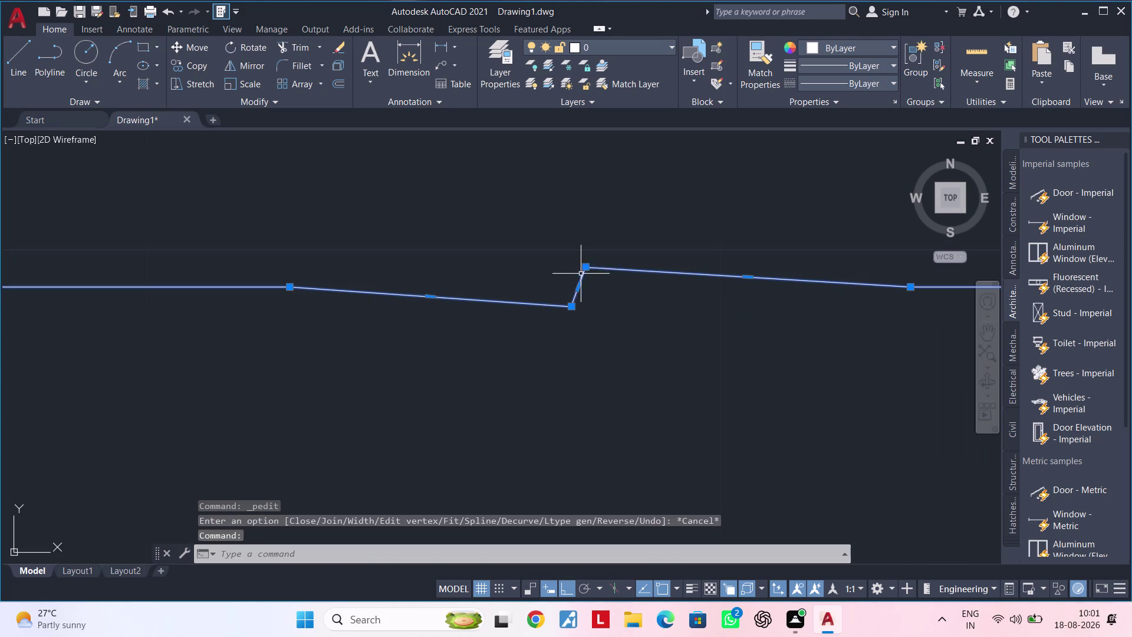
double_click(587, 265)
middle_drag(596, 212, 597, 316)
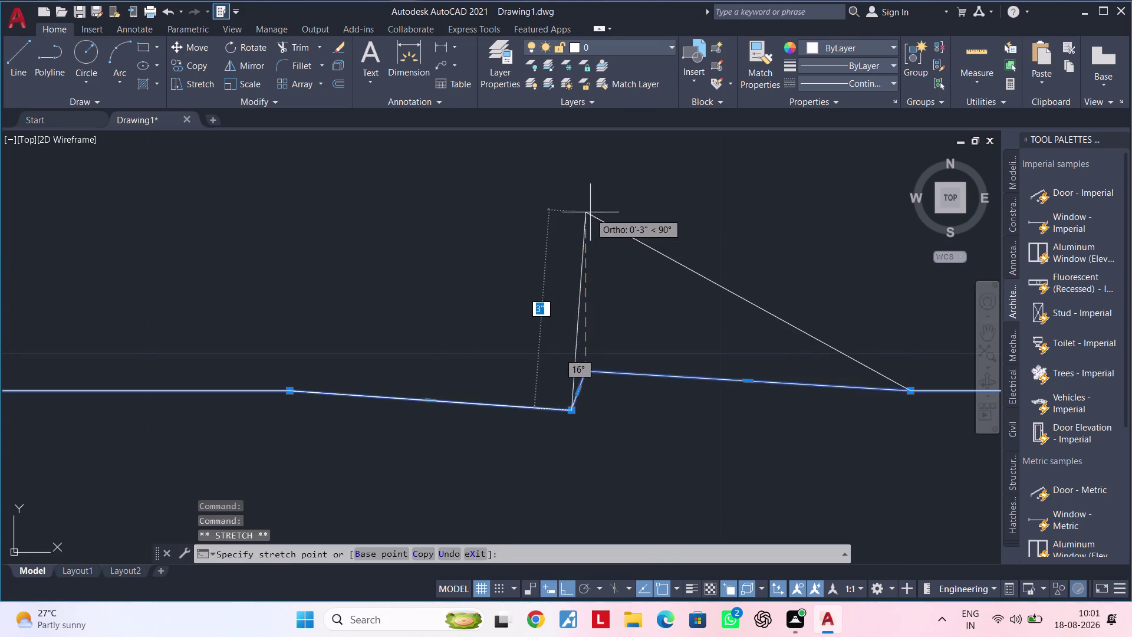
click(590, 212)
double_click(570, 410)
scroll(down, 3)
middle_drag(589, 447, 678, 233)
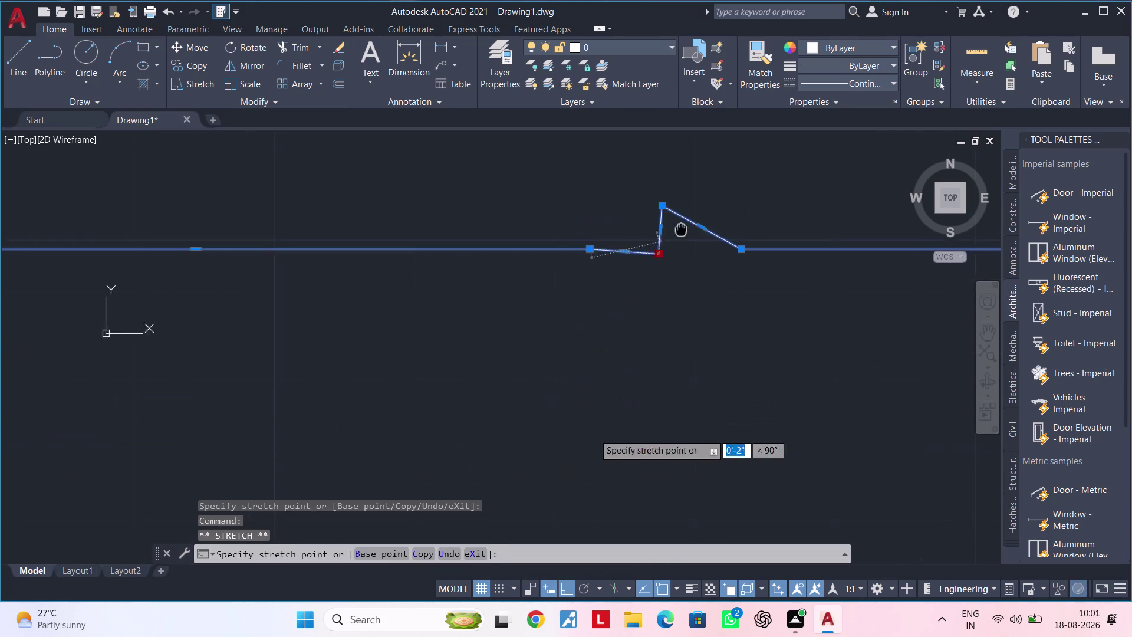
middle_drag(677, 232, 682, 227)
click(661, 437)
Reshape another zigzag vertex, then release the break line.
scroll(down, 3)
middle_drag(703, 387, 660, 426)
scroll(up, 3)
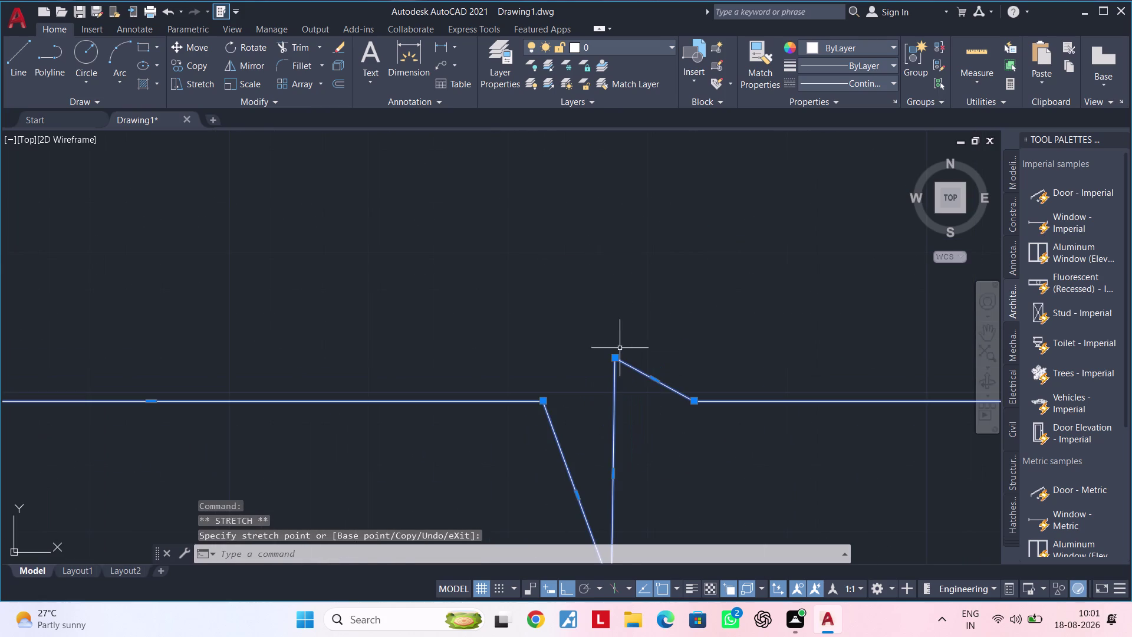
click(617, 357)
double_click(623, 220)
scroll(down, 3)
middle_drag(696, 374, 615, 338)
key(Escape)
Re-center on the break symbol, reselect the line and shift a zigzag vertex left.
scroll(down, 3)
middle_drag(615, 337, 618, 233)
middle_drag(610, 269, 555, 281)
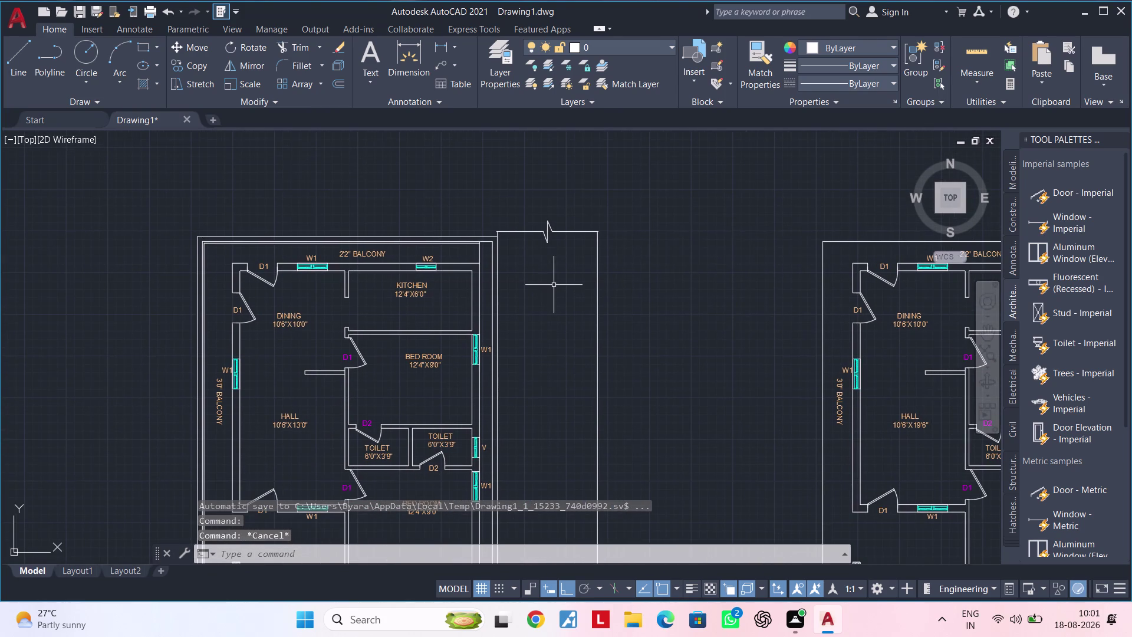
middle_drag(541, 255, 522, 273)
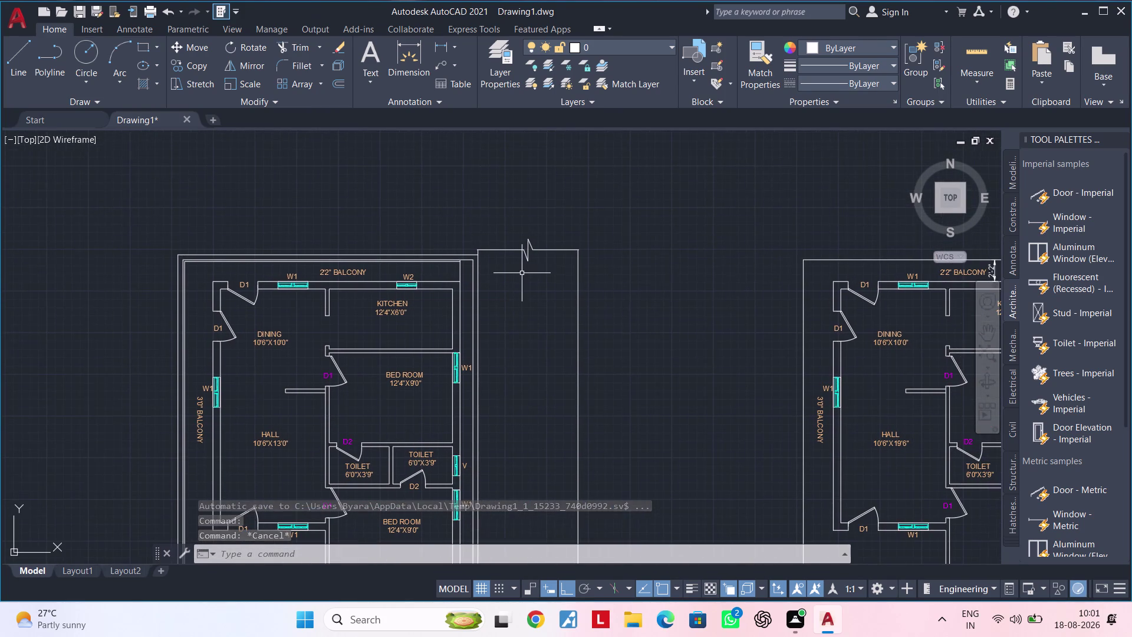
scroll(up, 3)
middle_drag(533, 265, 540, 291)
scroll(up, 3)
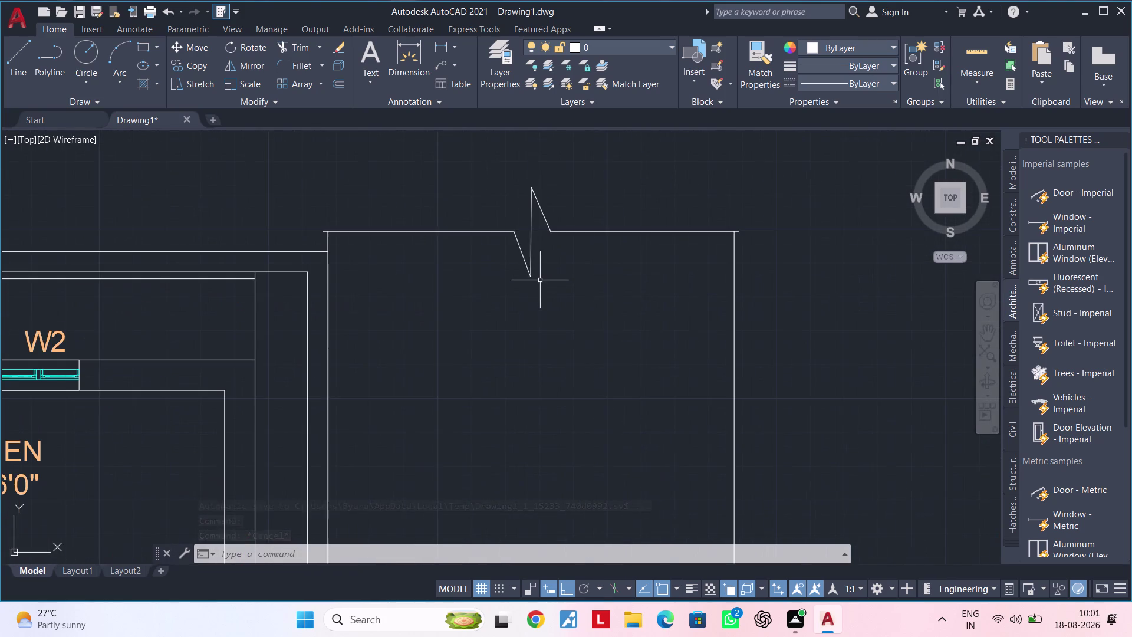
click(532, 277)
click(531, 277)
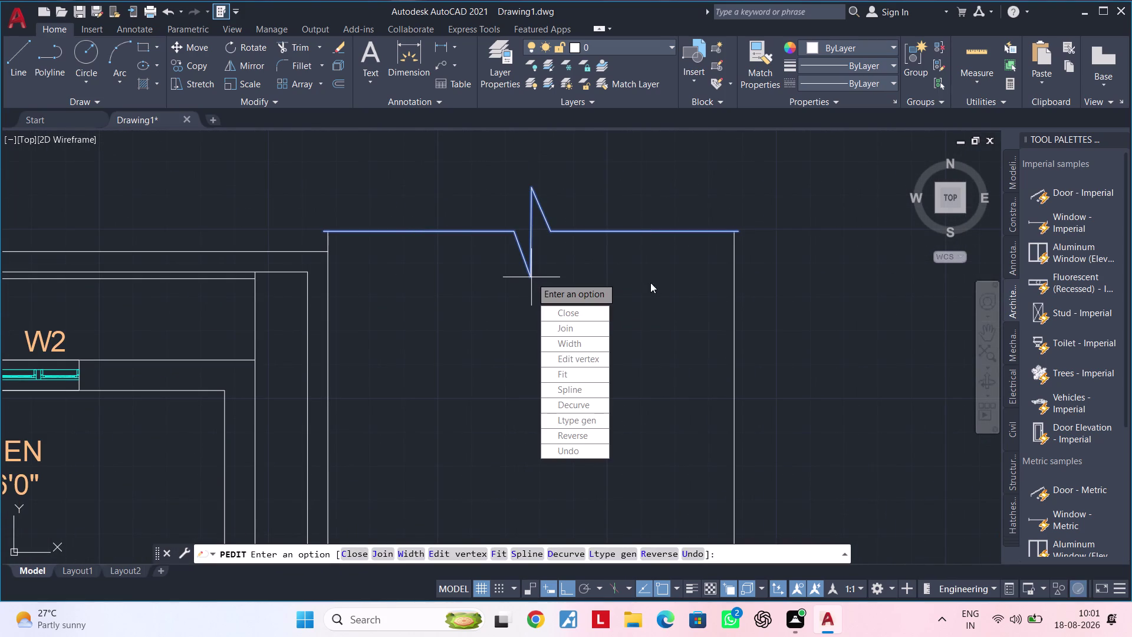
key(Escape)
click(533, 274)
drag(531, 276, 524, 276)
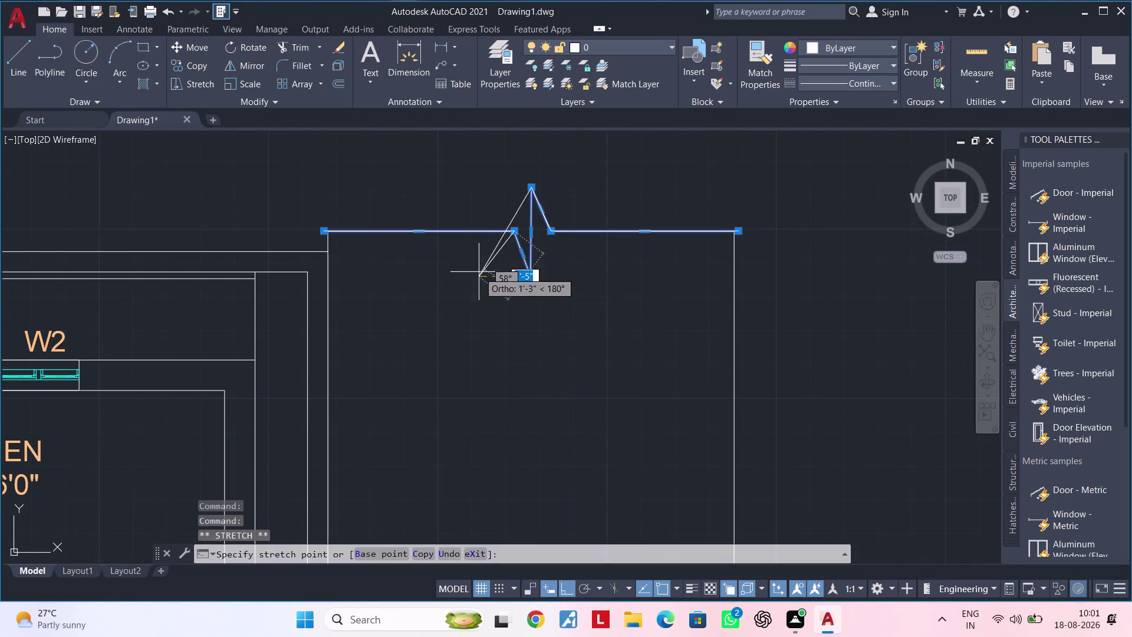
Move one zigzag vertex along the line and push the peak further right.
click(465, 270)
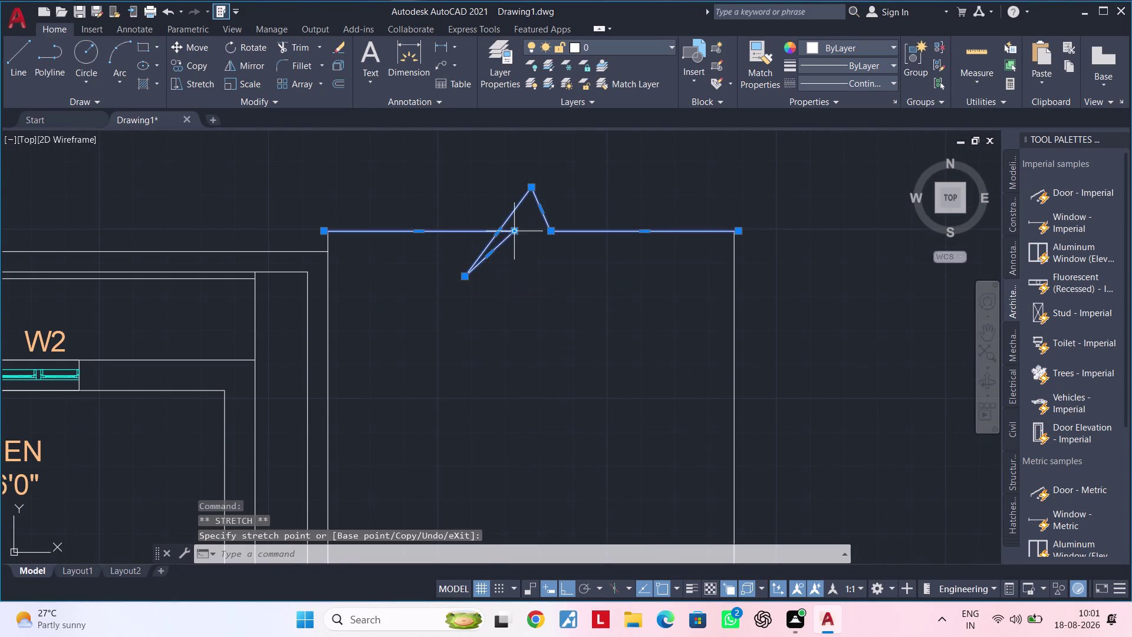
click(513, 233)
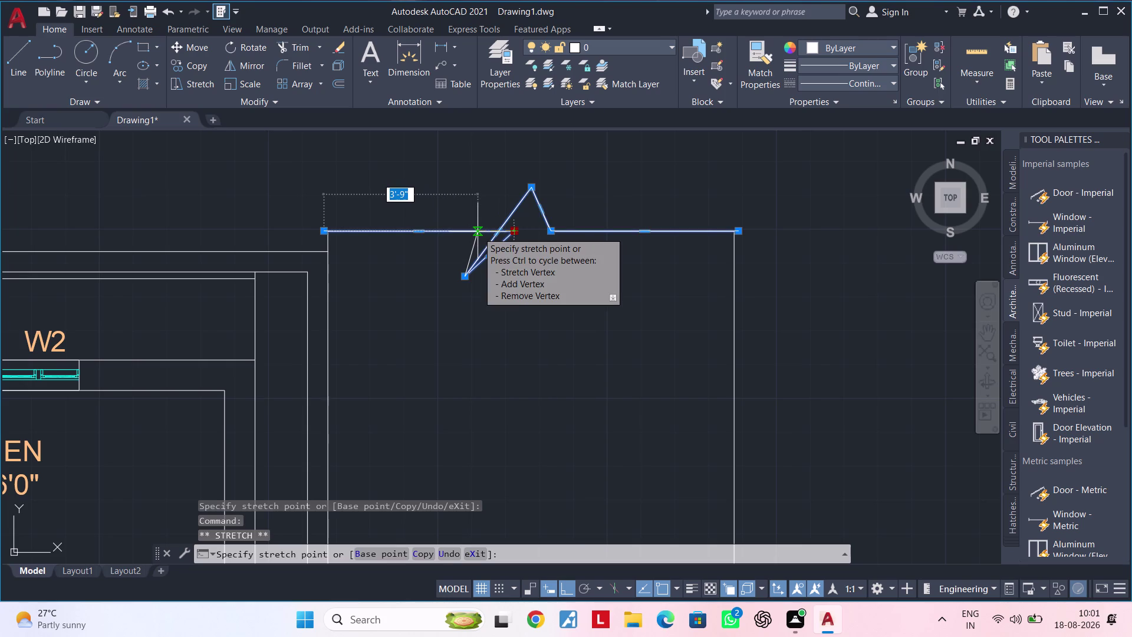
click(475, 232)
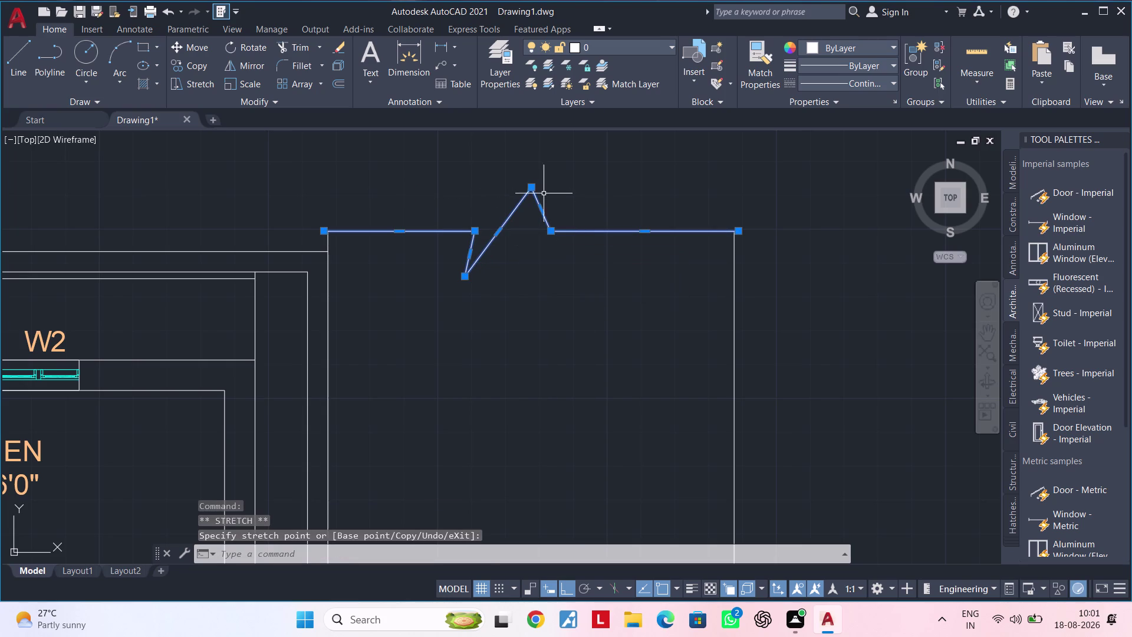
click(531, 187)
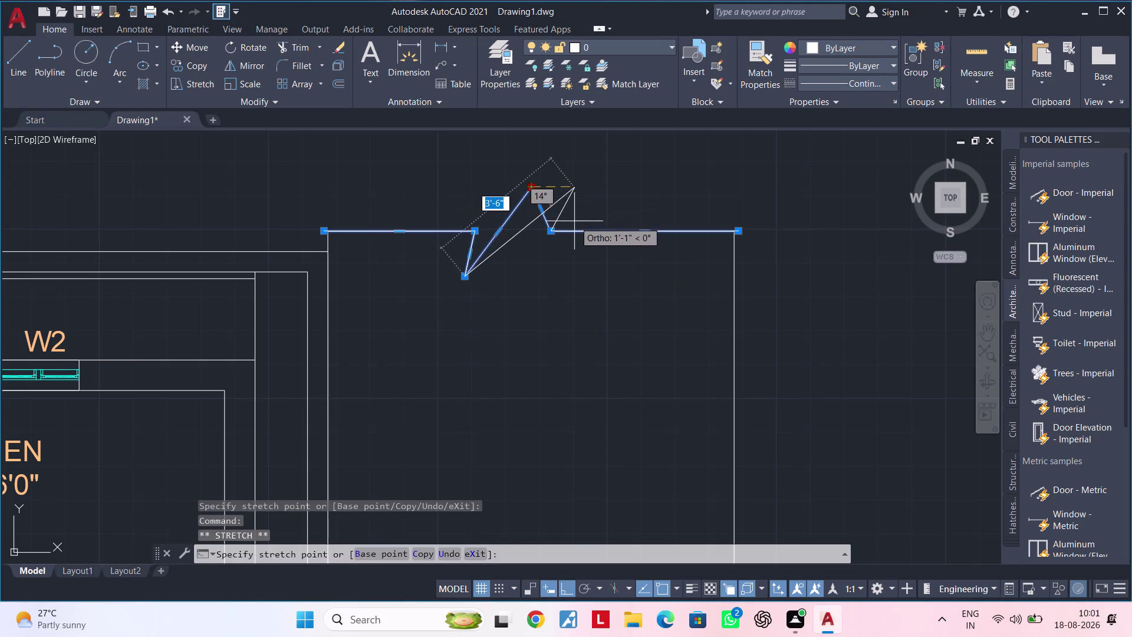
click(574, 222)
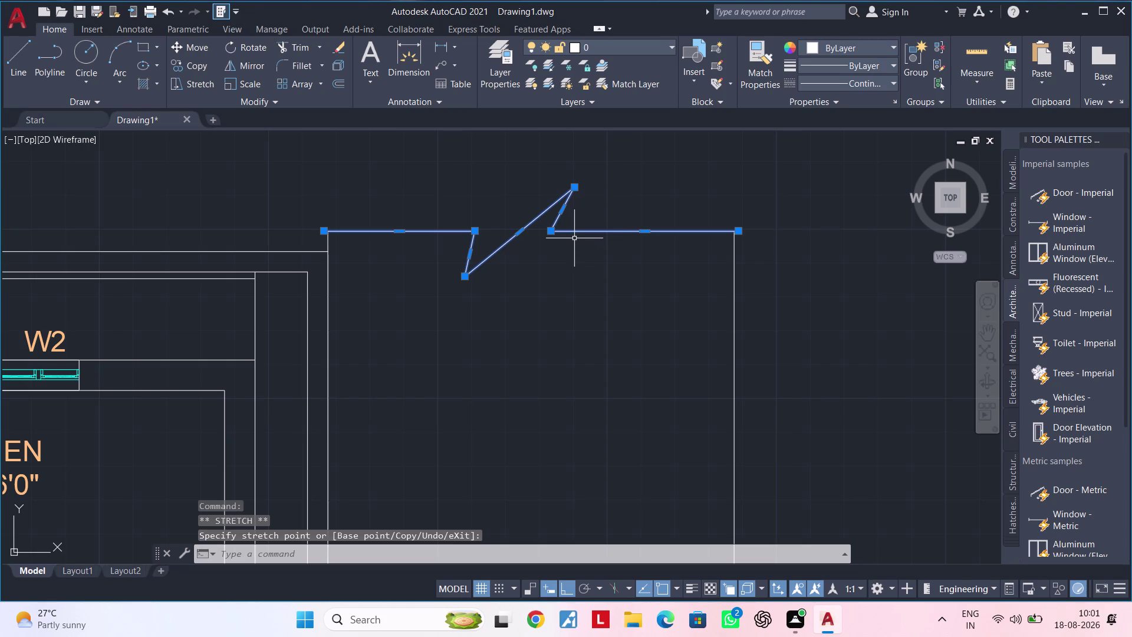
Set final positions of the remaining zigzag vertices and deselect the boundary line.
click(577, 189)
scroll(up, 3)
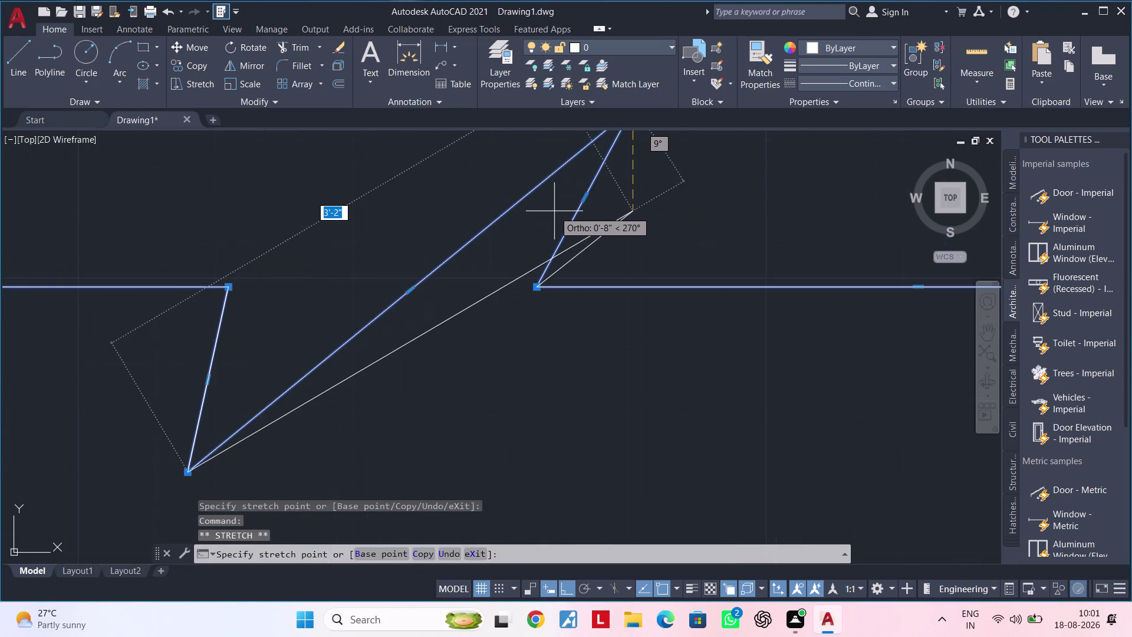
click(553, 213)
click(534, 287)
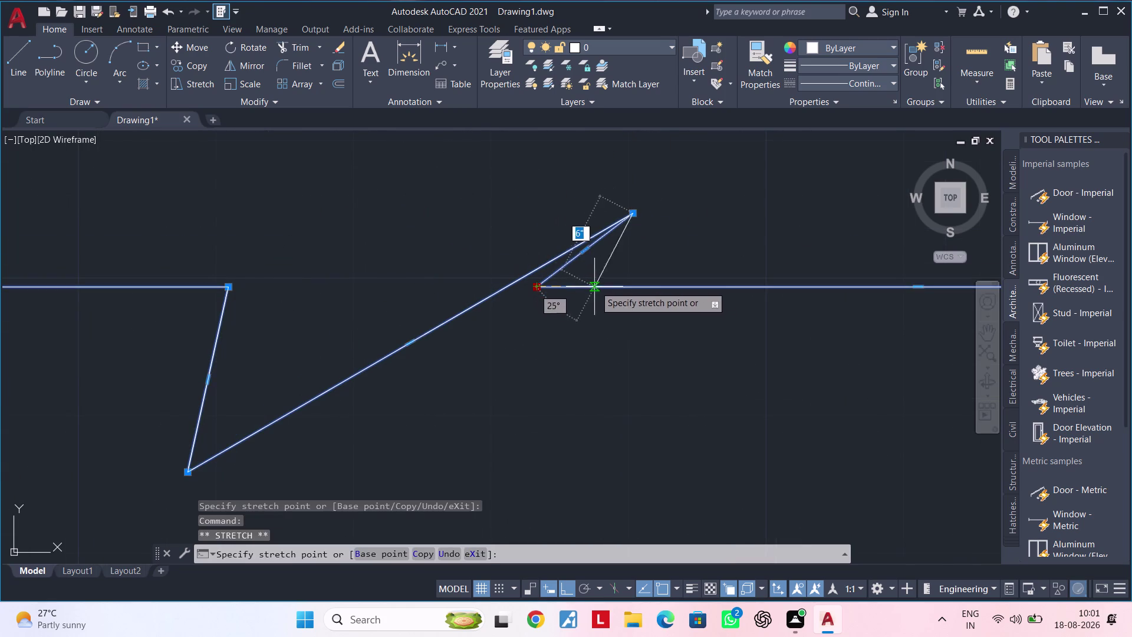
click(622, 278)
scroll(down, 3)
key(Escape)
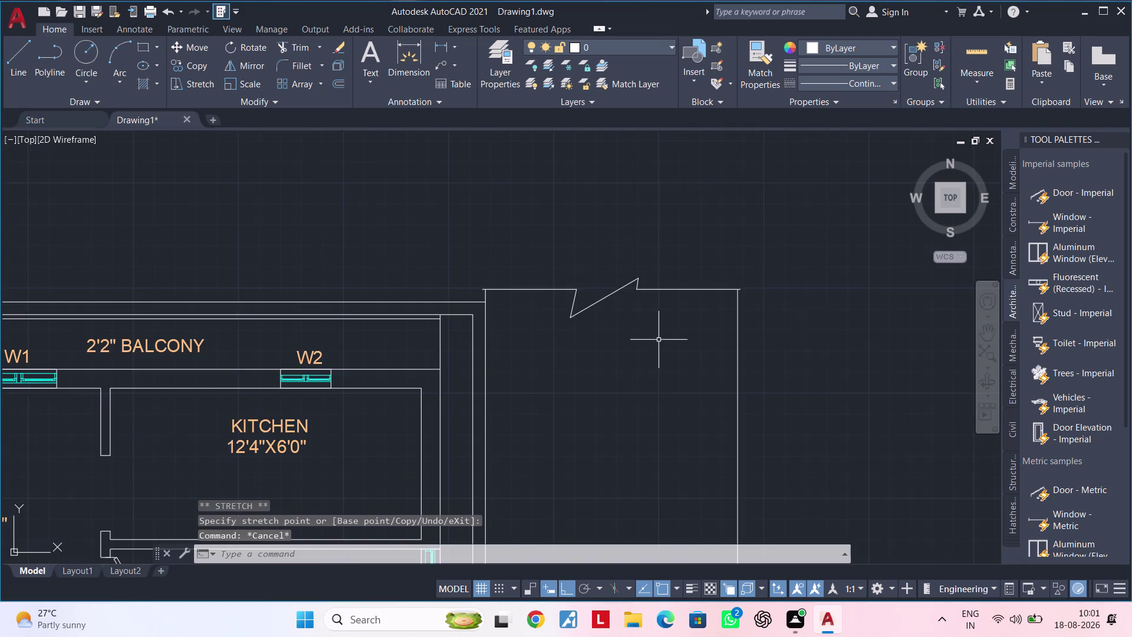
Pan down to the lower boundary below the gate and clear any active command.
scroll(down, 3)
middle_drag(656, 346, 677, 275)
scroll(down, 3)
middle_drag(674, 316, 683, 249)
scroll(up, 3)
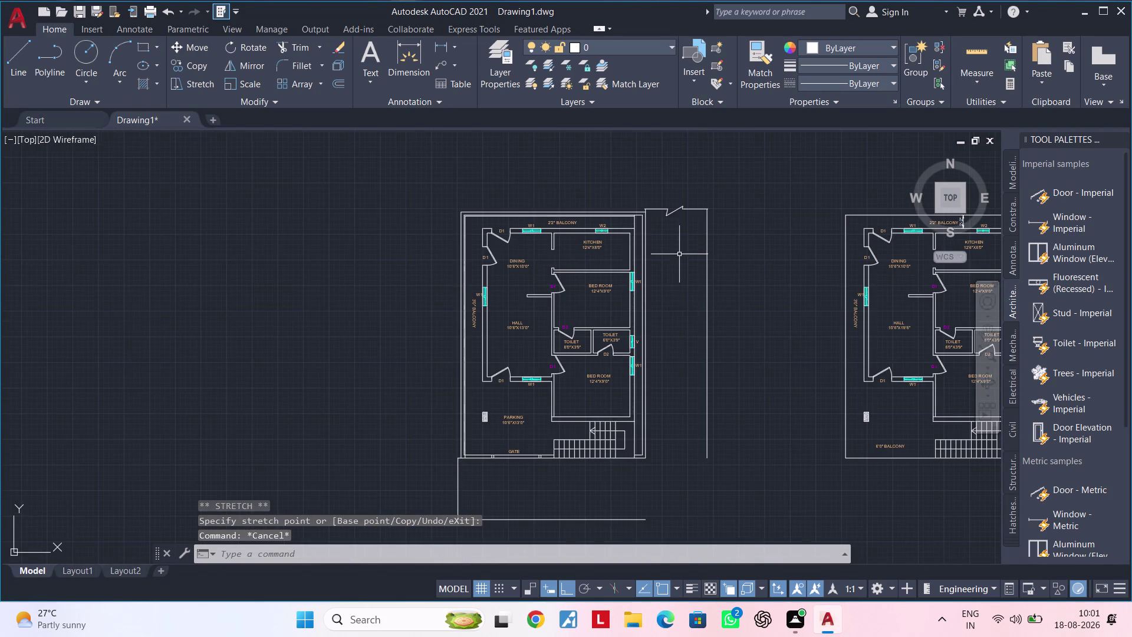
middle_drag(686, 277, 688, 220)
middle_drag(669, 287, 673, 230)
middle_drag(670, 293, 679, 236)
middle_drag(677, 371, 675, 324)
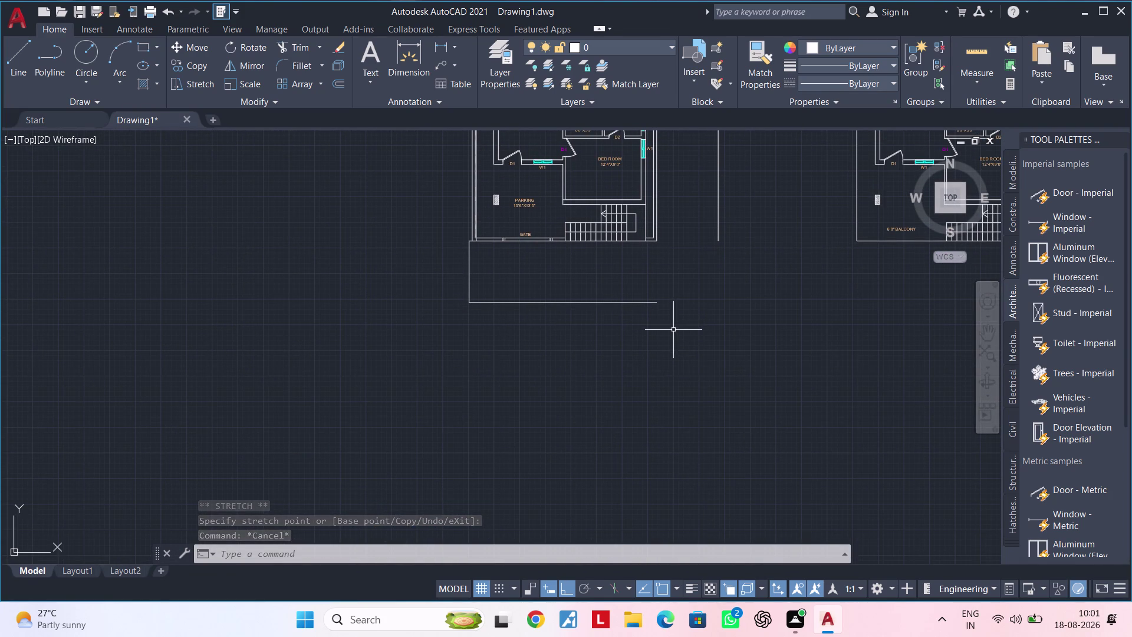
key(Escape)
key(Escape)
key(Escape)
scroll(down, 3)
scroll(down, 3)
middle_drag(672, 337, 650, 351)
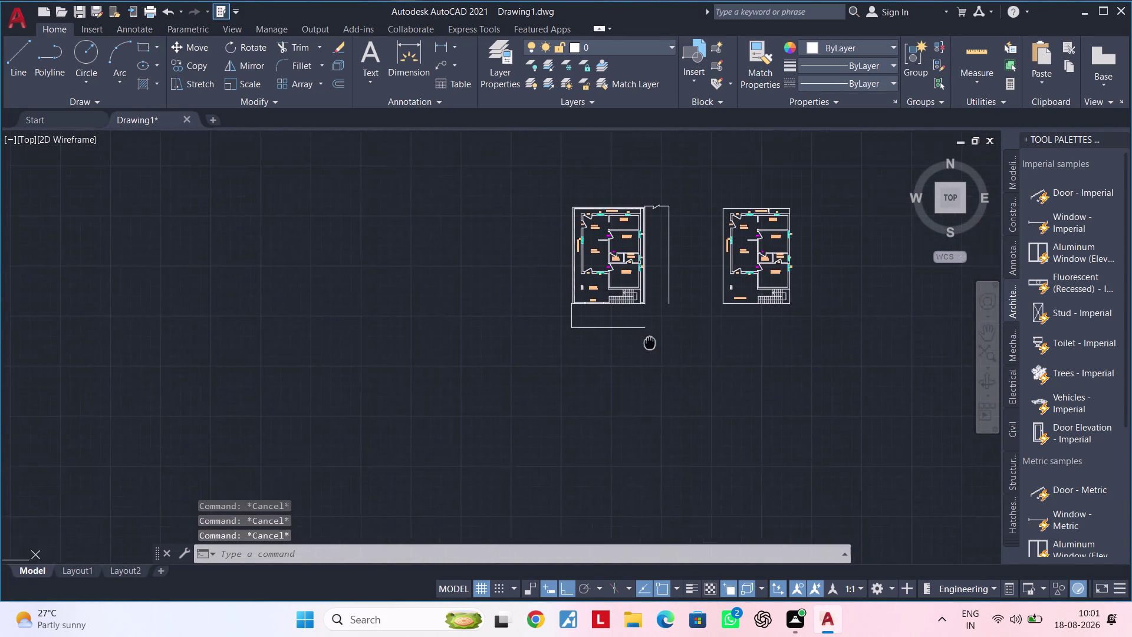
middle_drag(649, 351, 651, 326)
scroll(up, 3)
middle_drag(670, 316, 592, 361)
key(Escape)
key(Escape)
key(Escape)
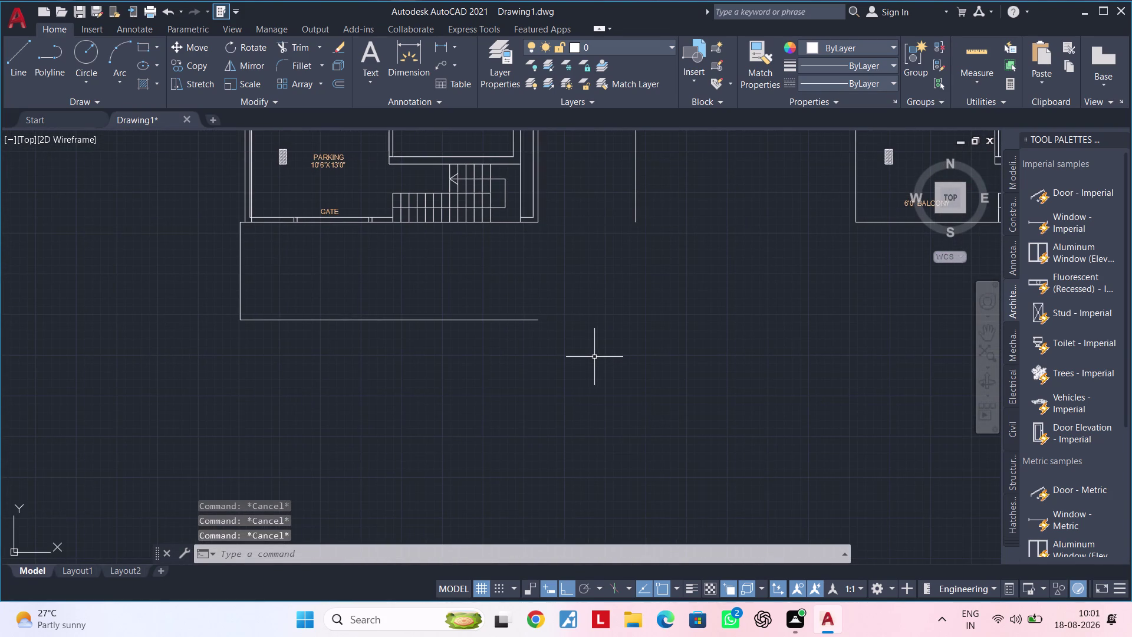
key(Escape)
middle_drag(611, 340, 601, 345)
key(Escape)
key(Escape)
Draw a stray 6" line at the right boundary's lower end, then delete it.
key(l)
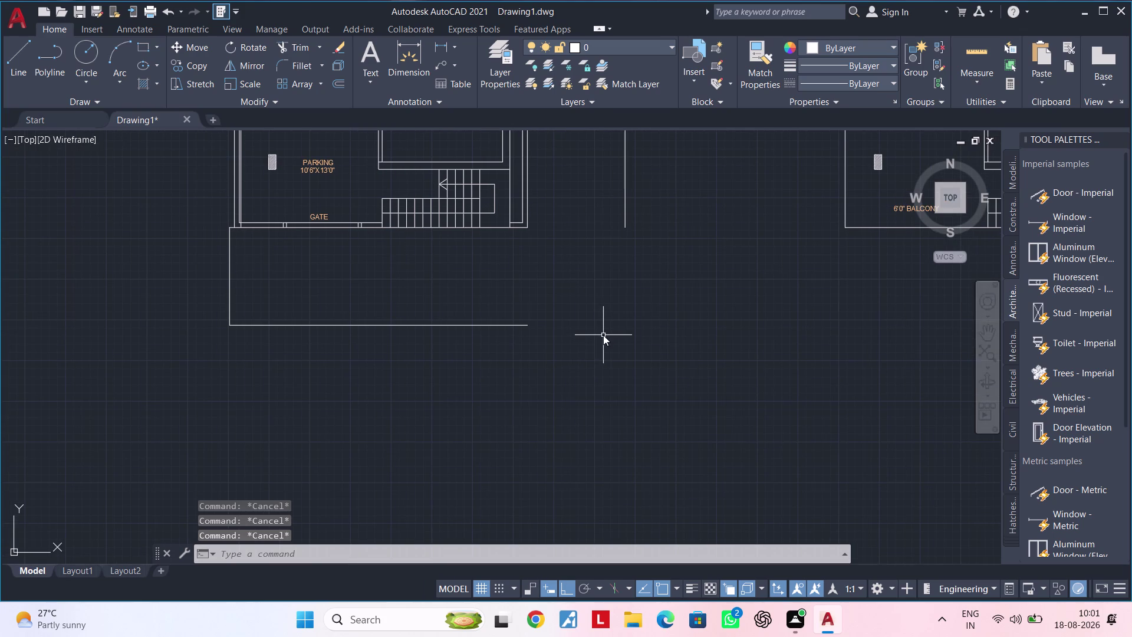
key(space)
click(628, 224)
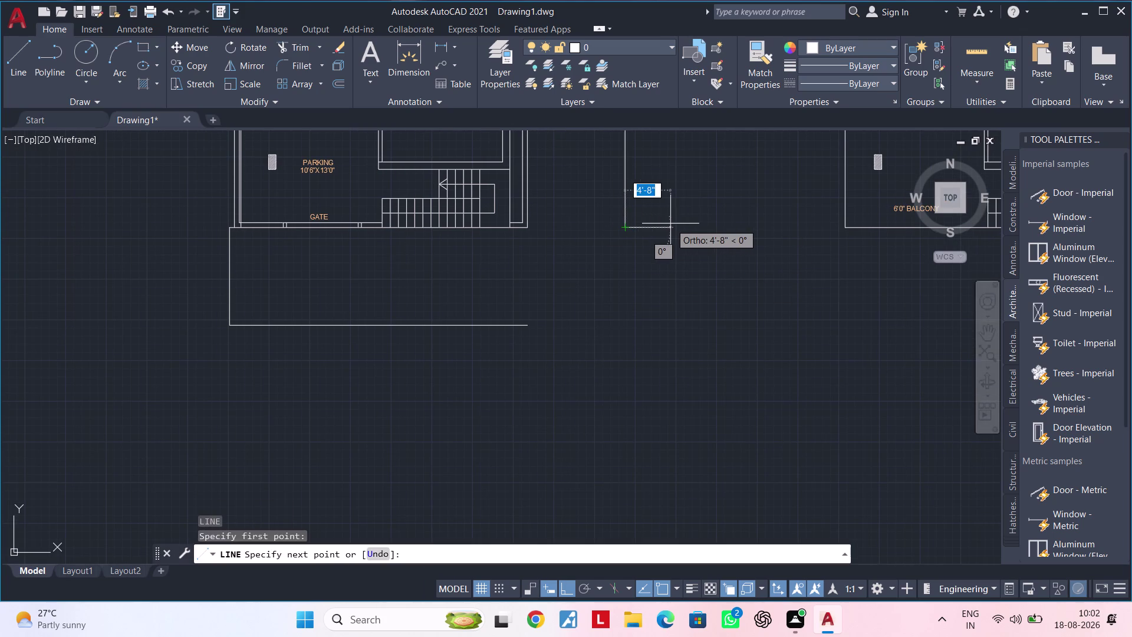
text(6")
key(Return)
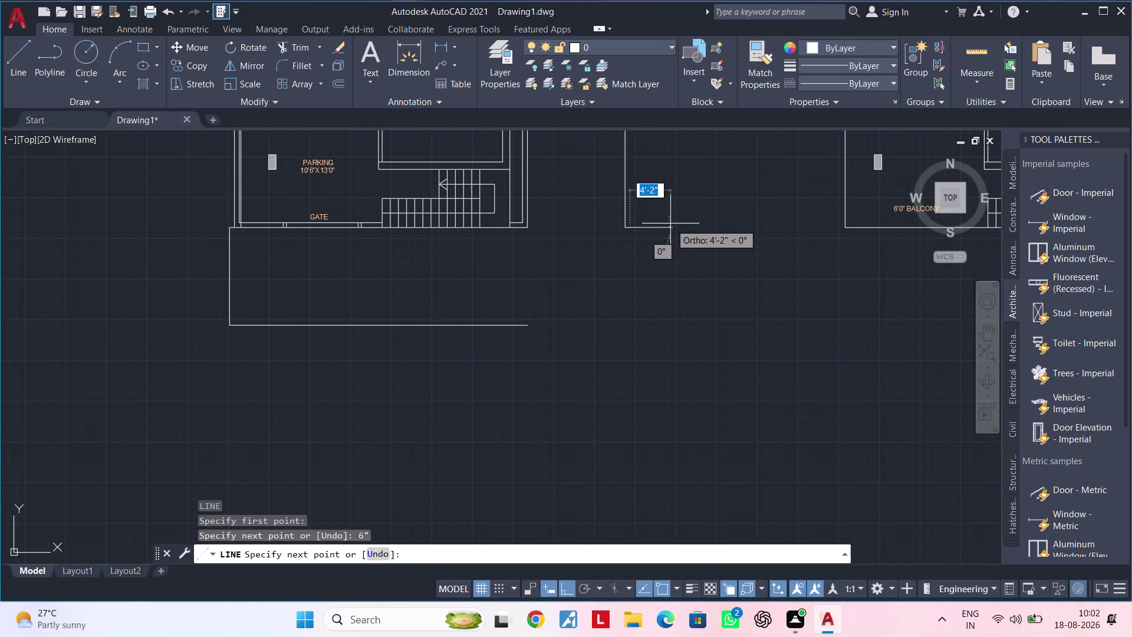
scroll(up, 3)
key(Escape)
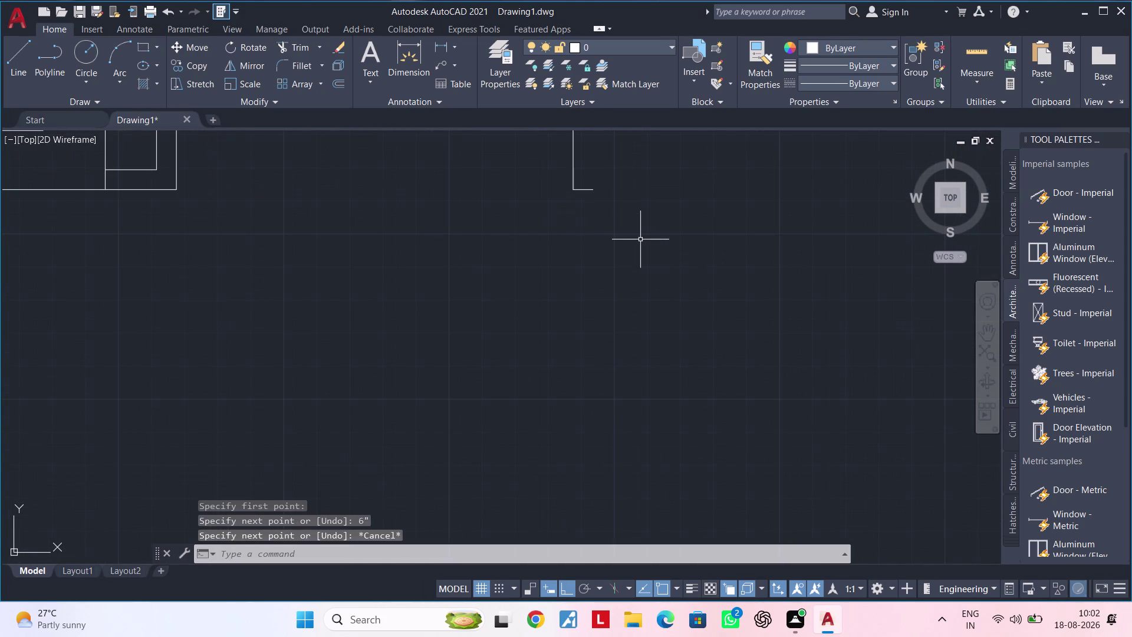
key(Escape)
key(Escape)
middle_drag(608, 230, 593, 283)
key(Escape)
click(575, 241)
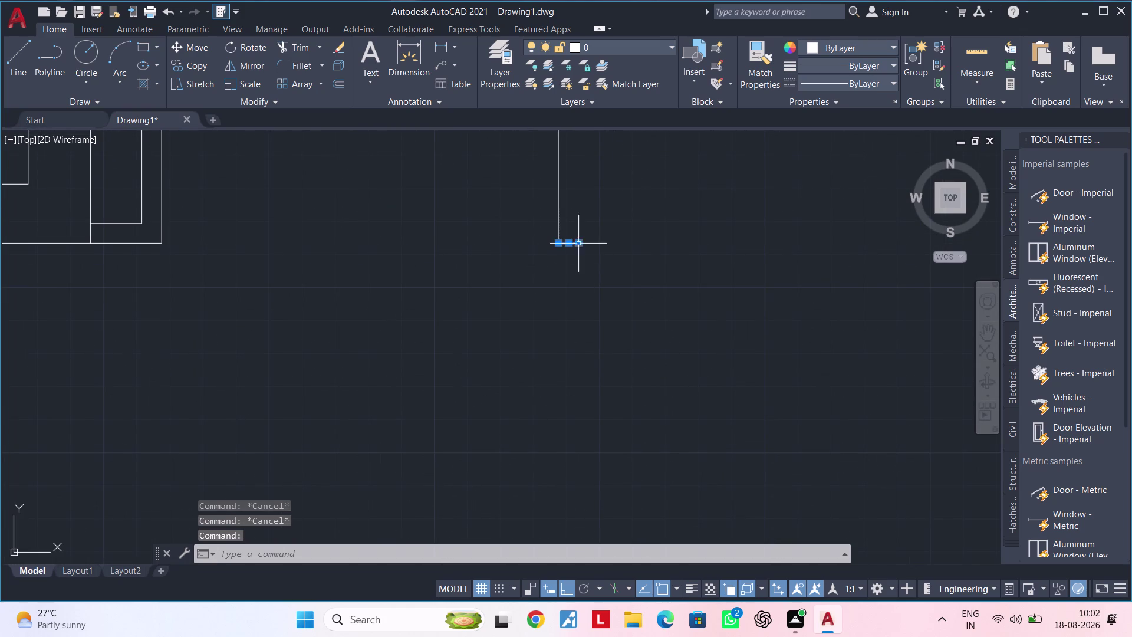
key(Delete)
key(Delete)
key(Escape)
key(Escape)
key(o)
key(Escape)
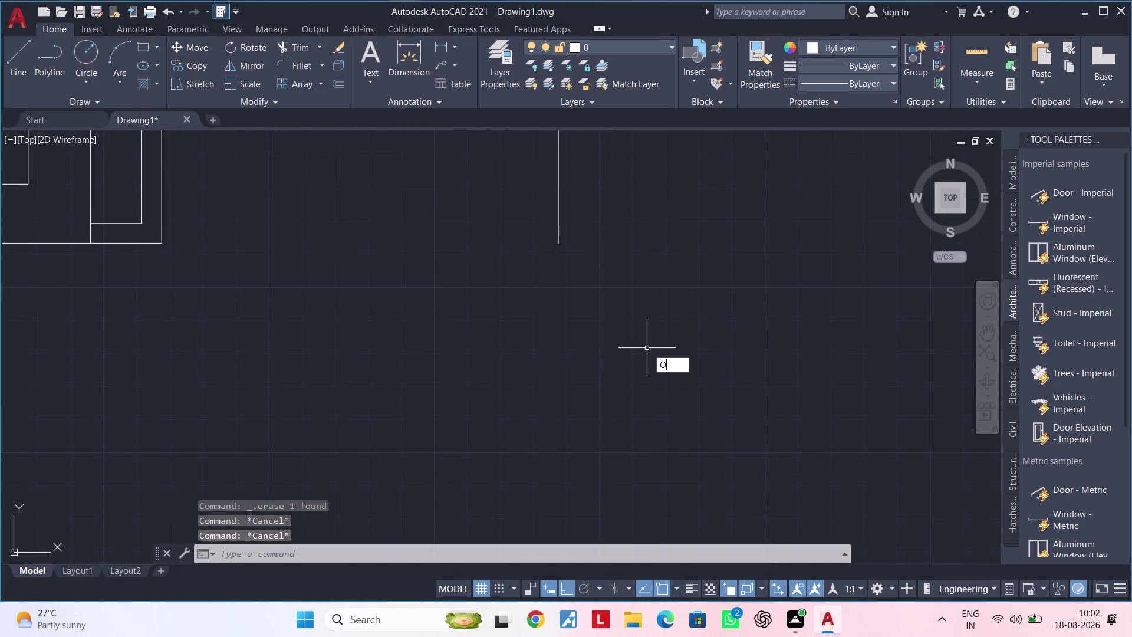
key(Escape)
Draw a 1' line from the right boundary's lower end, then a downward segment.
text(L)
key(space)
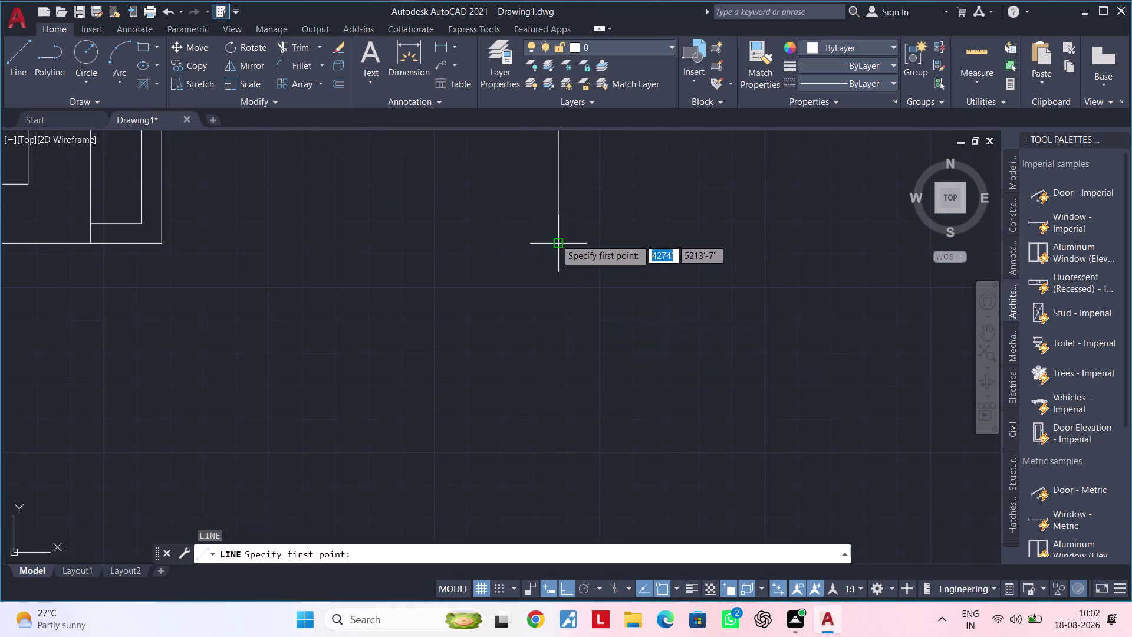
click(555, 241)
key(9)
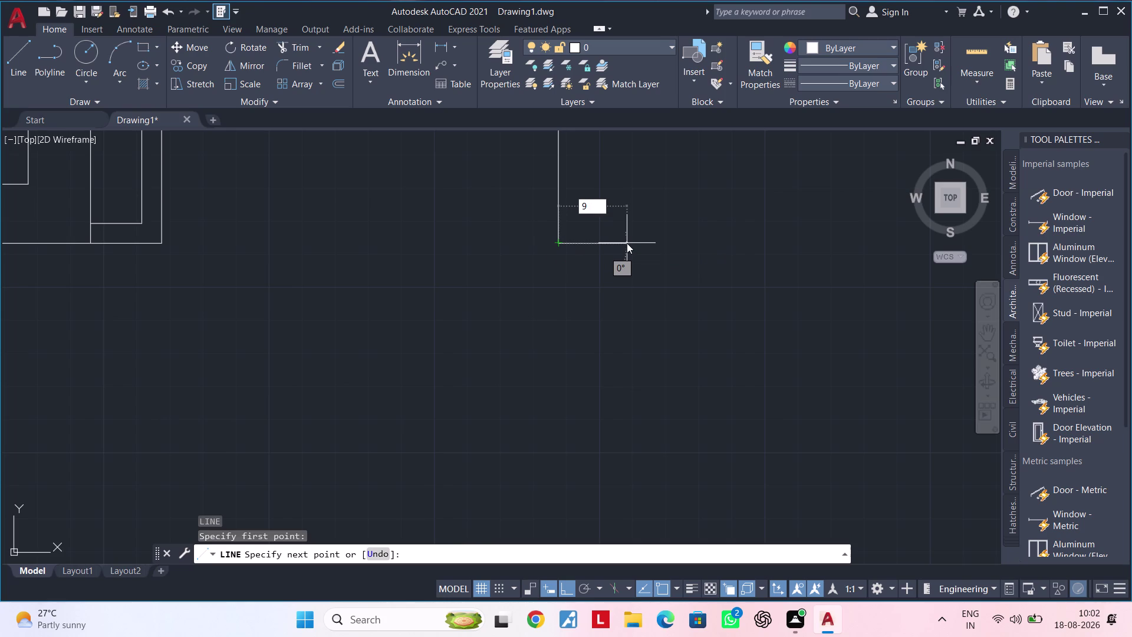
key(BackSpace)
text(1')
key(Return)
scroll(down, 3)
middle_drag(625, 324, 649, 217)
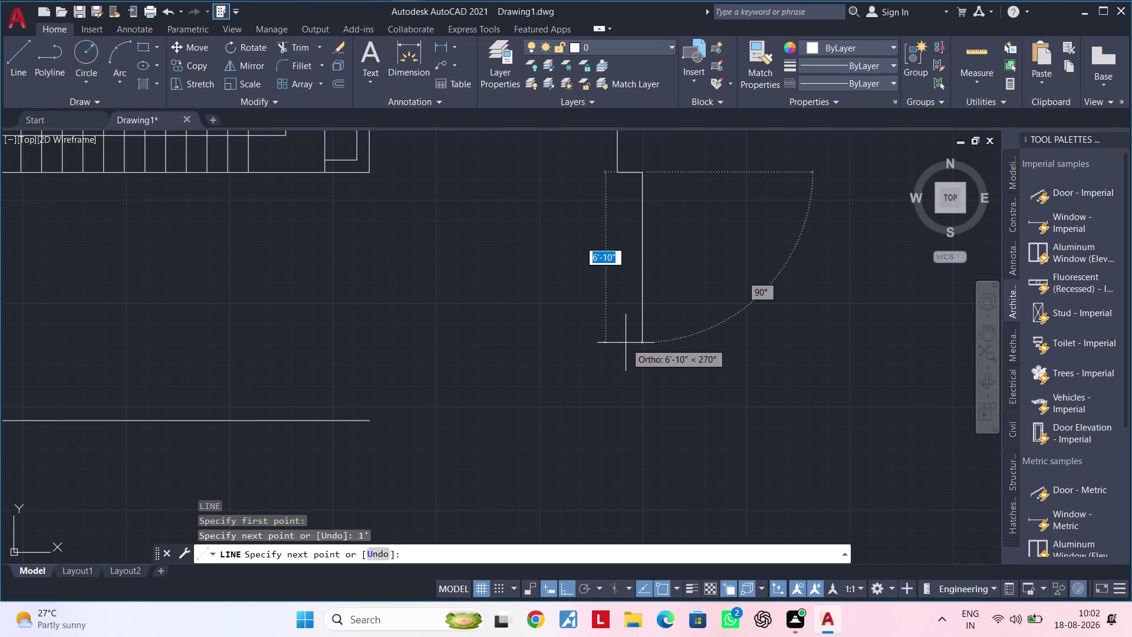
middle_drag(626, 335, 633, 286)
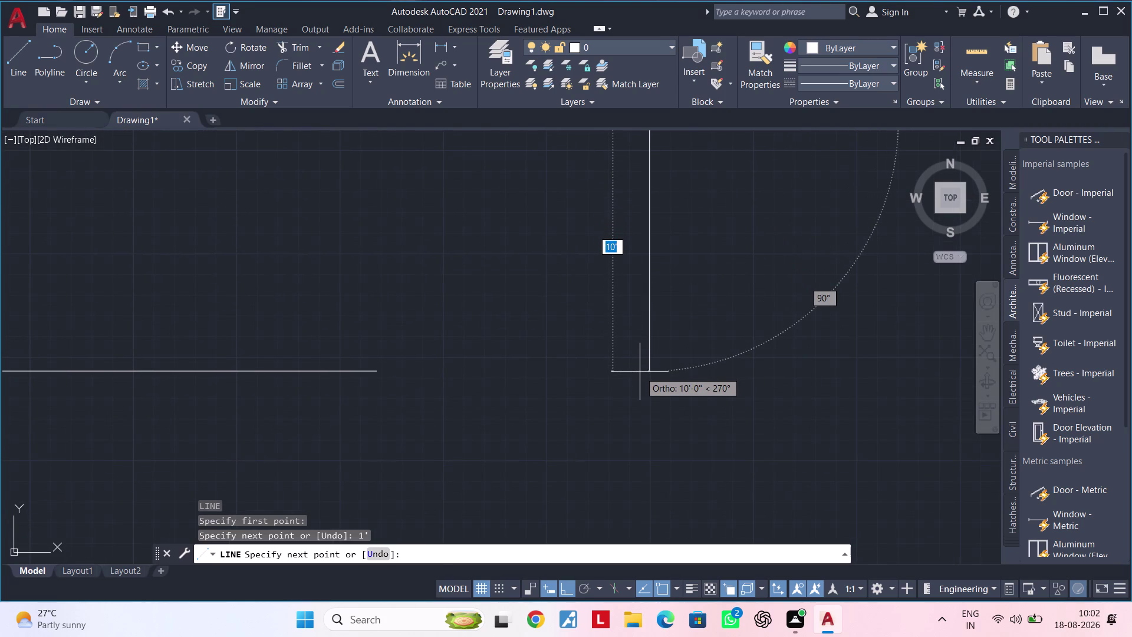
click(639, 430)
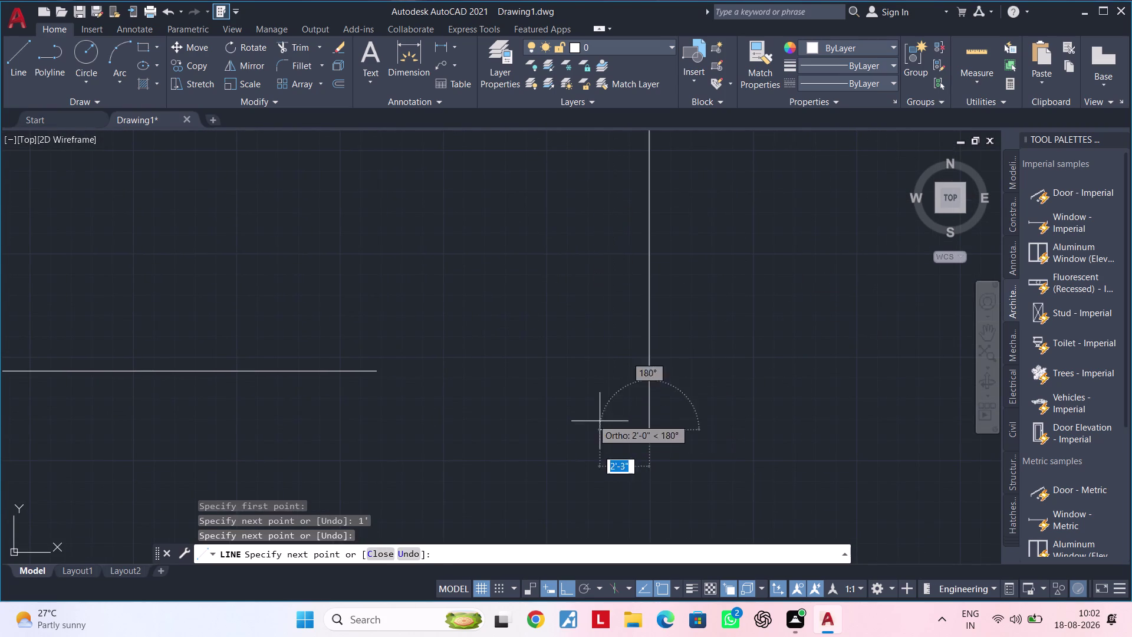
middle_drag(557, 399, 658, 389)
key(Escape)
key(Escape)
key(Escape)
key(Escape)
Draw a 1' line from the bottom boundary's end to the right boundary; cancel trim.
key(l)
key(space)
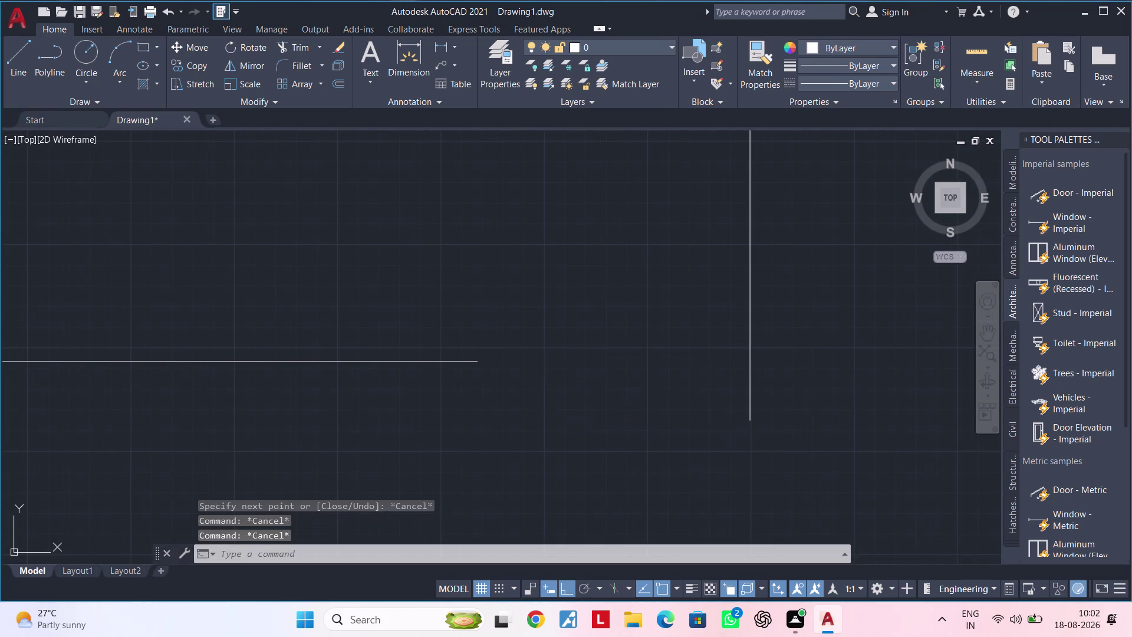
click(475, 365)
text(1)
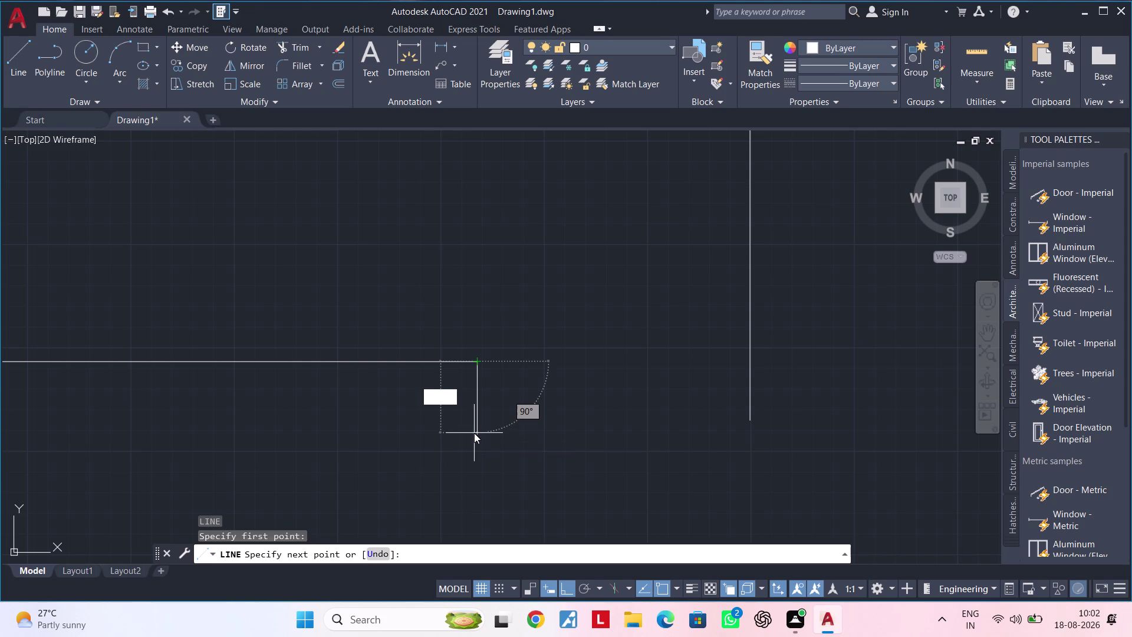
text(')
key(Return)
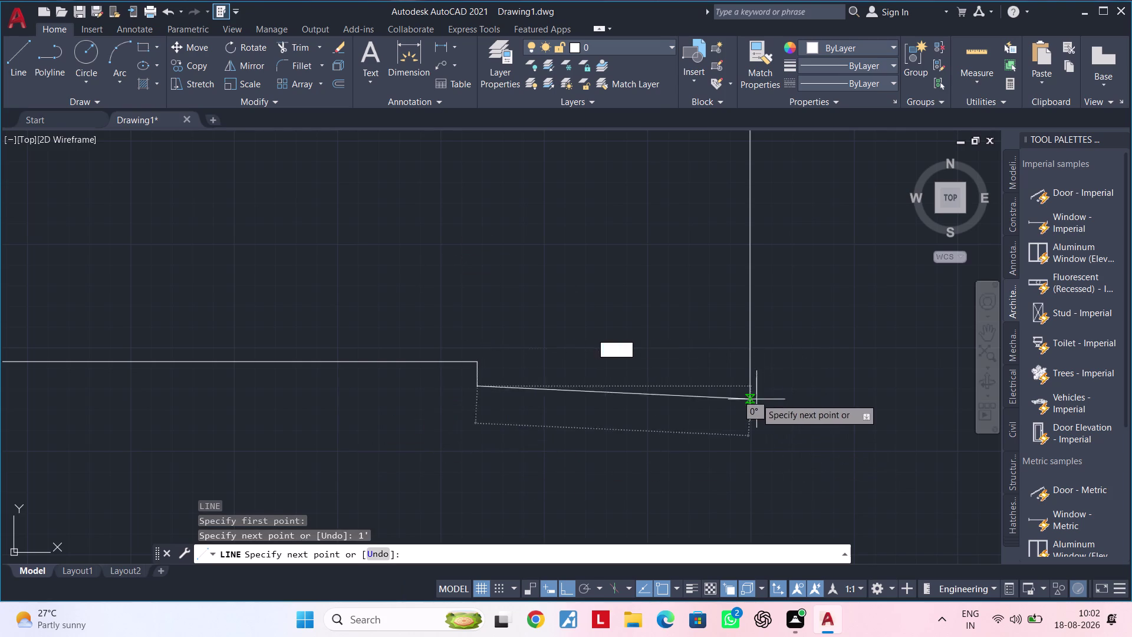
click(753, 389)
key(Escape)
key(Escape)
key(t)
key(r)
key(space)
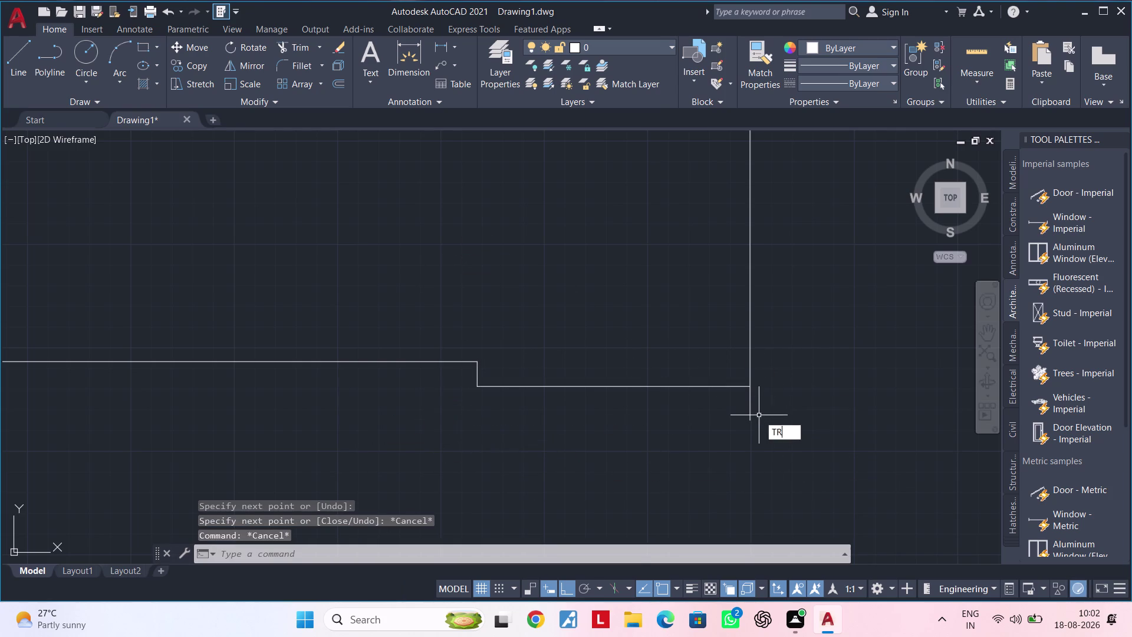
click(752, 403)
key(Escape)
key(Escape)
Pan to review the finished stepped lower boundary.
scroll(down, 3)
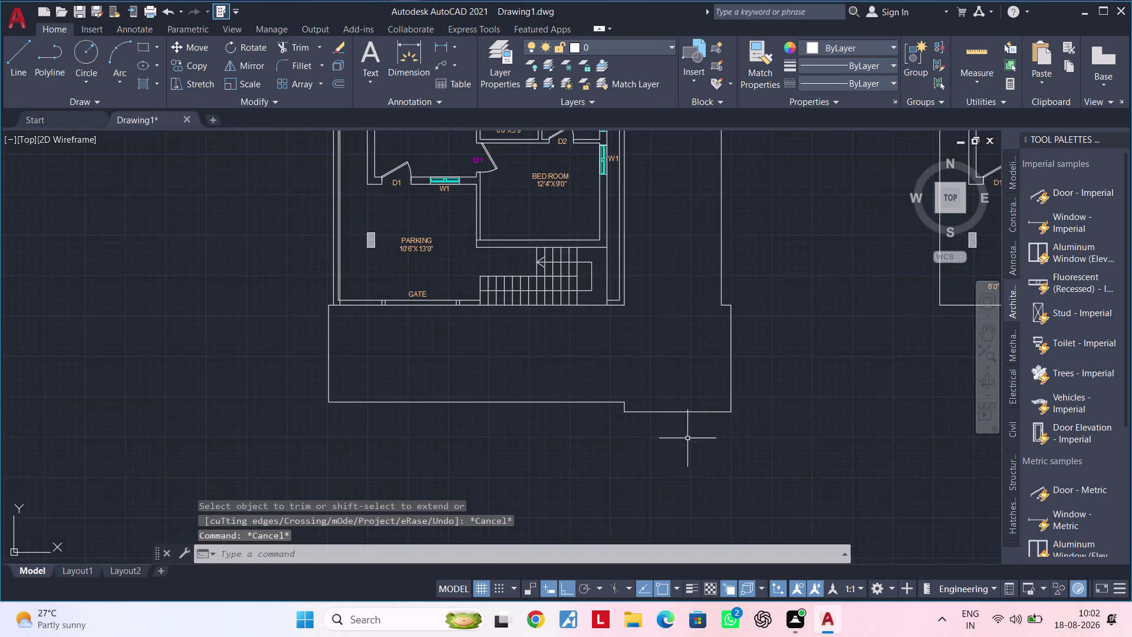
middle_drag(687, 438, 809, 422)
middle_drag(764, 423, 827, 407)
key(Escape)
middle_drag(743, 412, 795, 409)
key(Escape)
key(Escape)
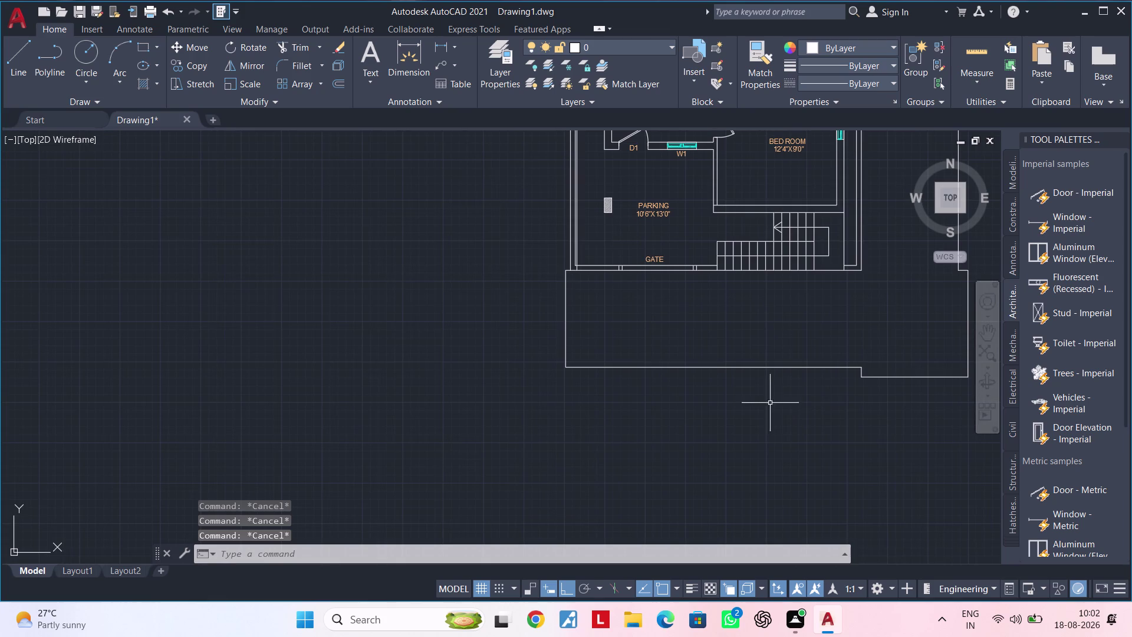
key(Escape)
key(Escape)
key(Escape)
key(Escape)
key(Escape)
key(Escape)
key(b)
key(r)
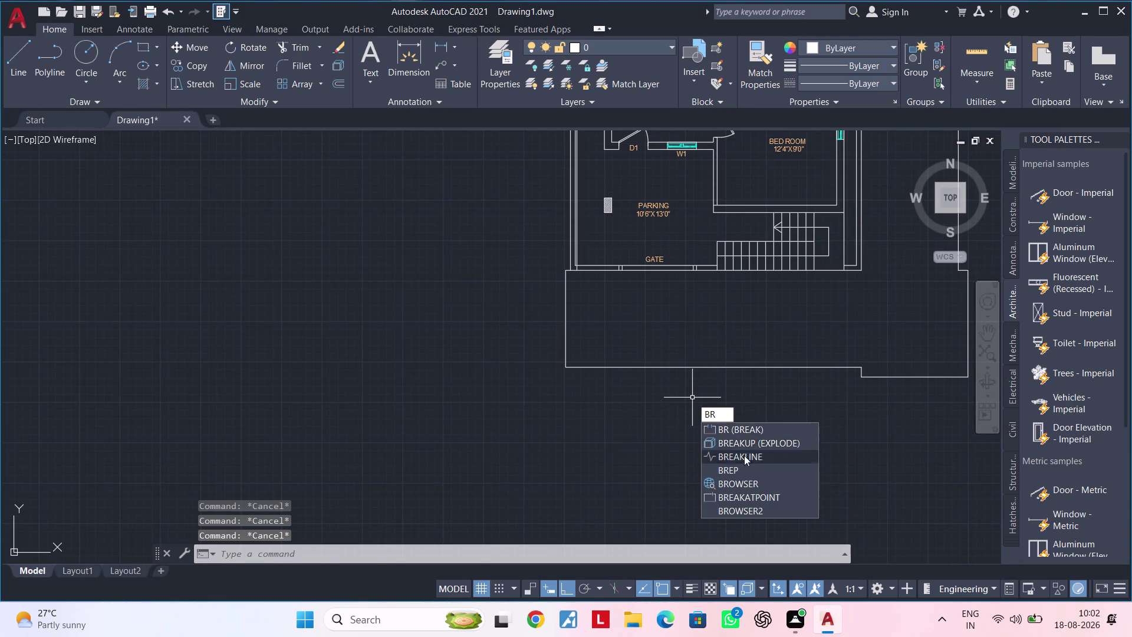
Draw a break-line symbol along the left boundary edge below the gate.
click(744, 455)
scroll(up, 3)
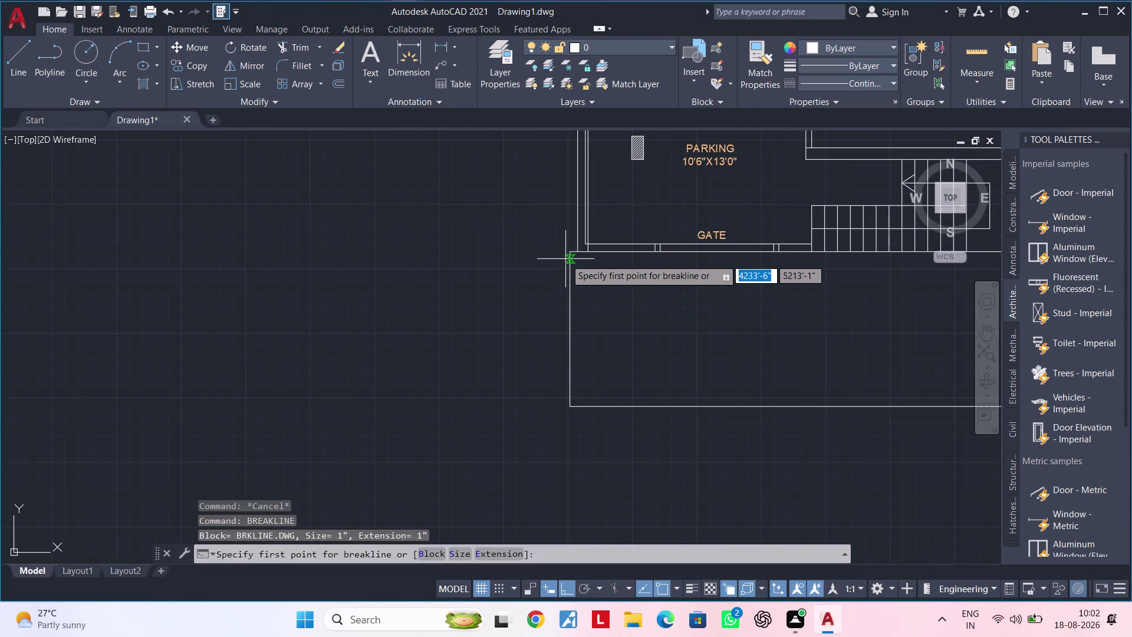
click(571, 252)
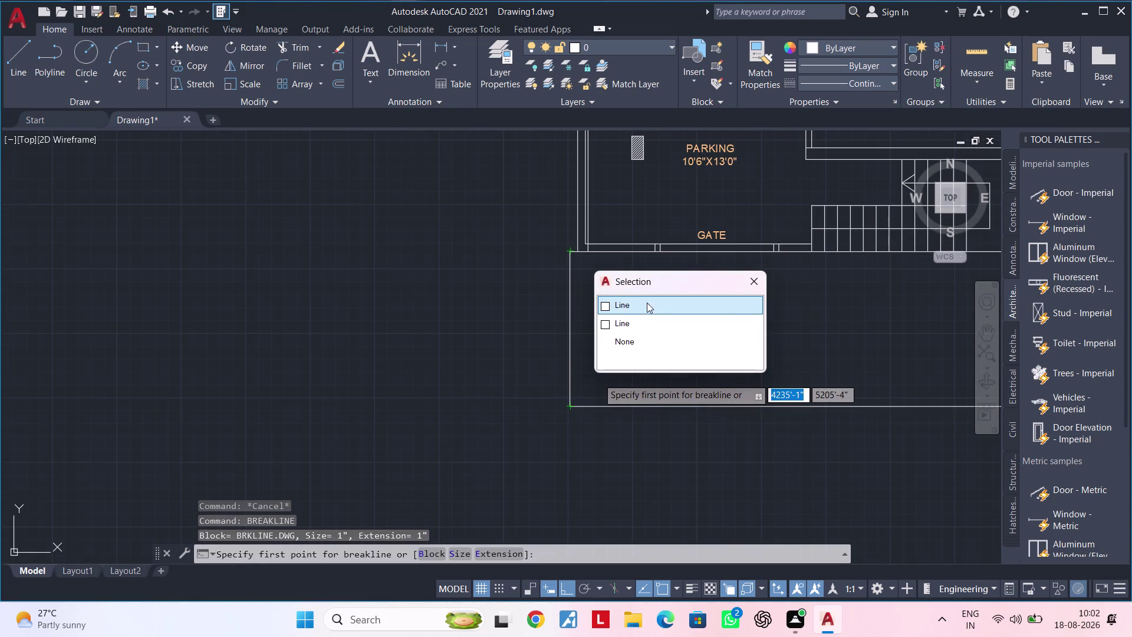
click(647, 304)
click(570, 406)
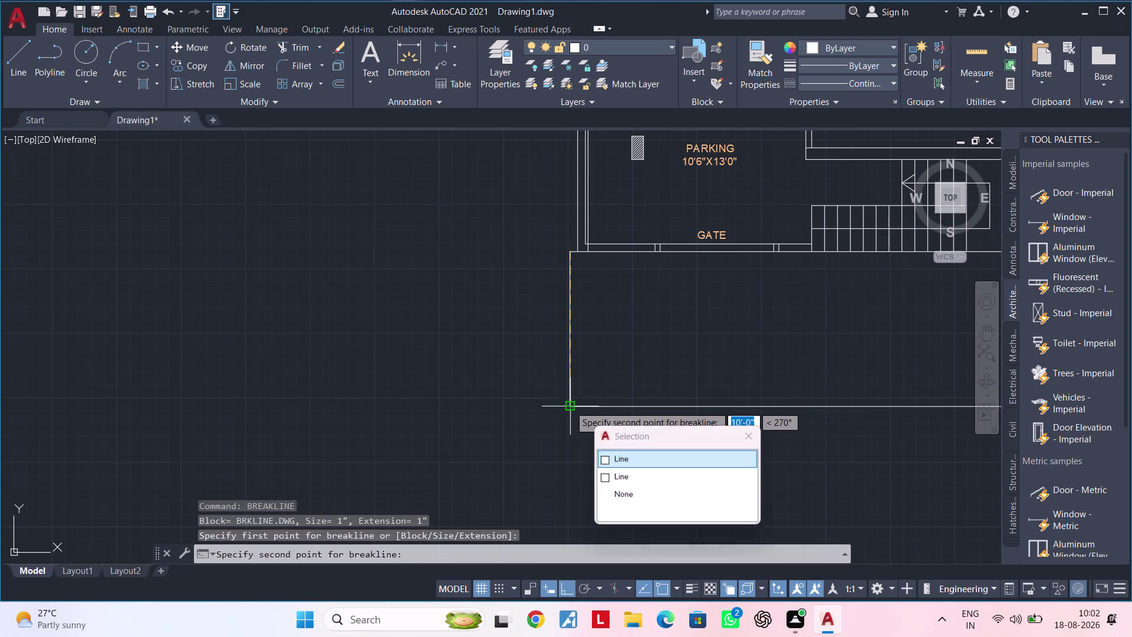
click(631, 461)
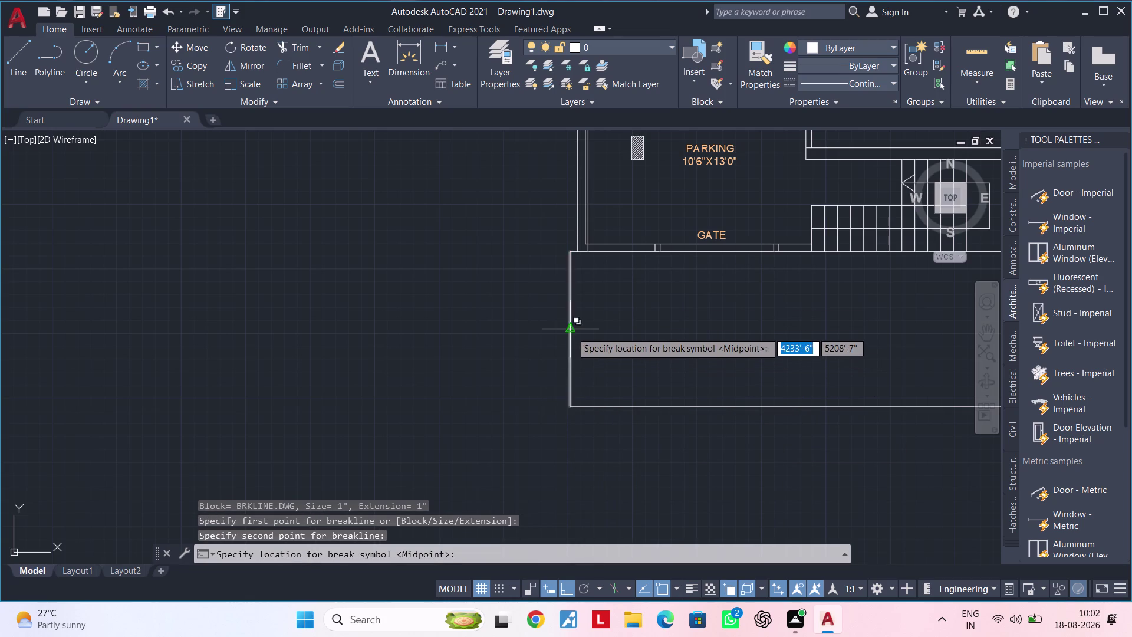
click(571, 332)
click(621, 386)
Select the overlapping break line from the selection popup and delete it.
scroll(up, 3)
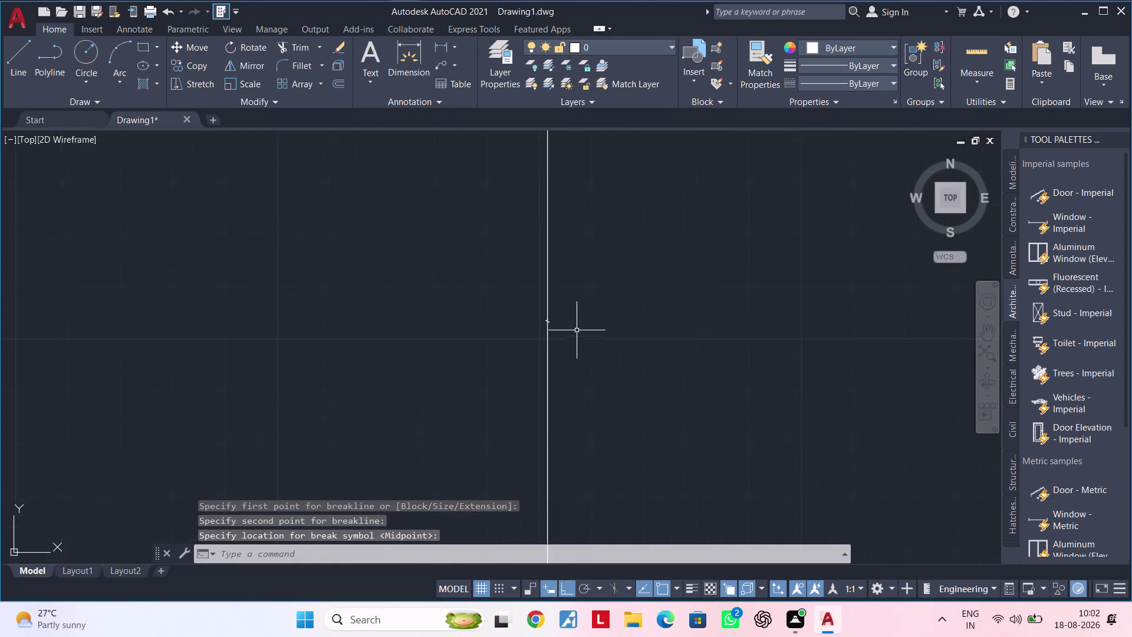
scroll(up, 3)
click(533, 336)
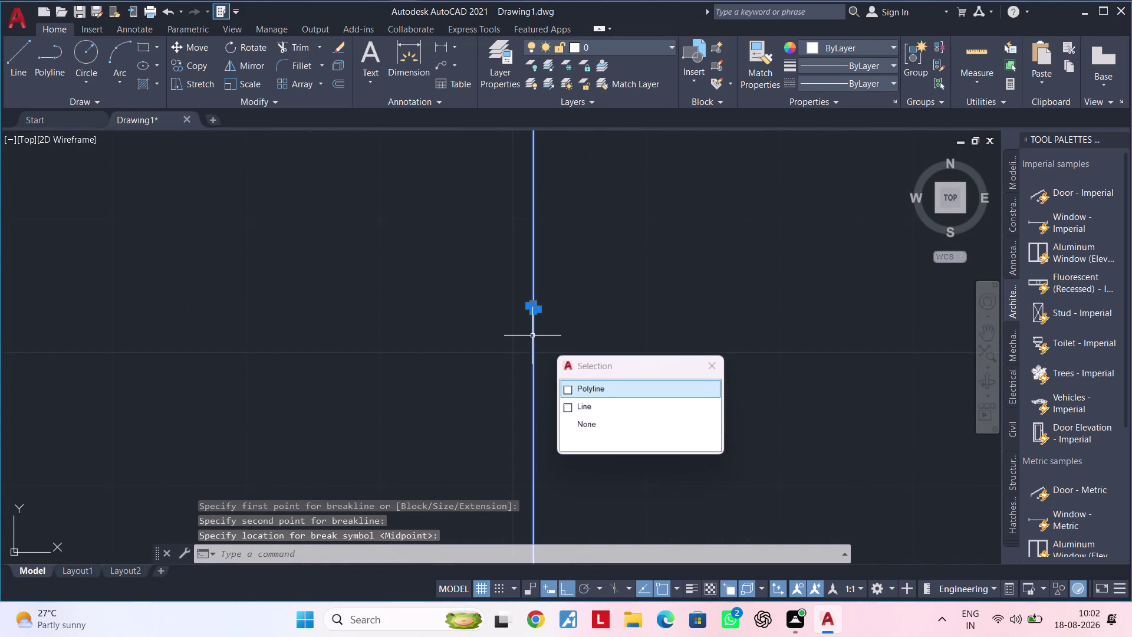
click(587, 395)
scroll(down, 3)
middle_drag(734, 369, 632, 369)
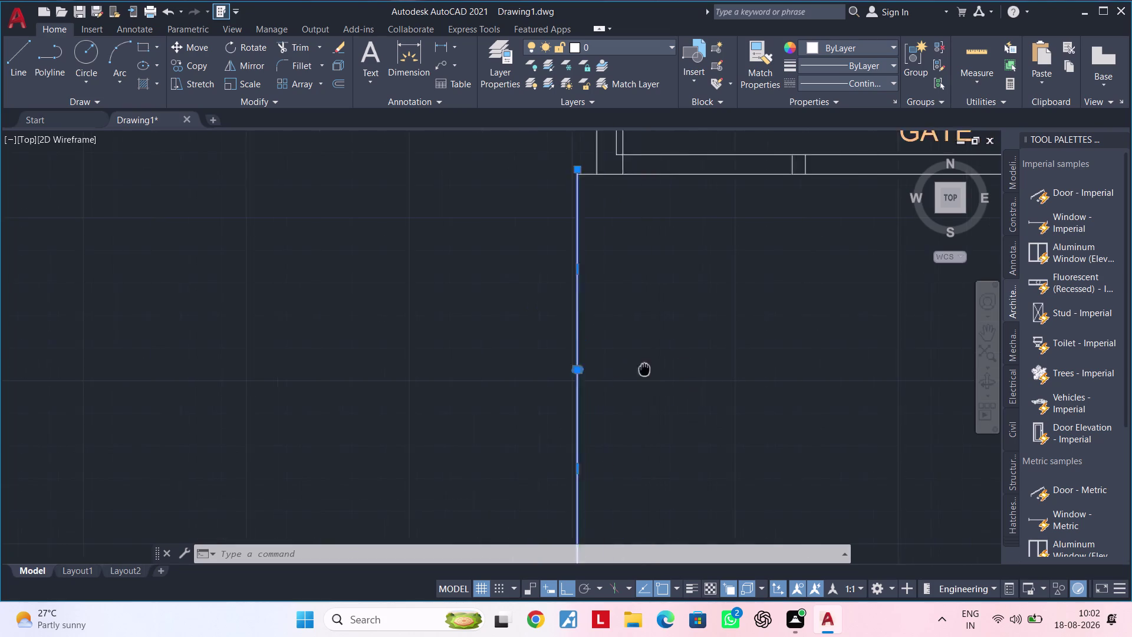
middle_drag(631, 369, 489, 377)
scroll(down, 3)
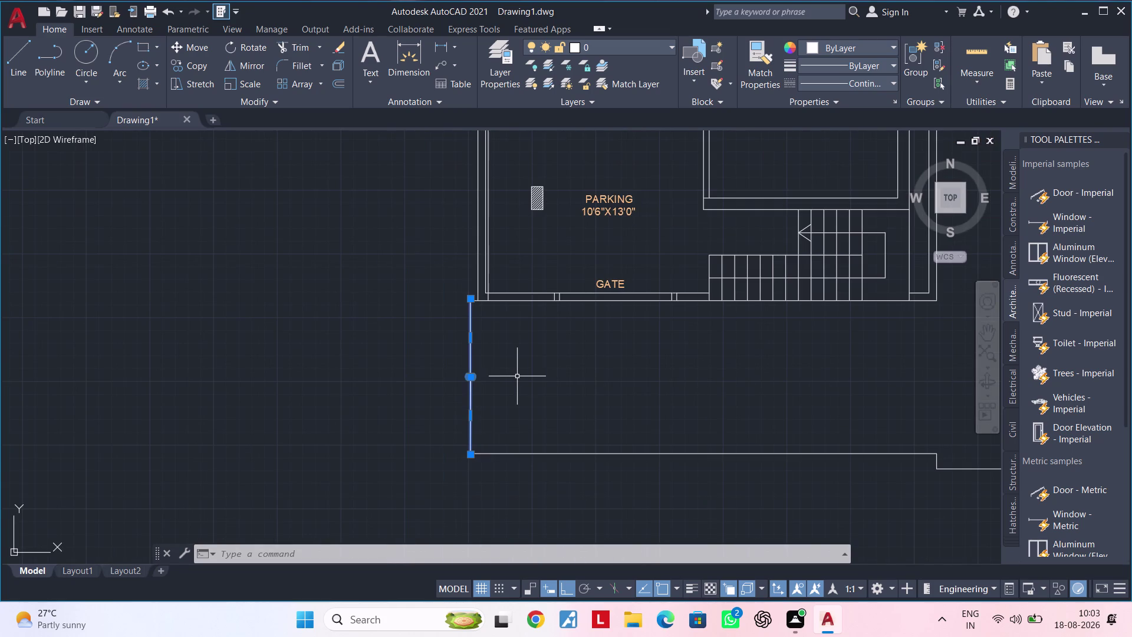
key(Delete)
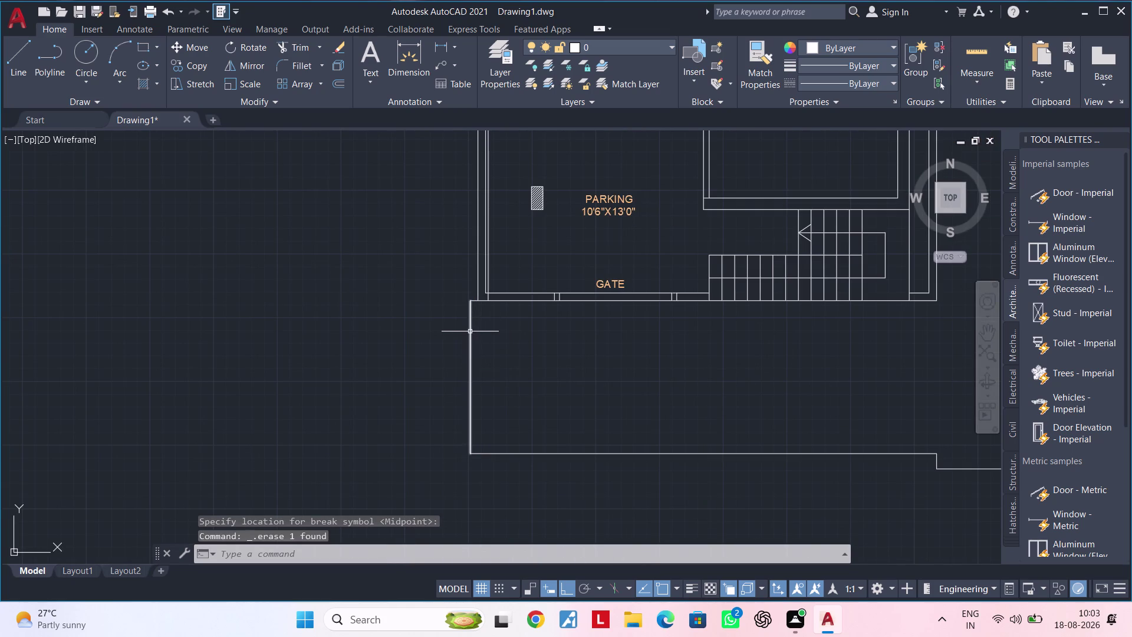
Attempt a break line on the left boundary, then cancel it.
click(470, 332)
scroll(up, 3)
key(Escape)
key(Escape)
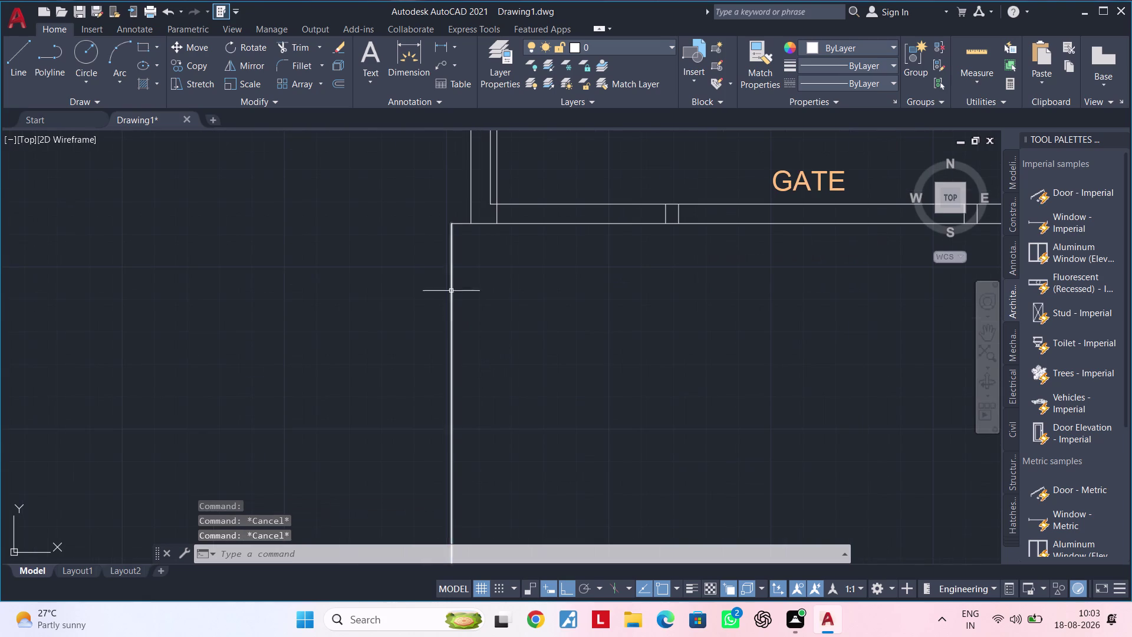
scroll(up, 3)
scroll(down, 3)
key(b)
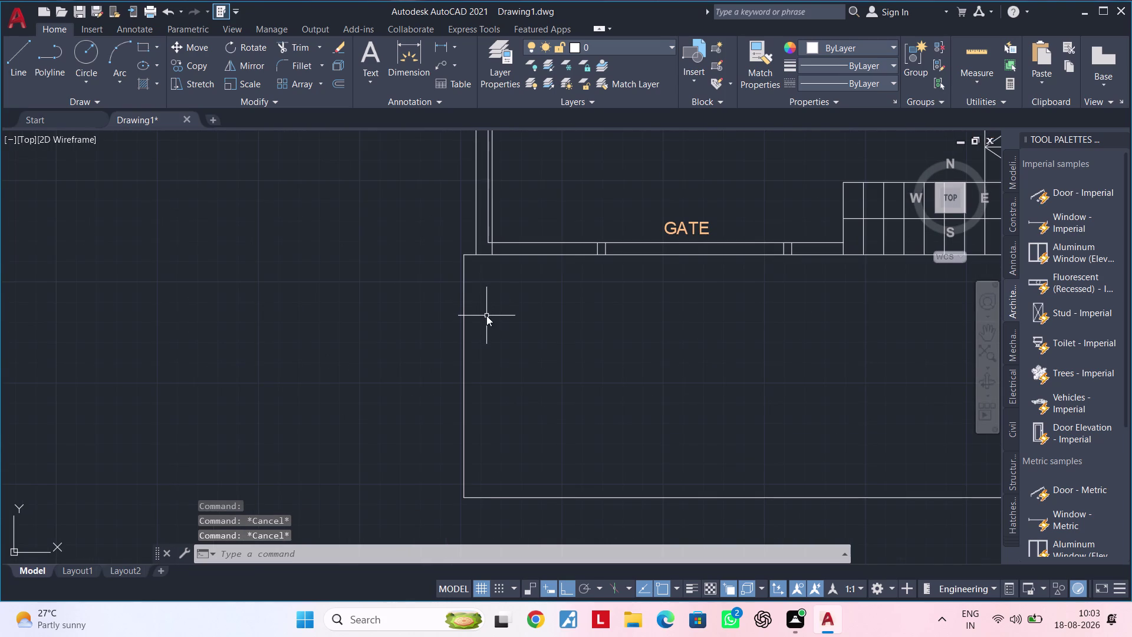
key(r)
click(550, 371)
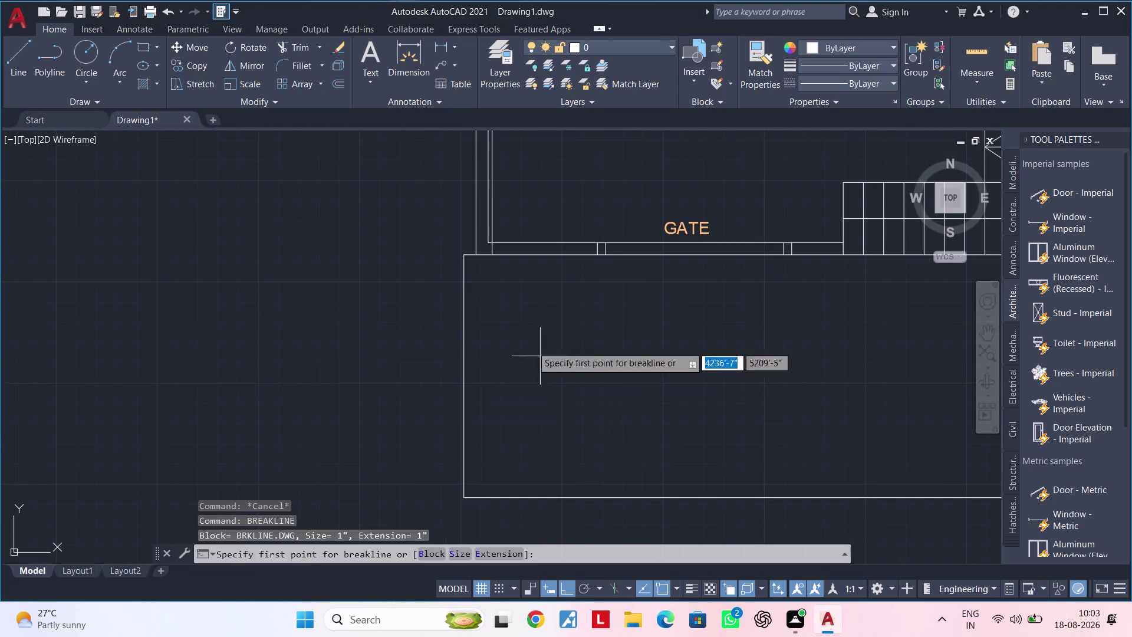
click(461, 254)
key(Escape)
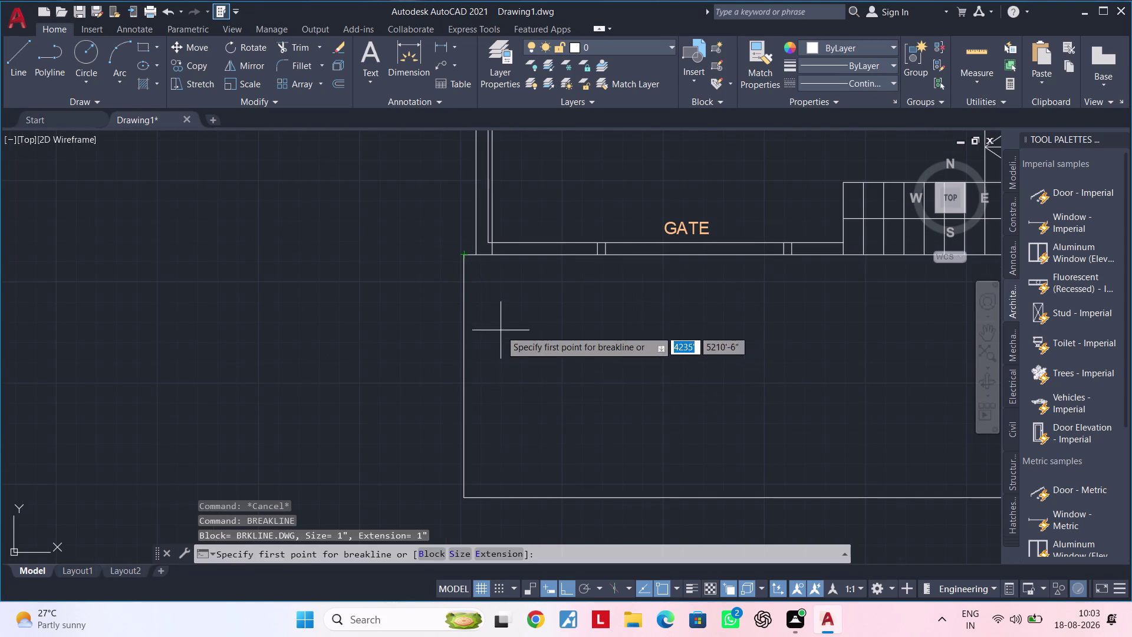
key(Escape)
key(Escape)
Delete the existing left boundary line.
click(466, 329)
key(Escape)
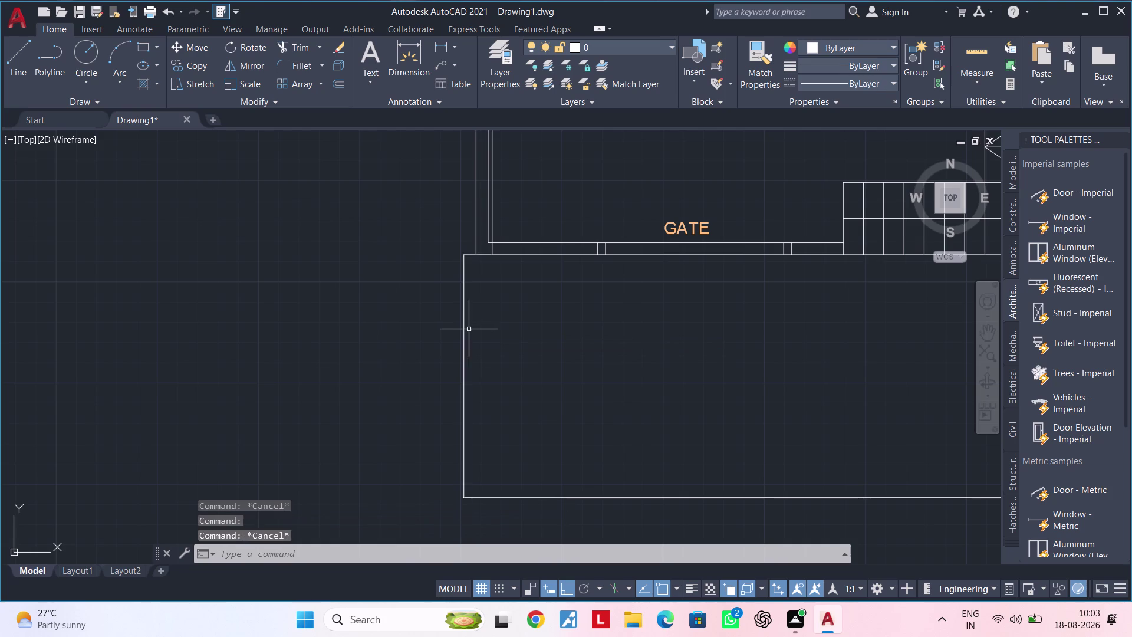
click(462, 329)
key(Delete)
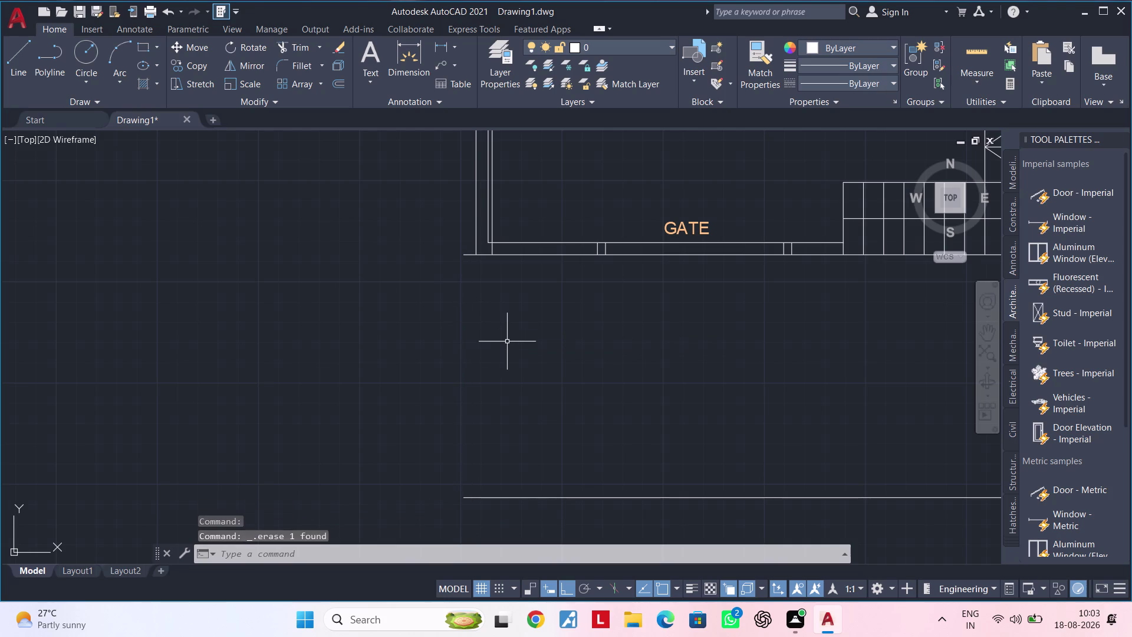
scroll(up, 3)
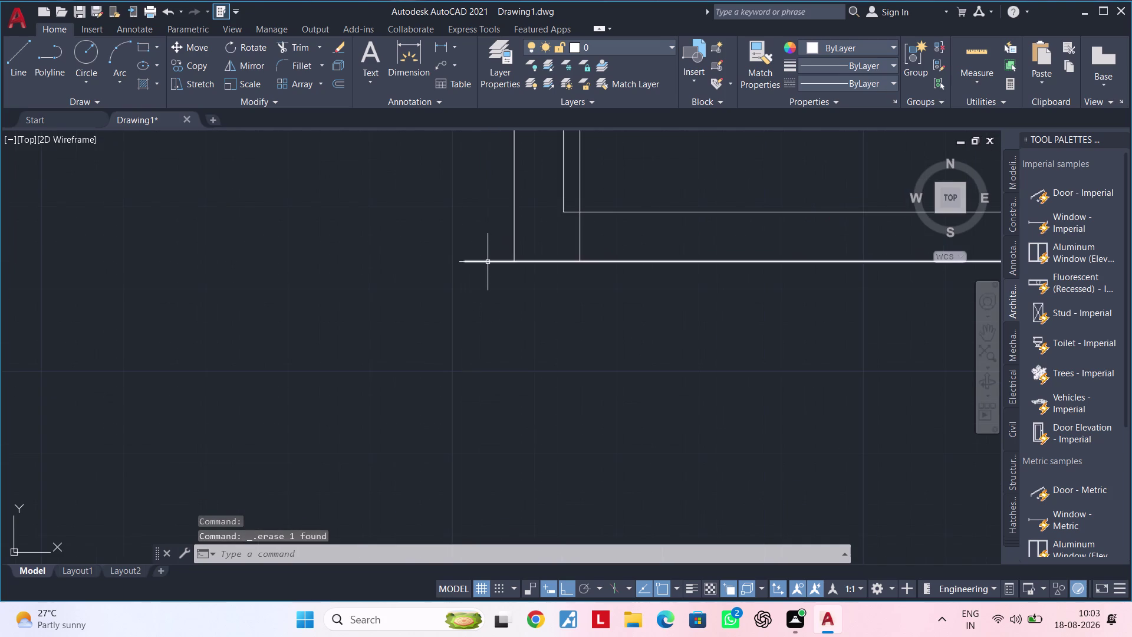
scroll(down, 3)
middle_drag(503, 354, 458, 323)
scroll(down, 3)
middle_drag(485, 345, 498, 312)
key(Escape)
key(Escape)
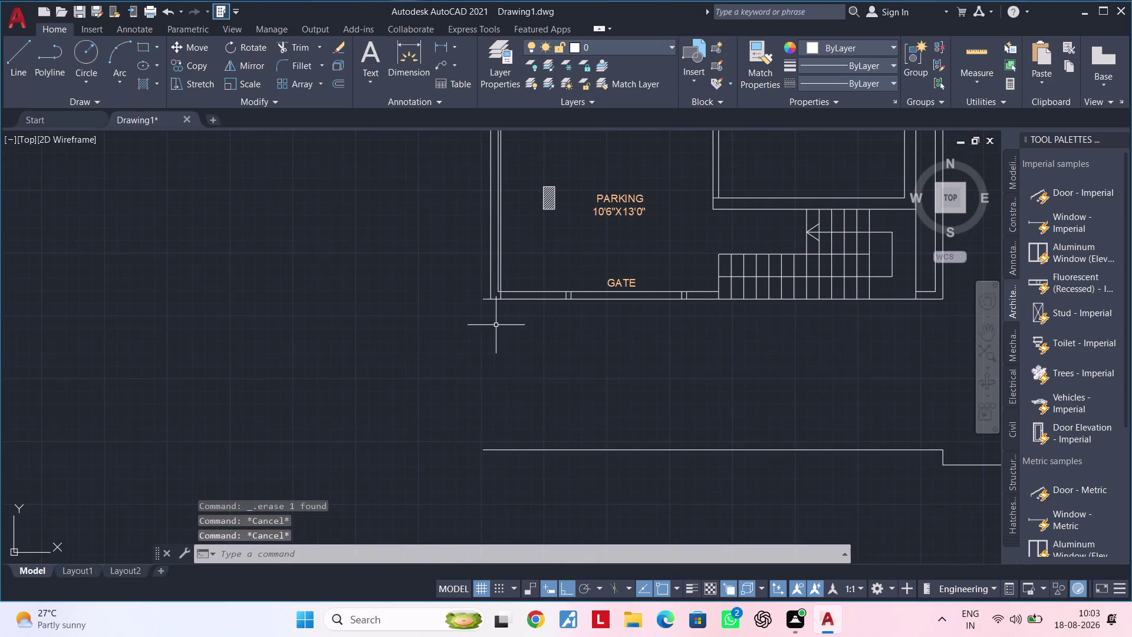
Redraw the left edge as a line from the bottom corner to the top corner.
key(l)
key(space)
scroll(up, 3)
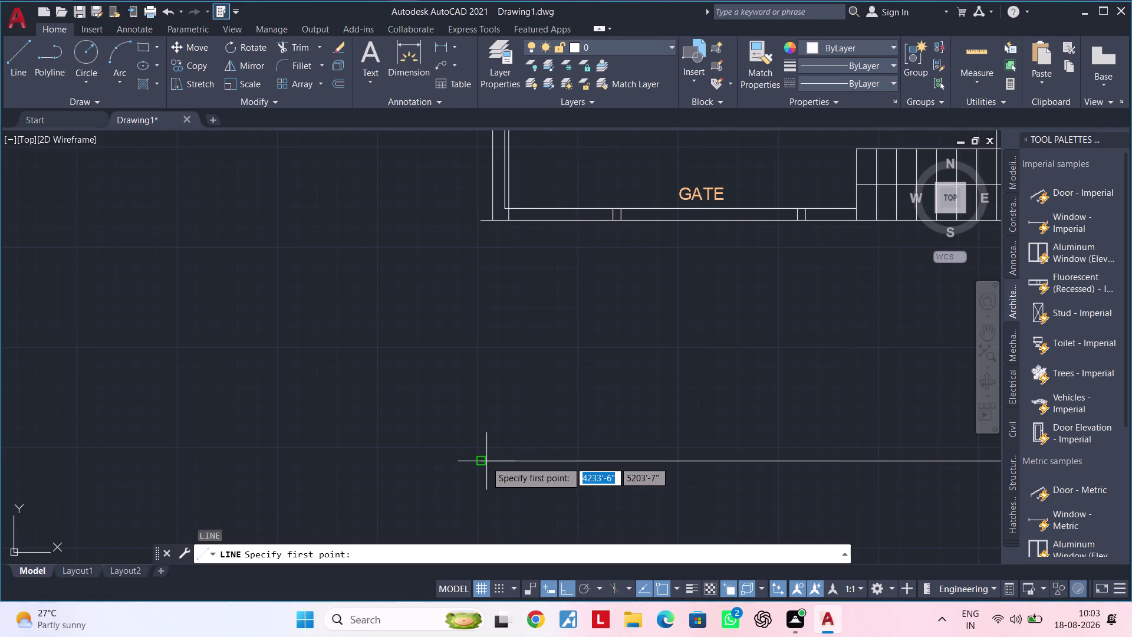
click(481, 462)
click(477, 220)
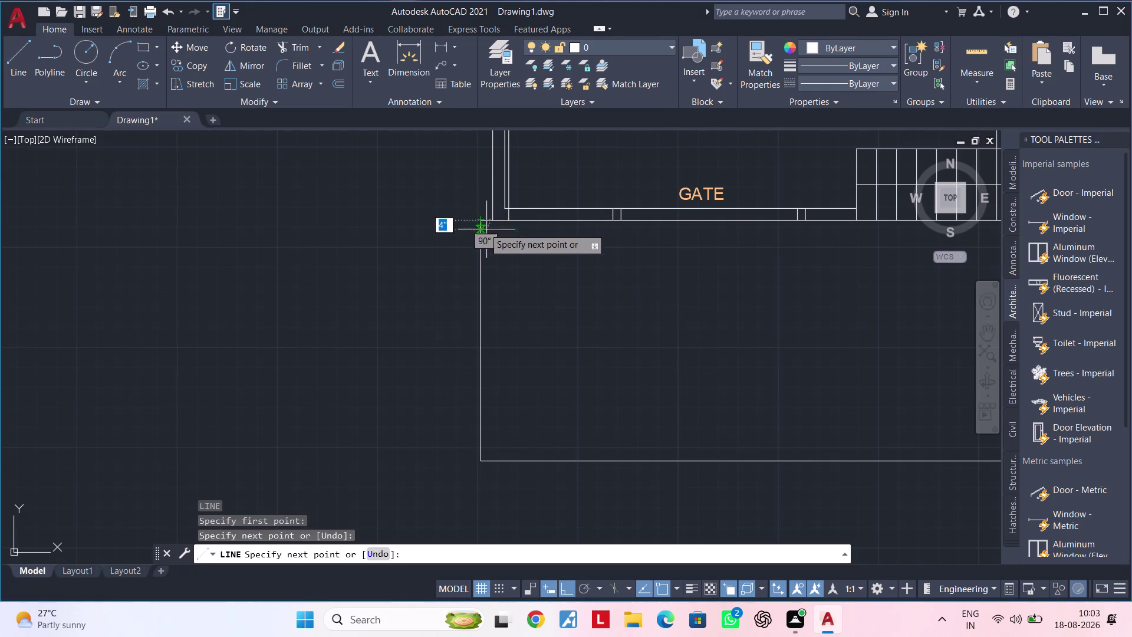
key(Escape)
key(Escape)
key(Escape)
Run BREAKLINE from the top corner to the bottom corner, placing the zigzag on the left edge.
key(b)
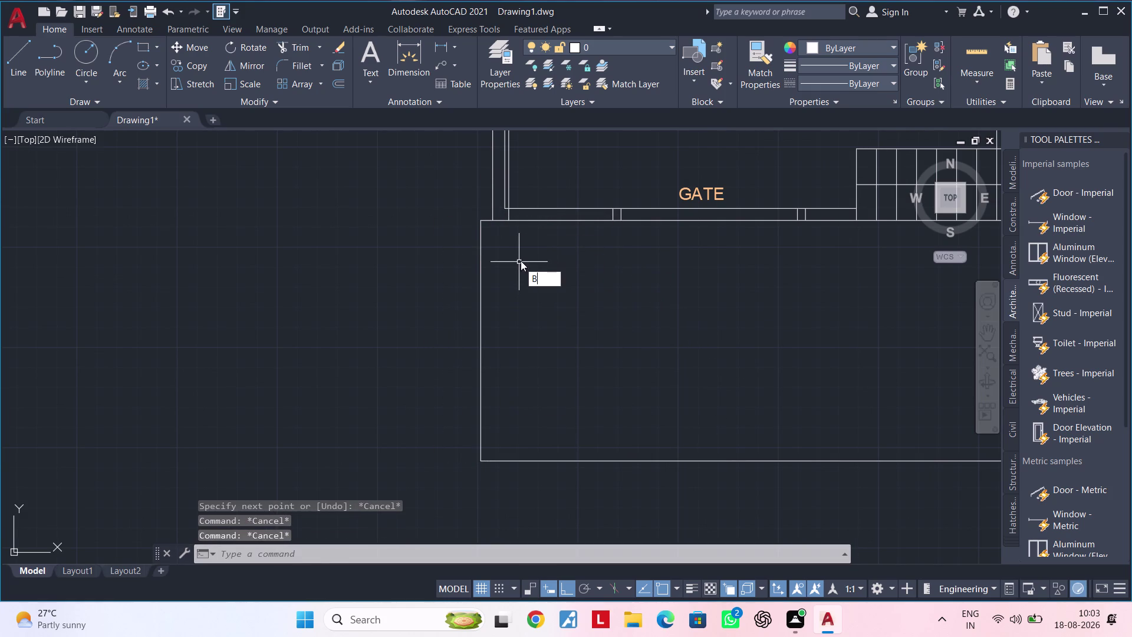
key(r)
click(576, 320)
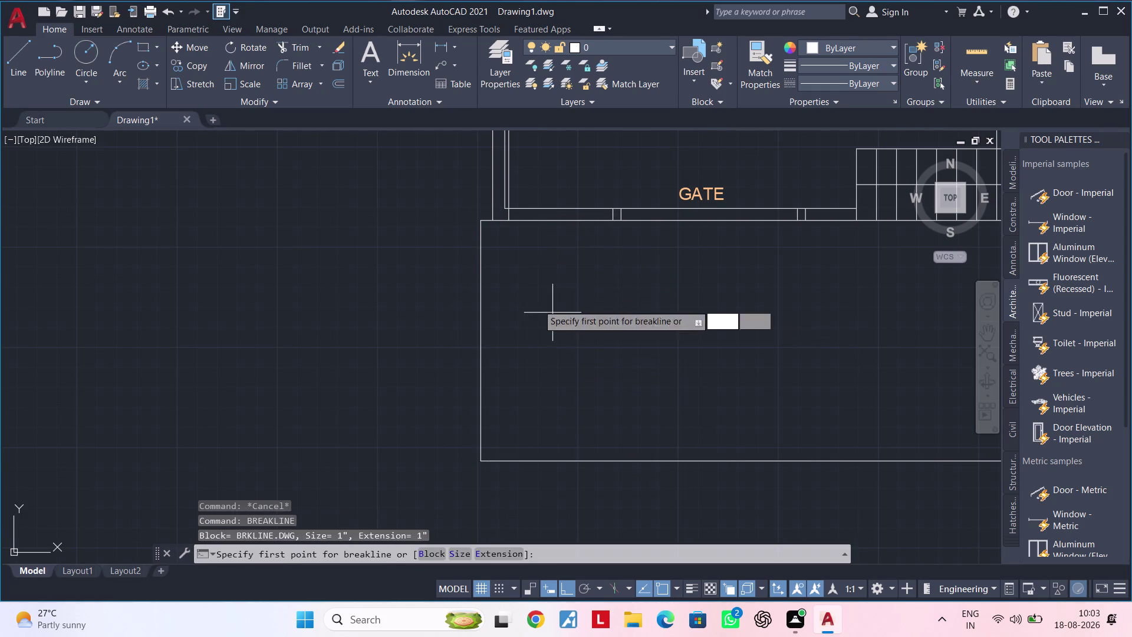
click(479, 222)
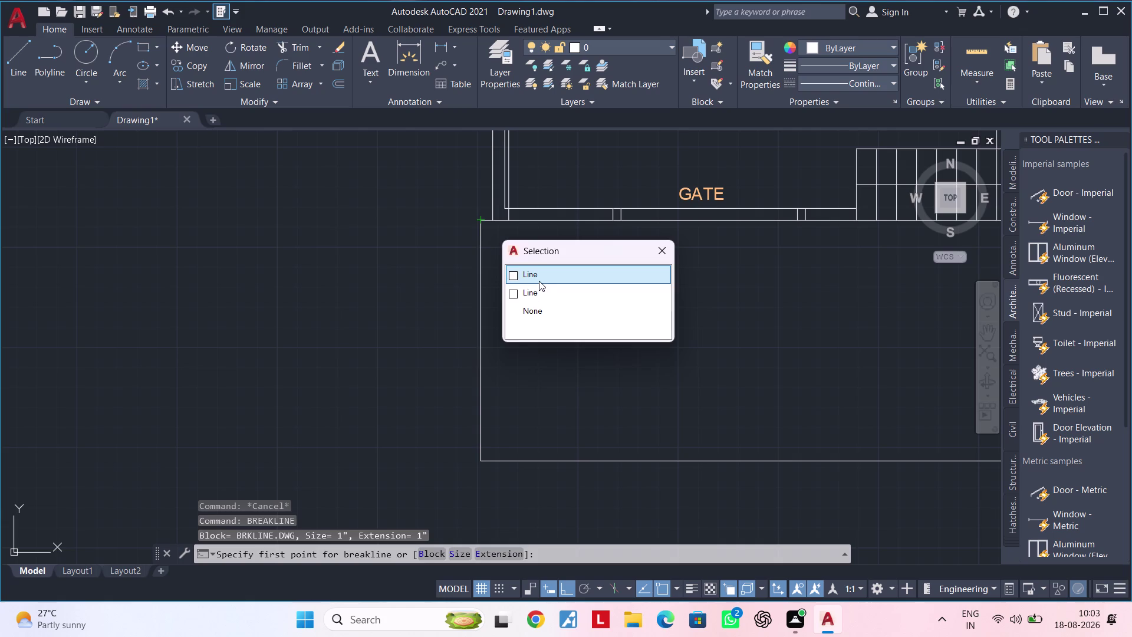
click(539, 280)
click(480, 458)
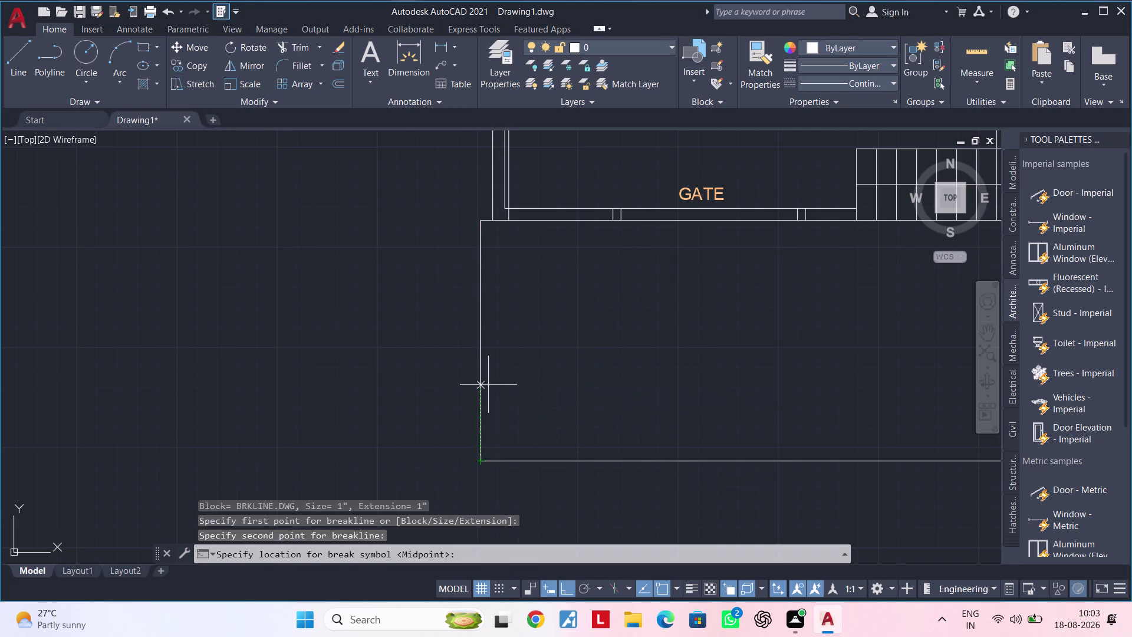
click(481, 340)
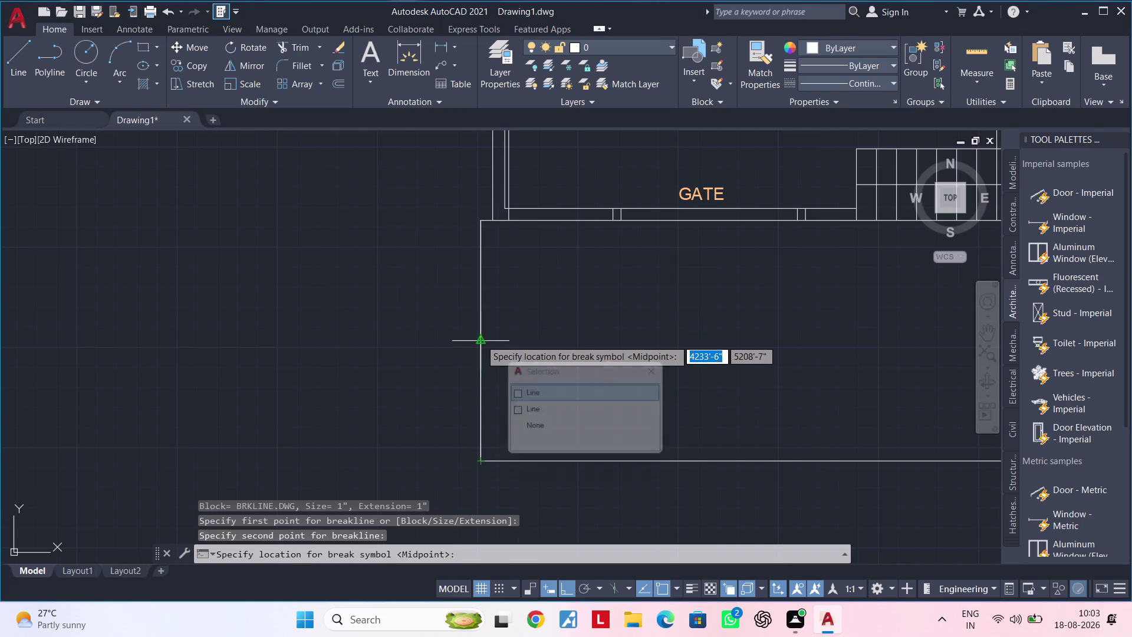
click(529, 391)
scroll(up, 3)
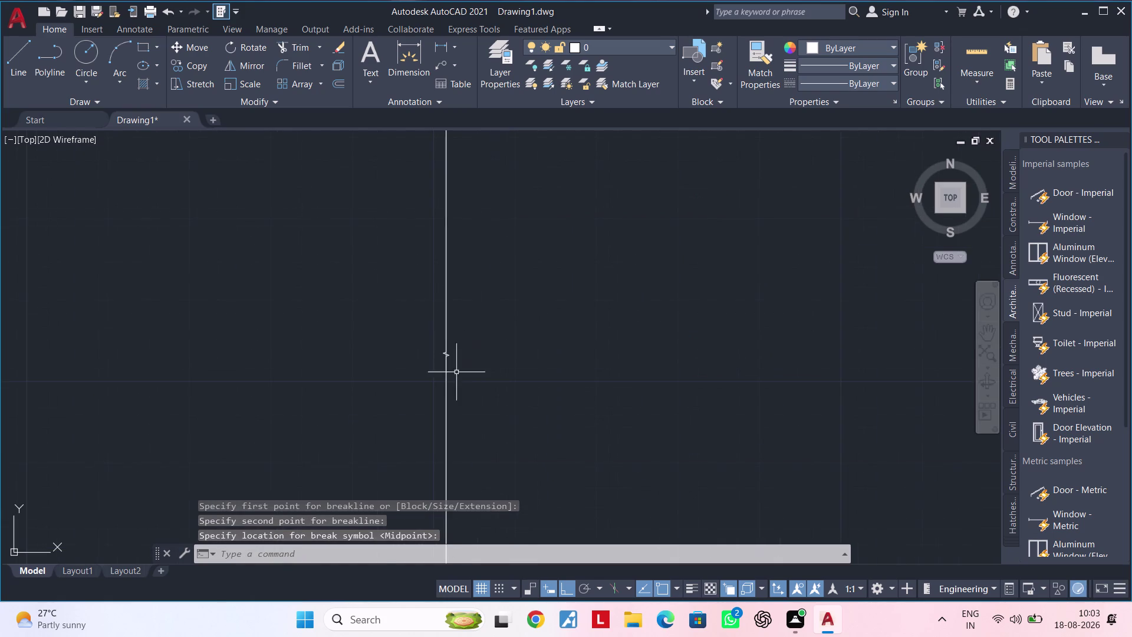
key(Escape)
Delete the leftover plain line lying under the break symbol.
scroll(up, 3)
middle_drag(455, 361, 559, 312)
scroll(up, 3)
scroll(up, 3)
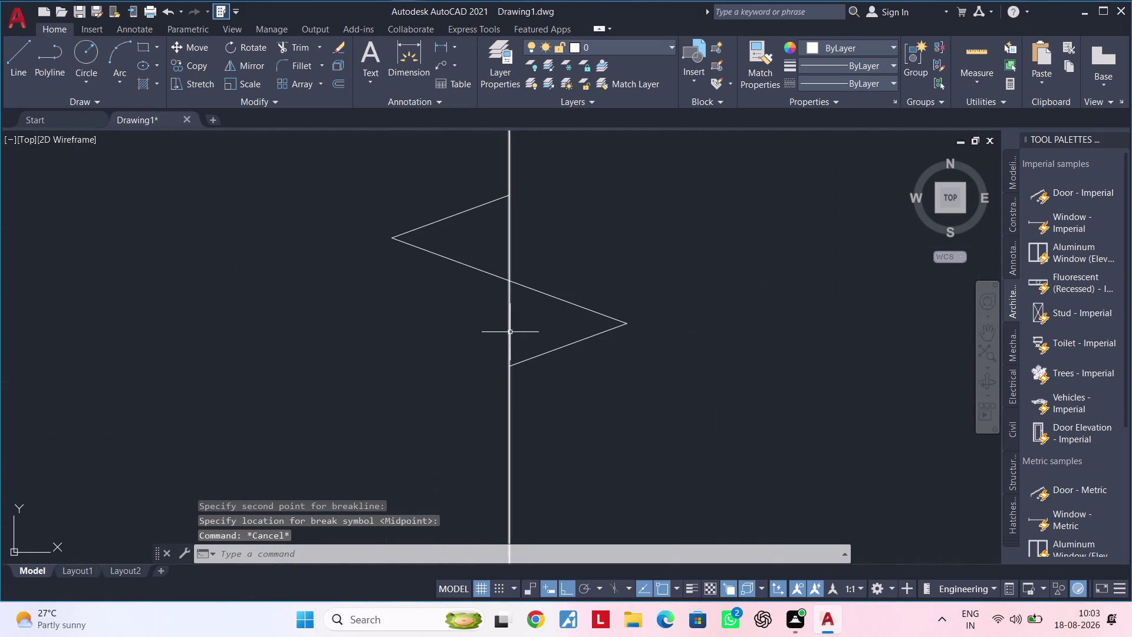
click(509, 329)
scroll(down, 3)
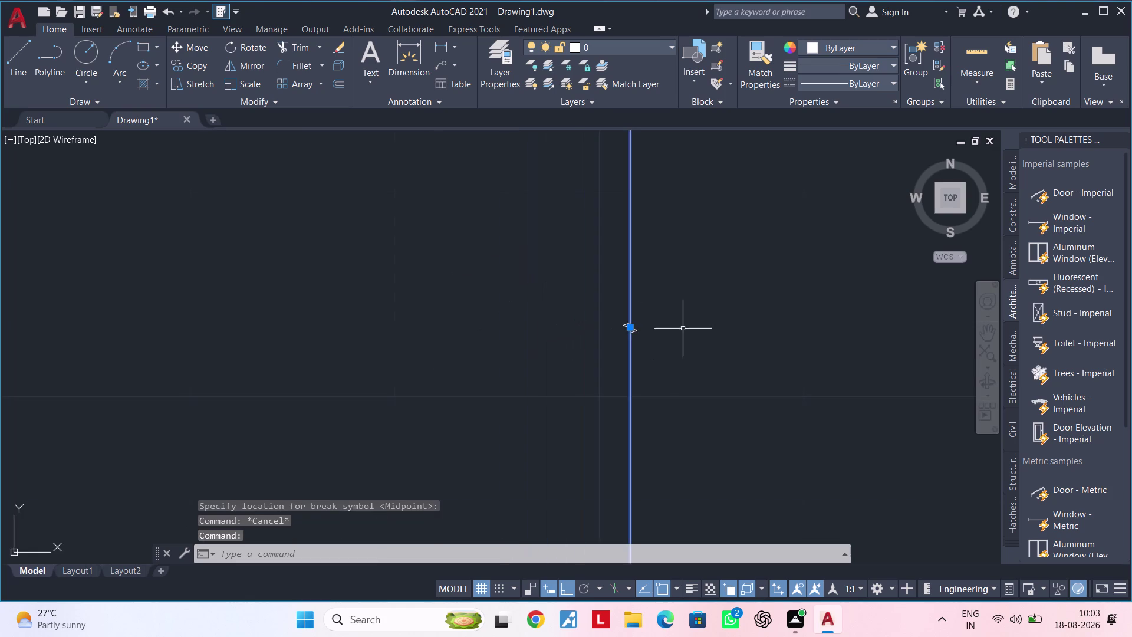
middle_drag(694, 327, 421, 339)
key(Delete)
scroll(down, 3)
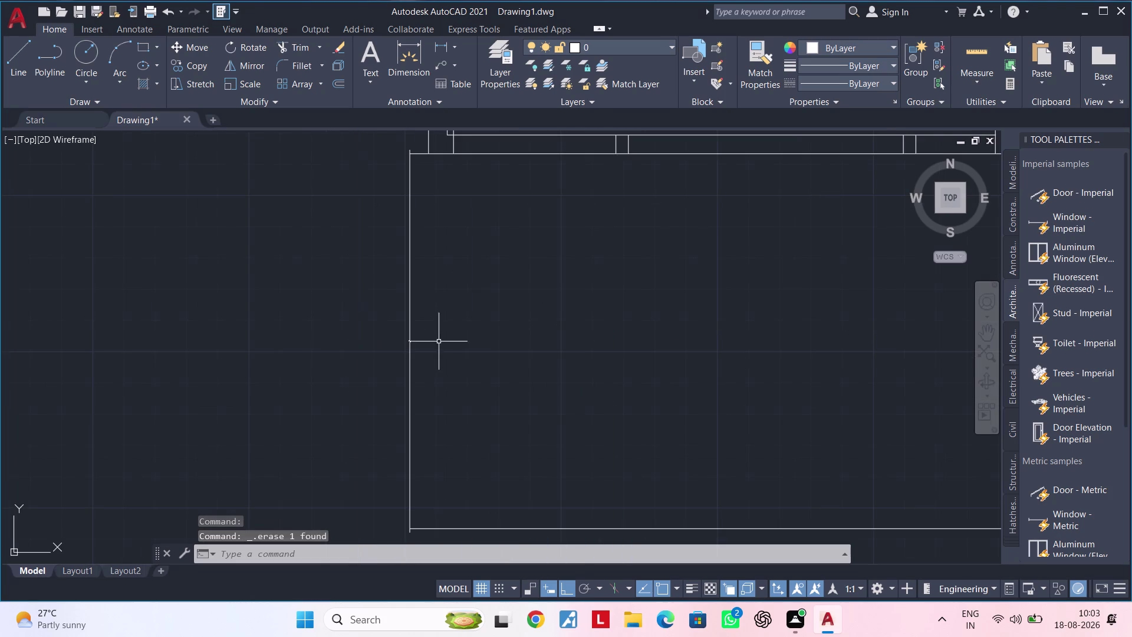
middle_drag(437, 327, 467, 317)
middle_drag(471, 257, 488, 409)
scroll(up, 3)
middle_drag(461, 331, 495, 278)
key(Escape)
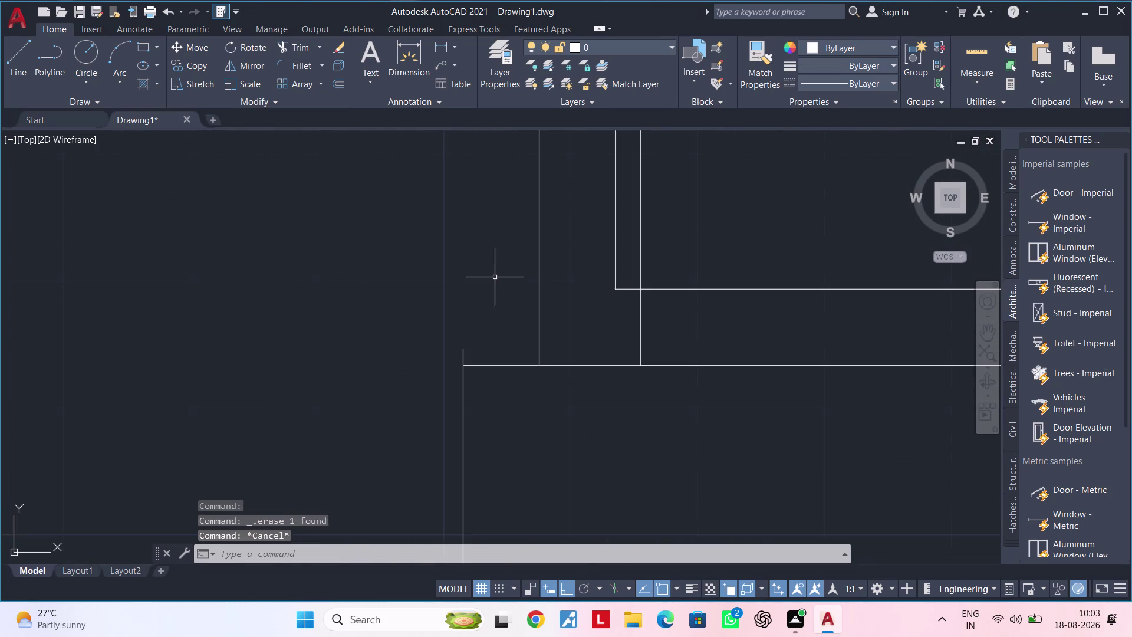
key(Escape)
Try TRIM on the left edge, cancel it, and centre the break symbol in view.
text(TR)
key(space)
click(462, 353)
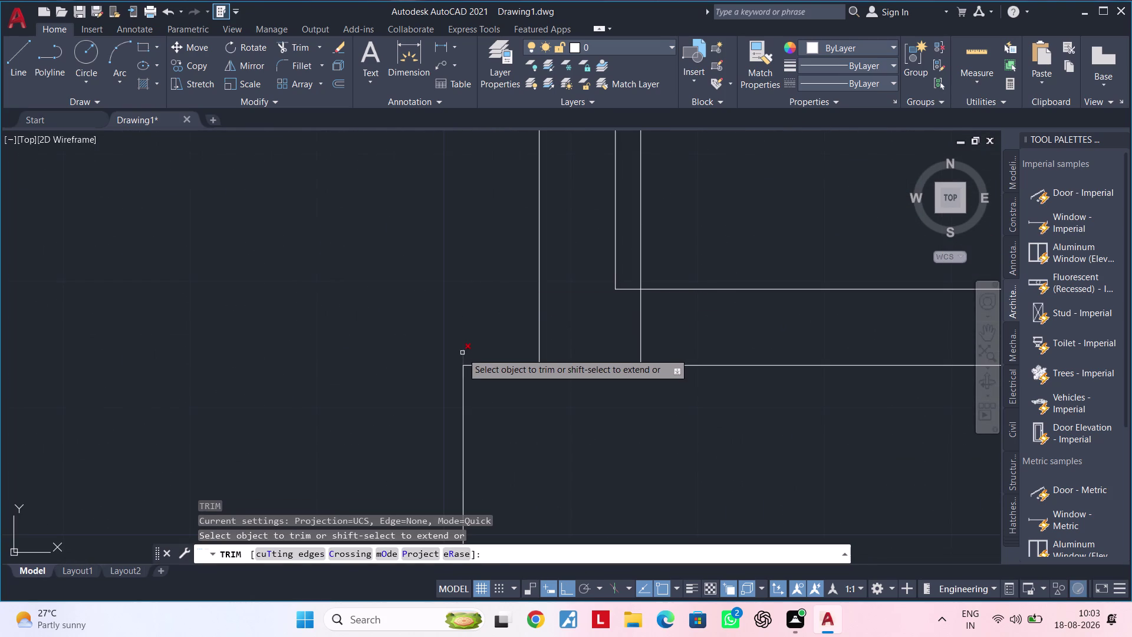
scroll(down, 3)
middle_drag(541, 400, 537, 294)
key(Escape)
key(Escape)
middle_drag(527, 343, 537, 245)
middle_drag(557, 336, 582, 225)
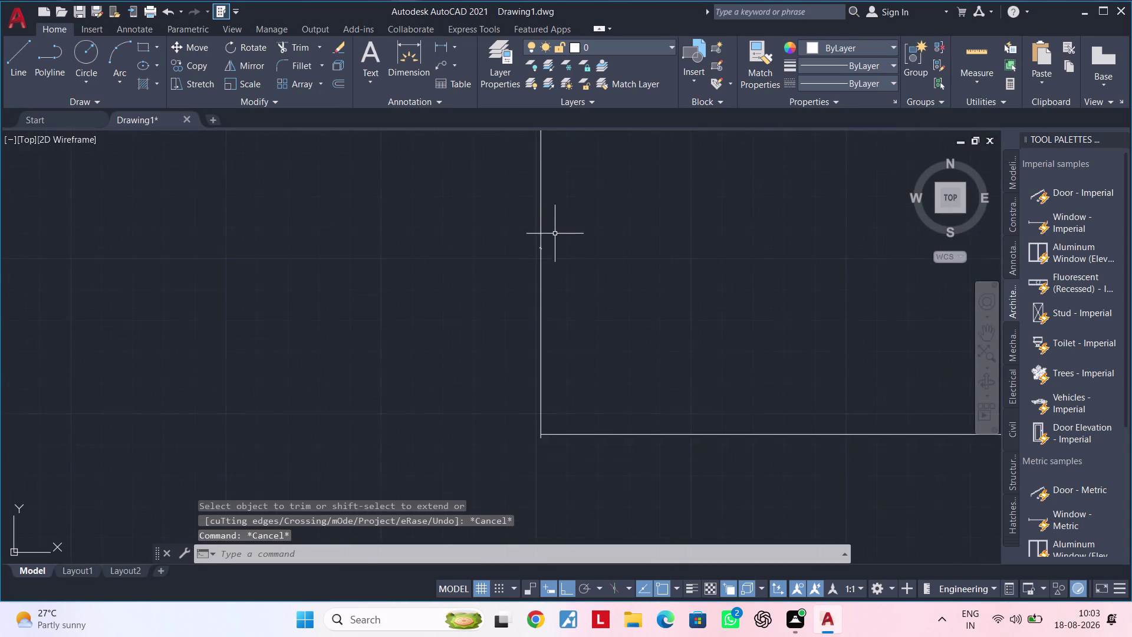
scroll(up, 3)
middle_drag(502, 280, 525, 252)
scroll(up, 3)
middle_drag(539, 244, 522, 297)
scroll(up, 3)
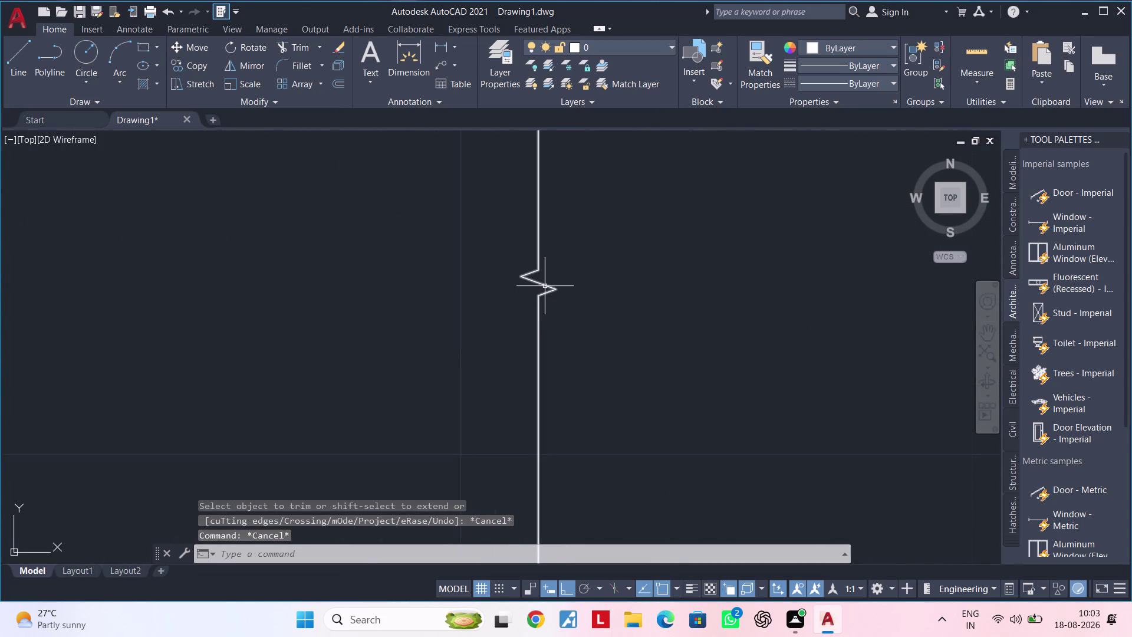
Stretch the first zigzag's corner grips outward to widen the break symbol.
click(545, 286)
click(541, 296)
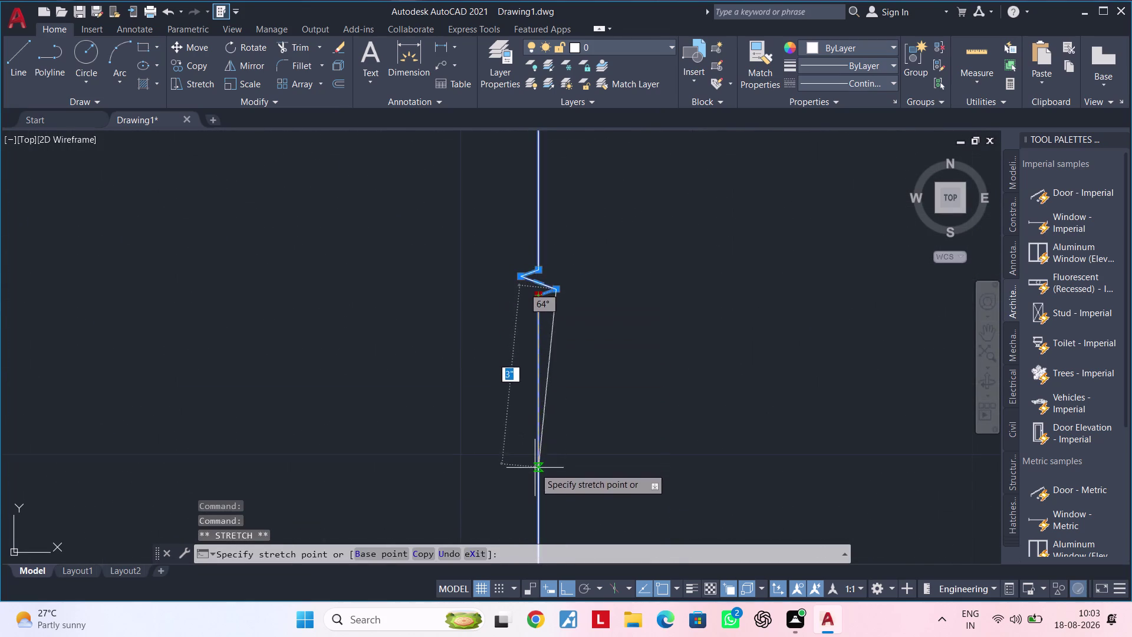
click(535, 470)
click(519, 273)
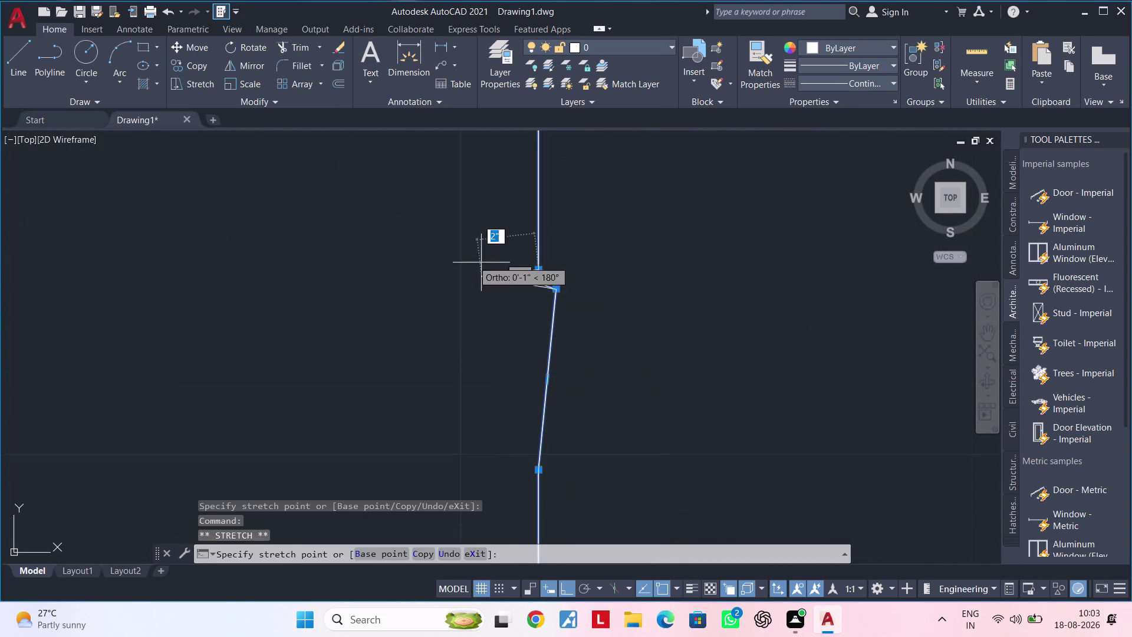
click(346, 236)
click(559, 286)
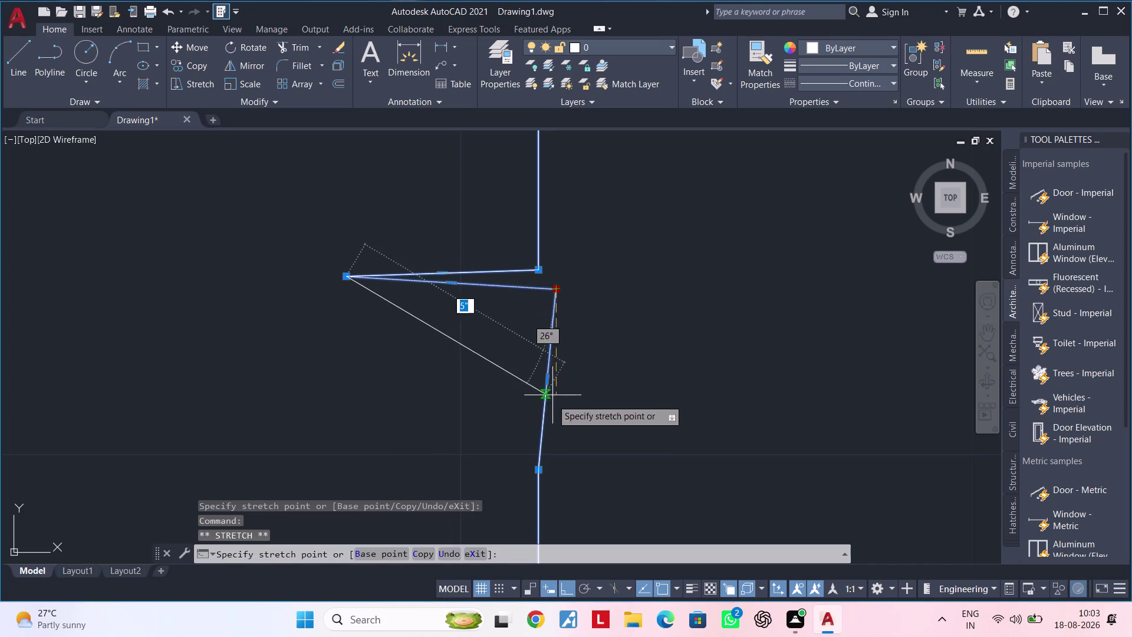
click(557, 420)
click(538, 271)
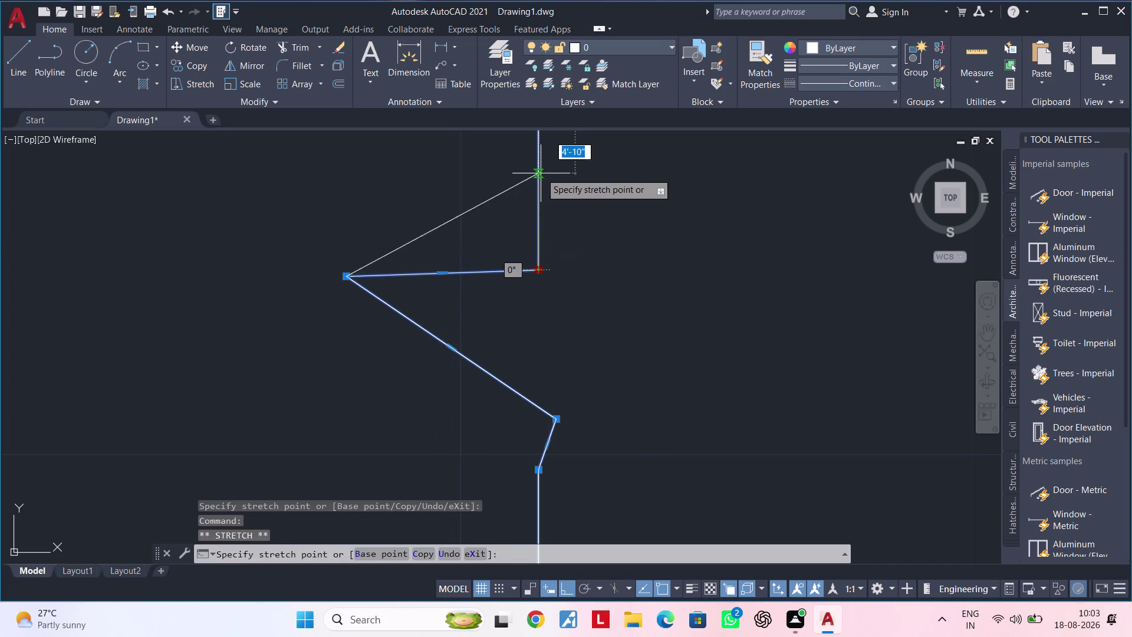
click(539, 155)
drag(556, 417, 568, 418)
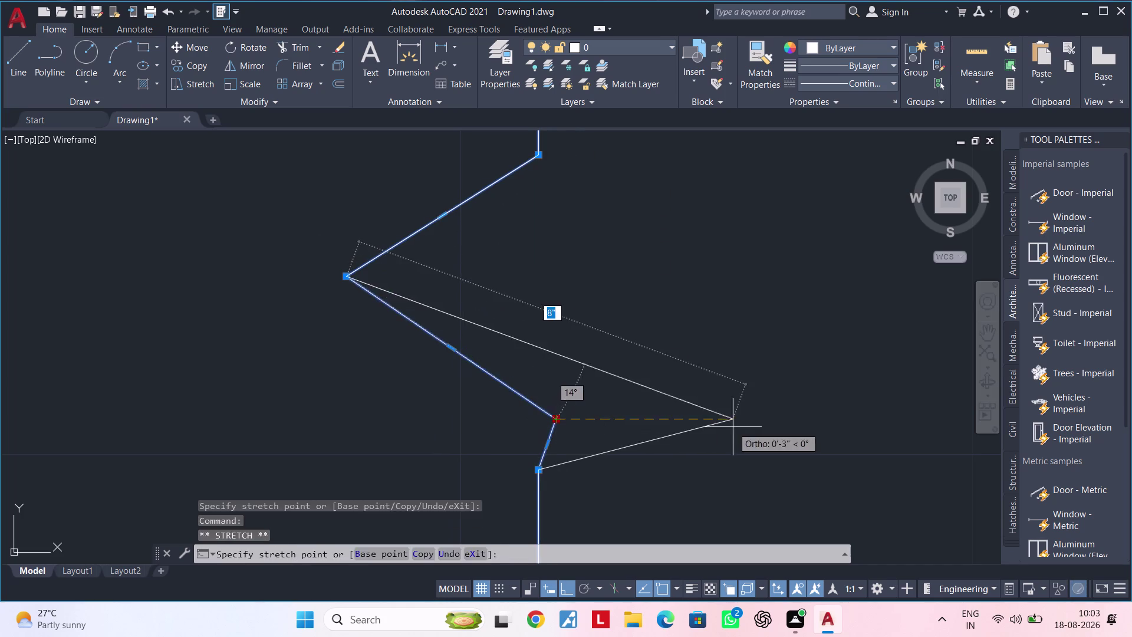
click(742, 427)
Widen the next zigzag by moving its upper point, left tip and right tip outward.
scroll(down, 3)
scroll(down, 3)
middle_drag(766, 382, 368, 262)
scroll(up, 3)
scroll(up, 3)
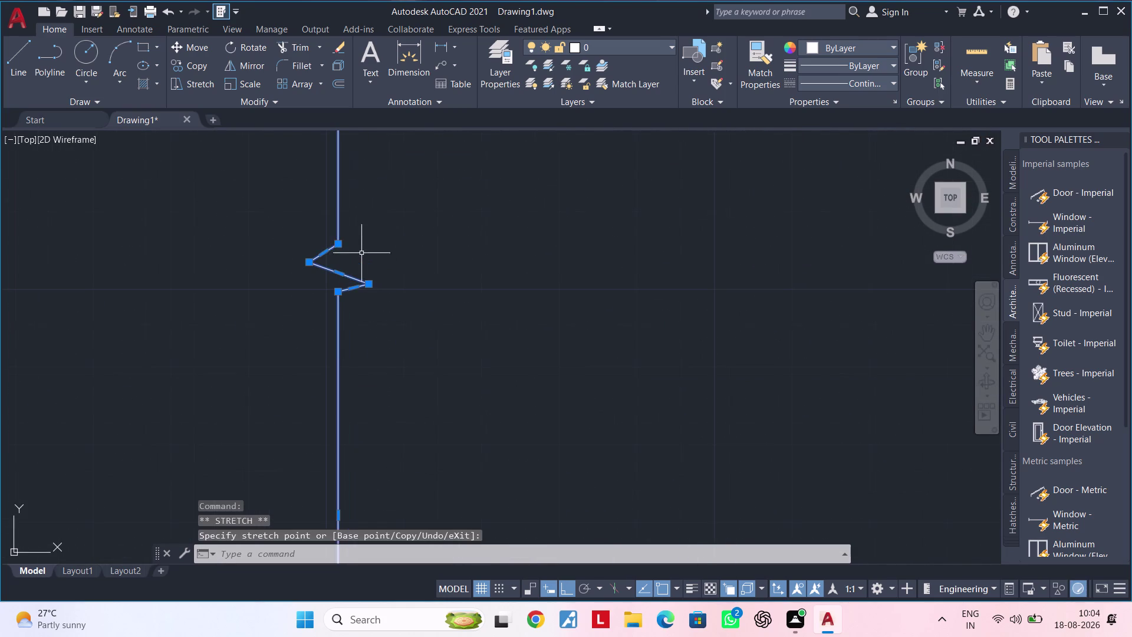
click(341, 244)
click(334, 148)
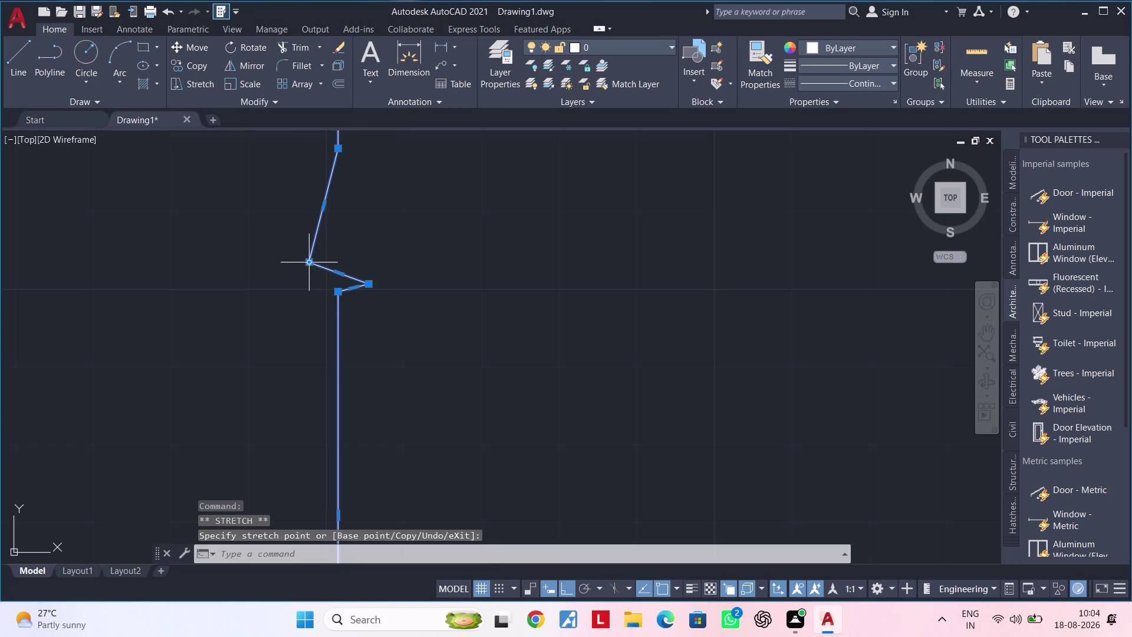
click(310, 265)
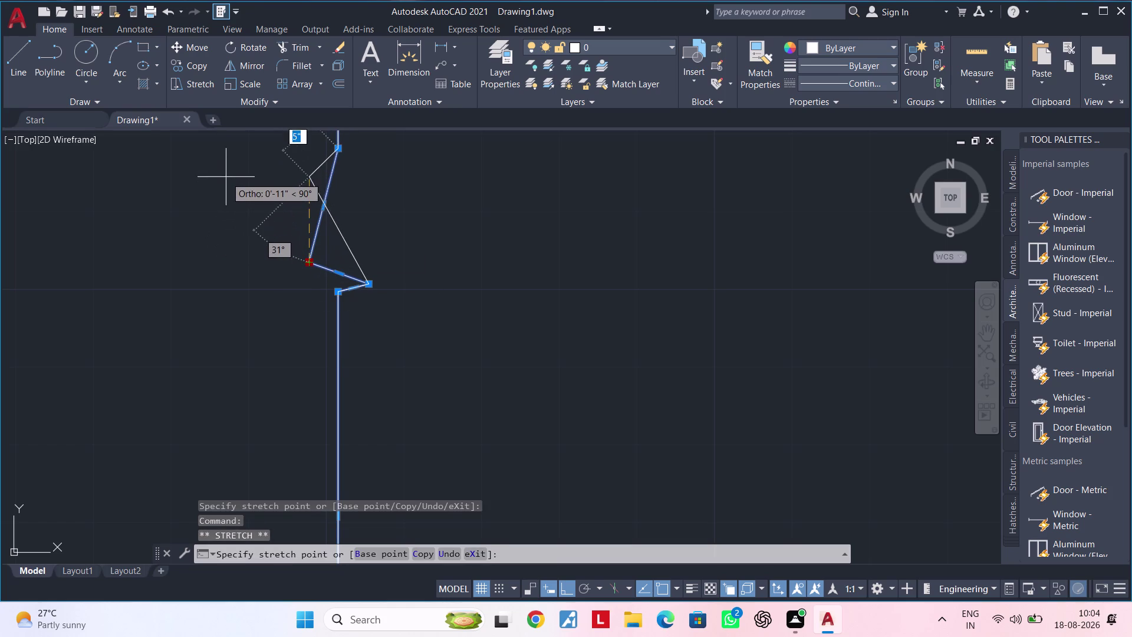
click(226, 177)
click(369, 285)
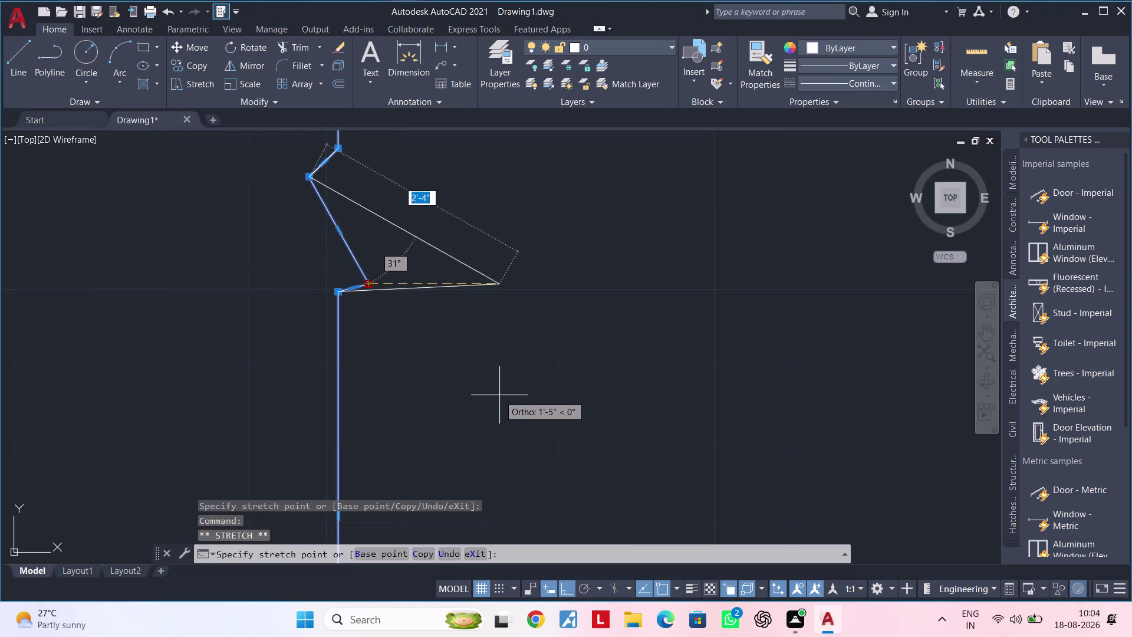
drag(502, 398, 507, 400)
drag(341, 294, 340, 300)
click(325, 363)
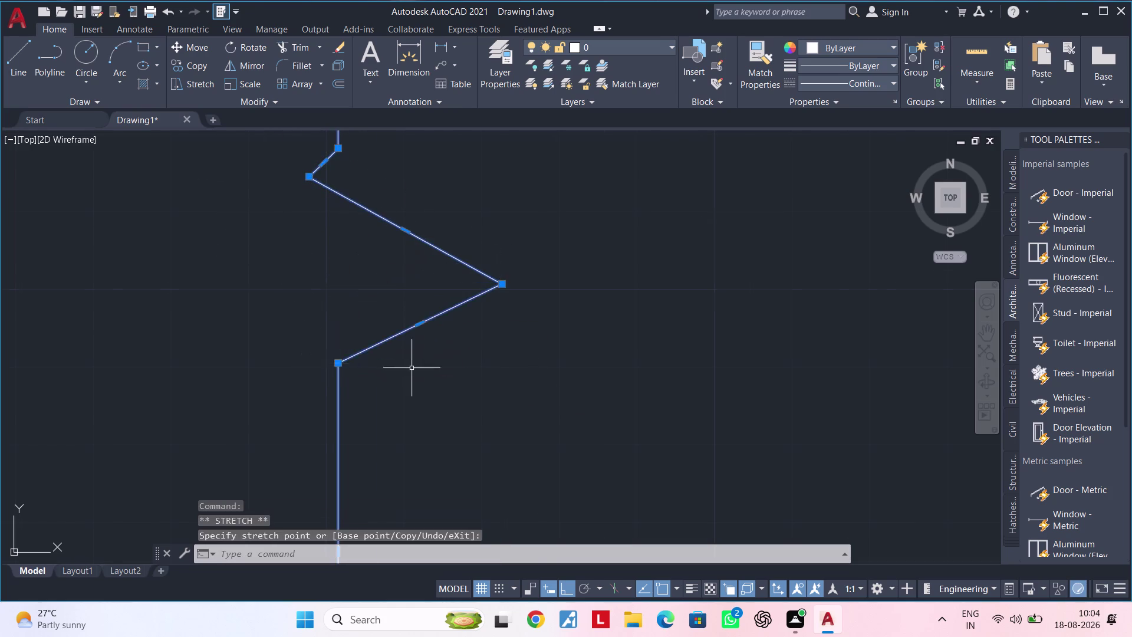
Reposition the third zigzag's upper corner, then pan out and clear the selection.
scroll(down, 3)
scroll(up, 3)
click(394, 310)
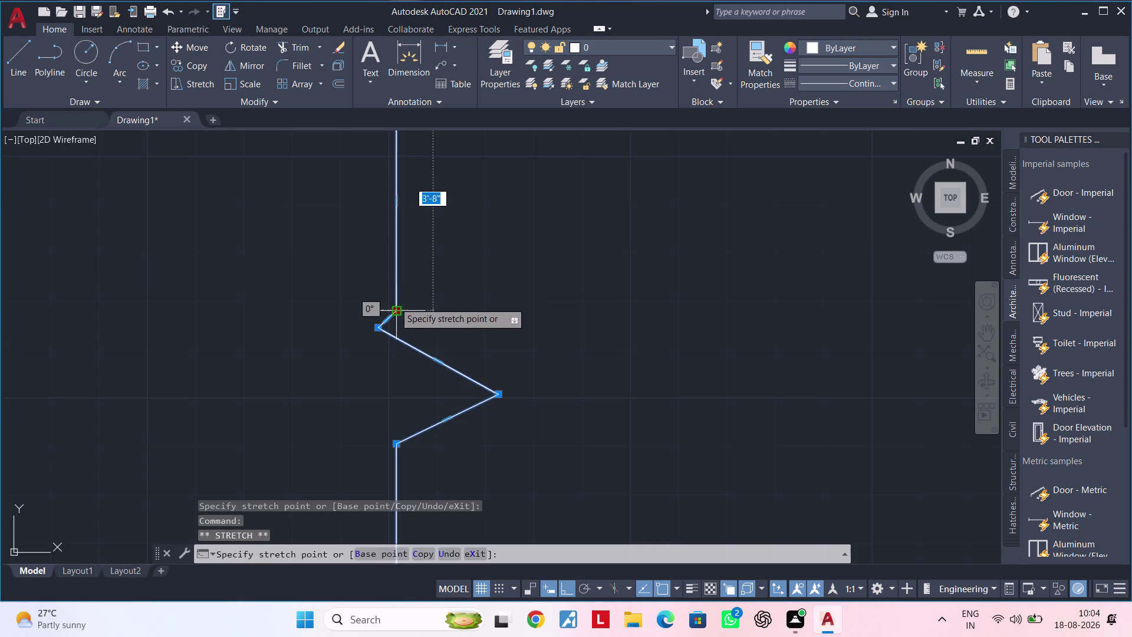
click(393, 242)
click(378, 328)
click(281, 280)
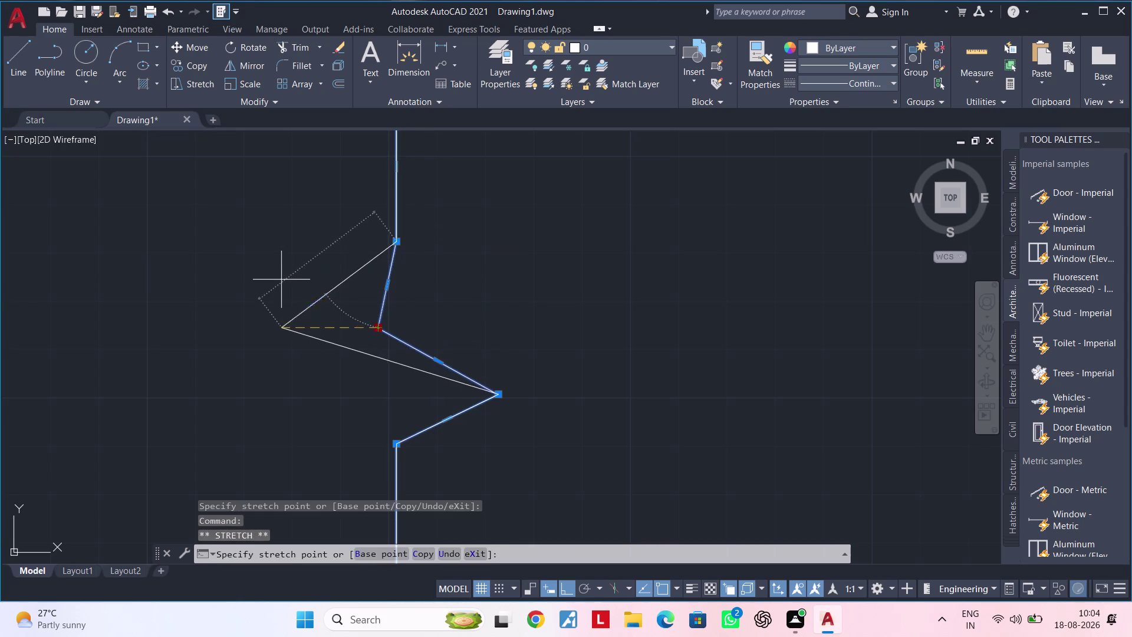
scroll(down, 3)
scroll(down, 3)
middle_drag(529, 420, 448, 431)
key(Escape)
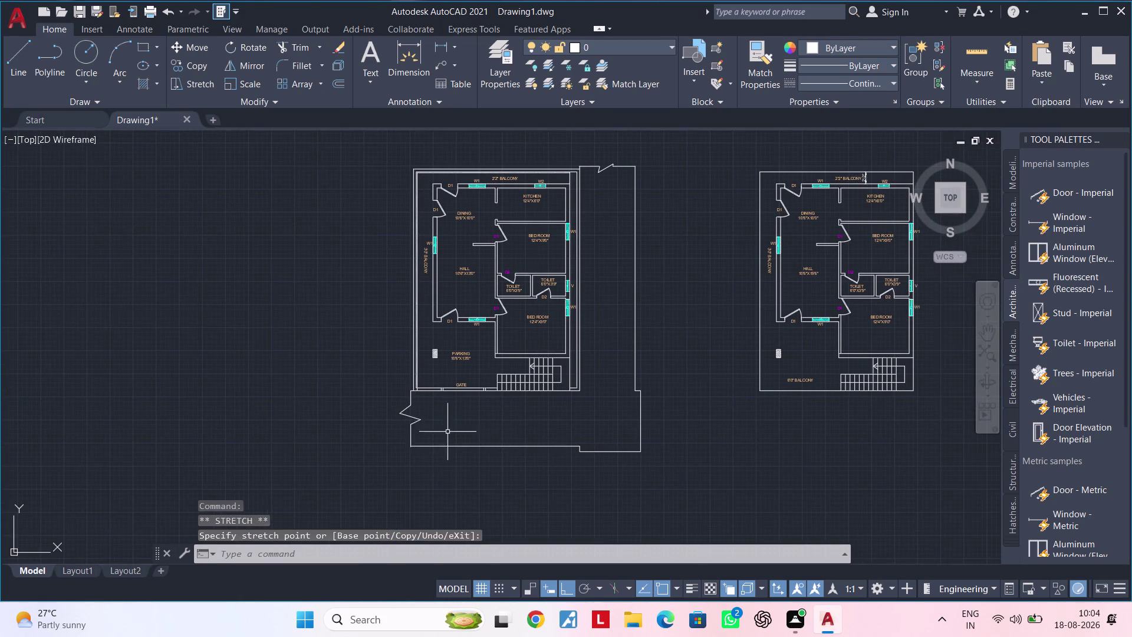
Place a BREAKLINE zigzag at the midpoint between two points on the boundary's right edge.
scroll(up, 3)
scroll(down, 3)
middle_drag(529, 425, 379, 424)
middle_drag(506, 439, 384, 417)
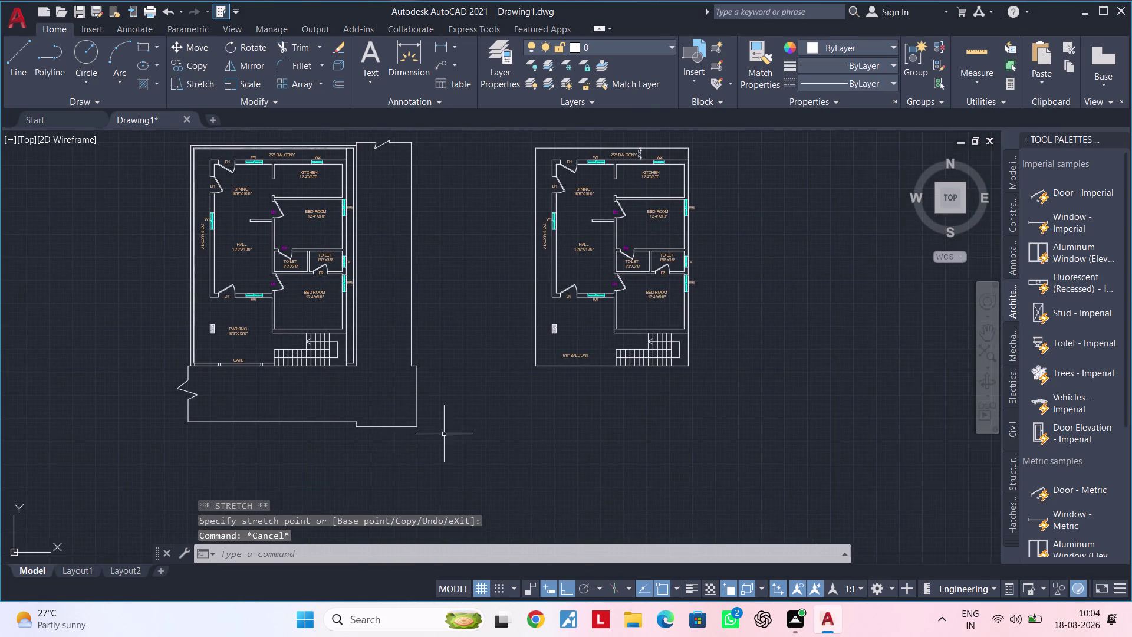
middle_drag(451, 437, 469, 408)
scroll(up, 3)
middle_drag(431, 365, 419, 392)
key(Escape)
key(Escape)
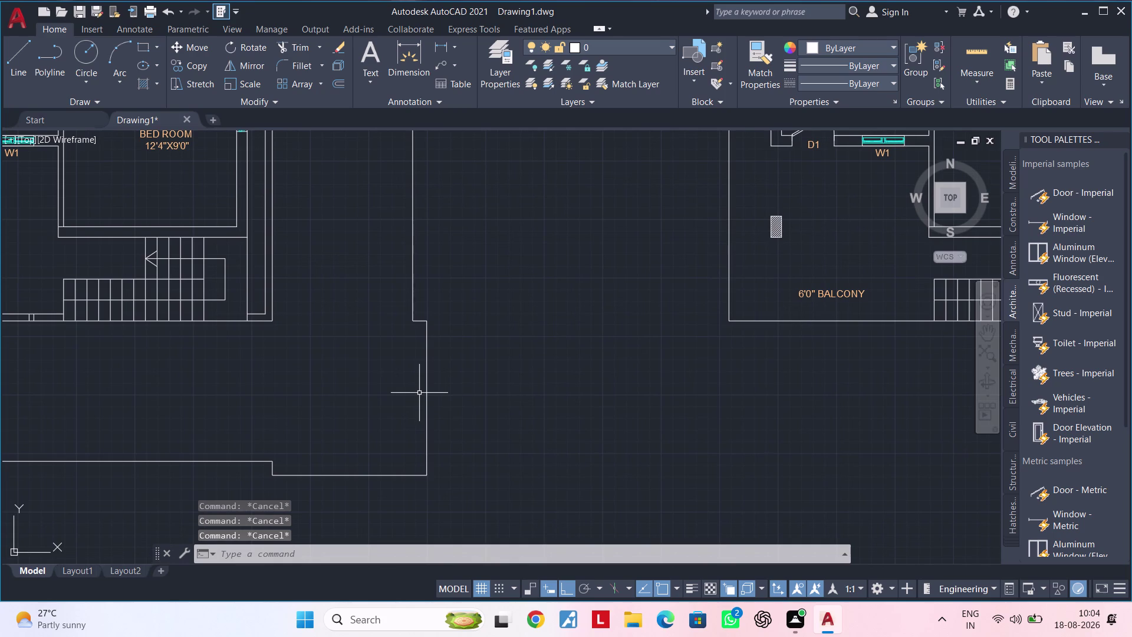
text(BRE)
click(478, 443)
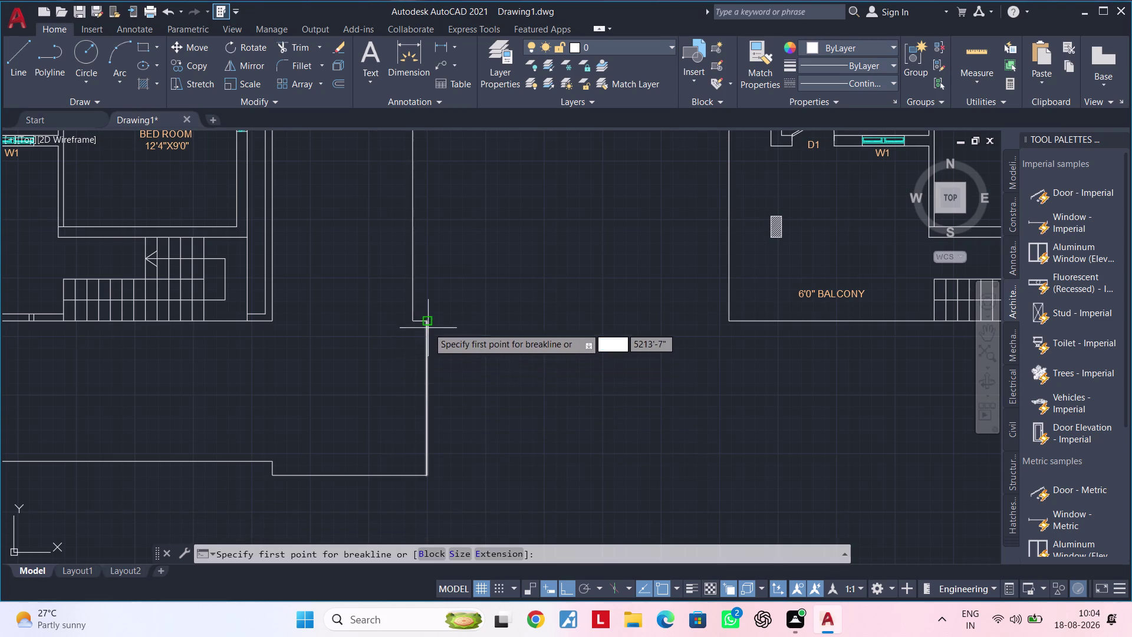
click(427, 323)
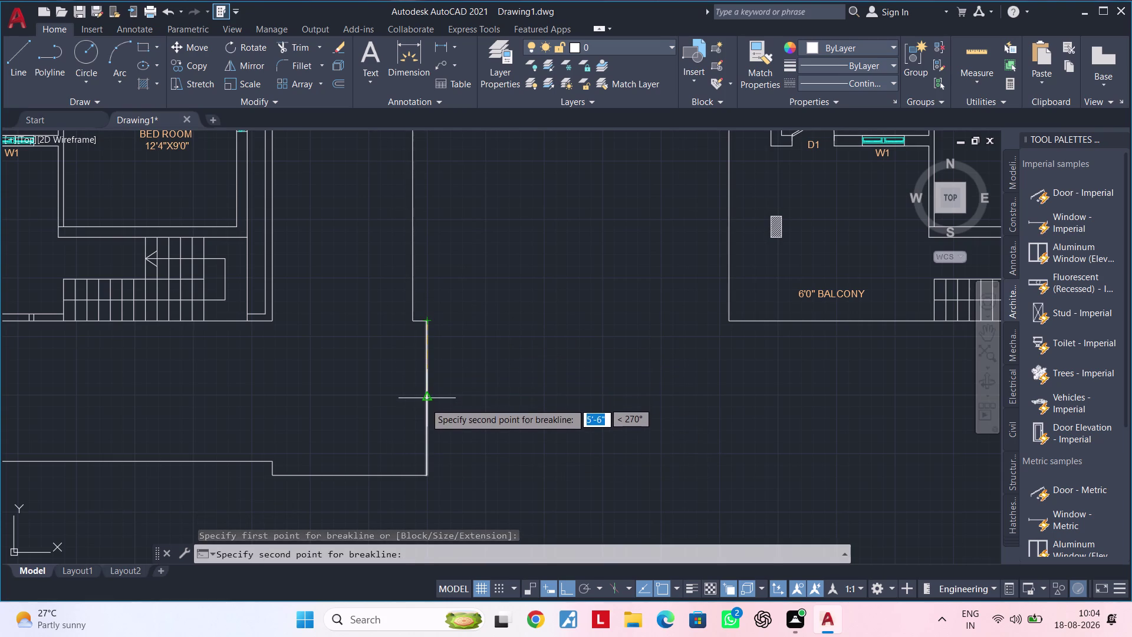
click(425, 400)
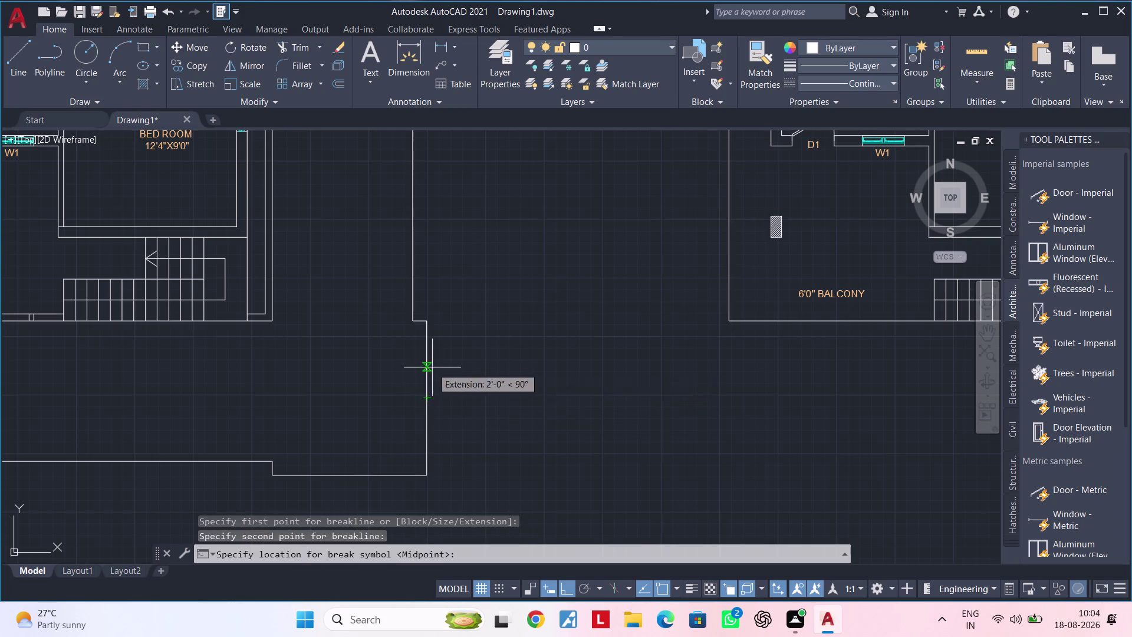
click(428, 360)
Zoom in on the new break symbol and select the leftover object beside it.
scroll(up, 3)
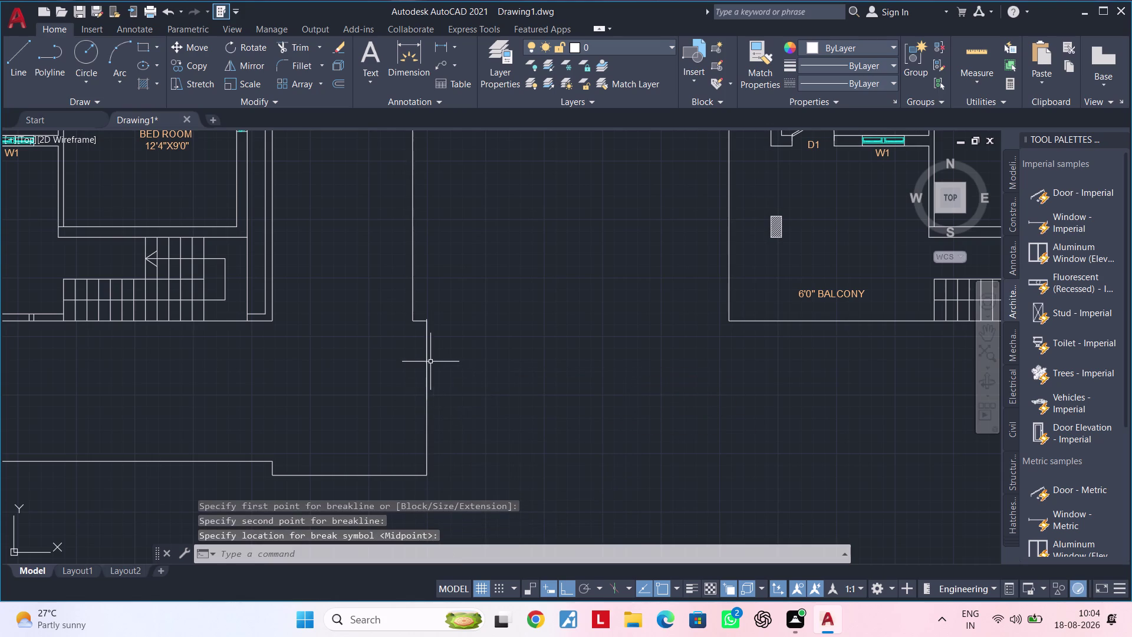
scroll(up, 3)
middle_drag(428, 392, 450, 370)
scroll(up, 3)
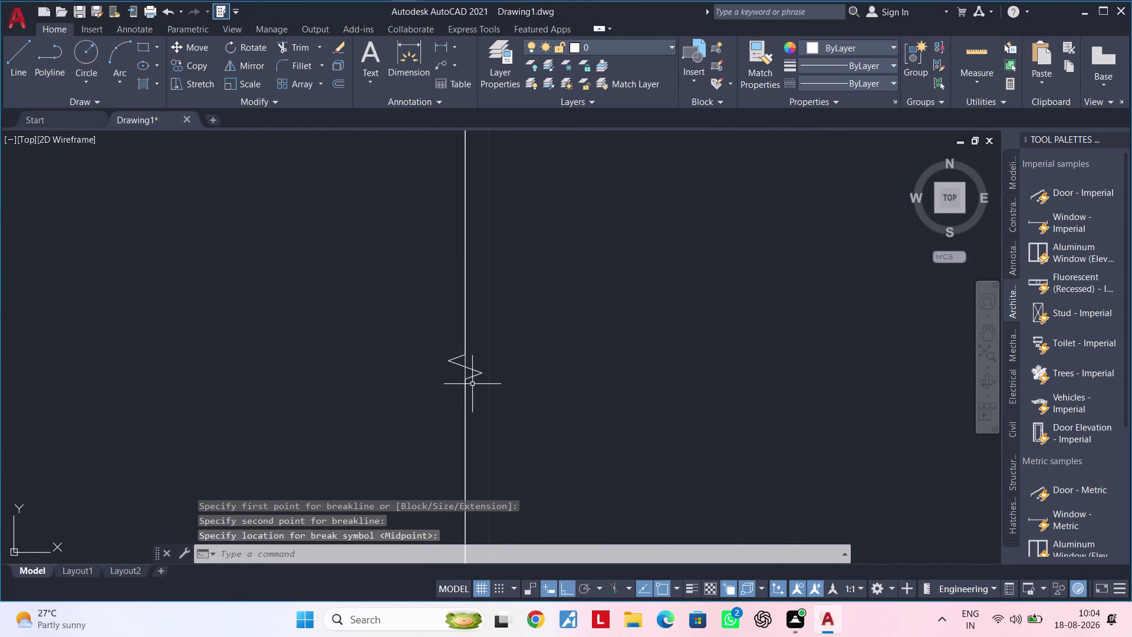
scroll(up, 3)
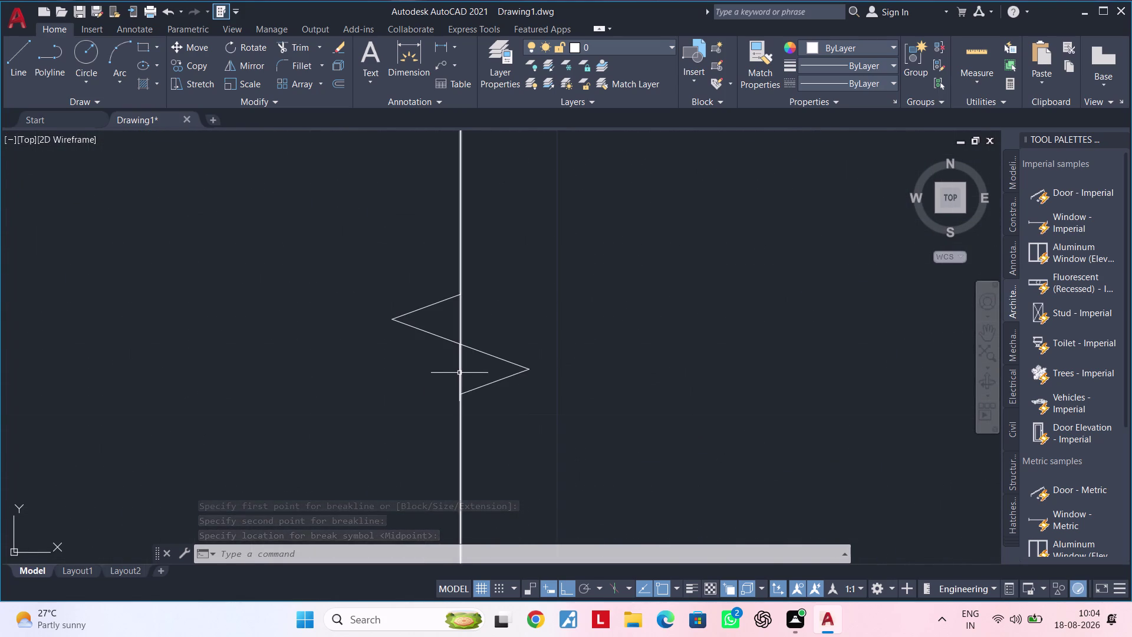
click(459, 372)
Delete the leftover object and stretch the new break symbol's right and left tips outward.
key(Delete)
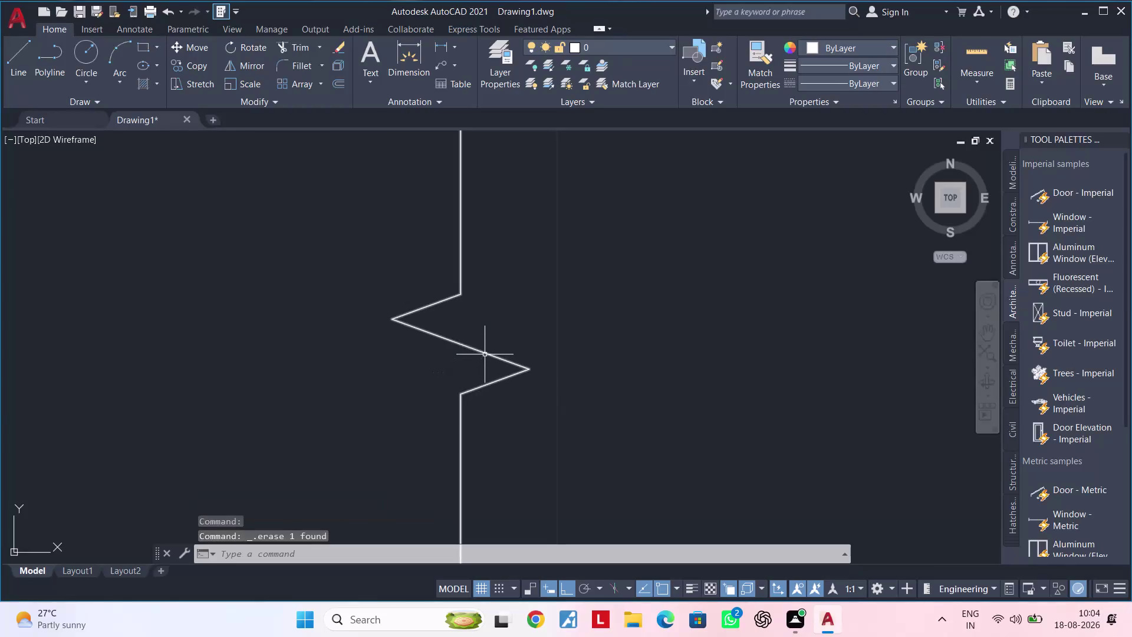
click(484, 355)
click(527, 367)
click(850, 373)
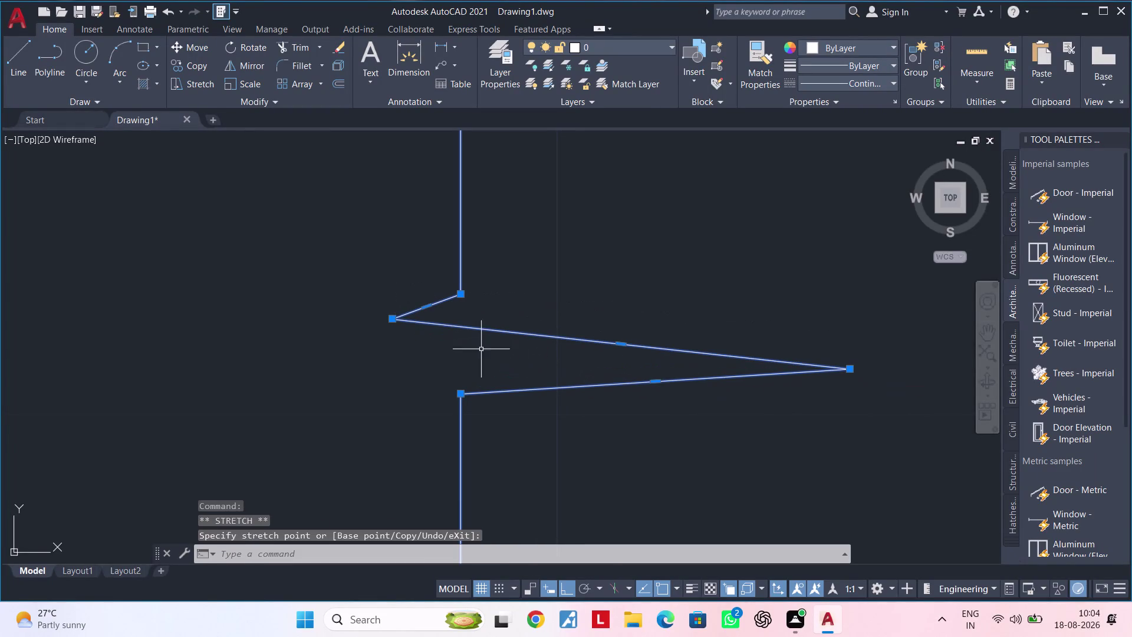
click(393, 317)
click(193, 294)
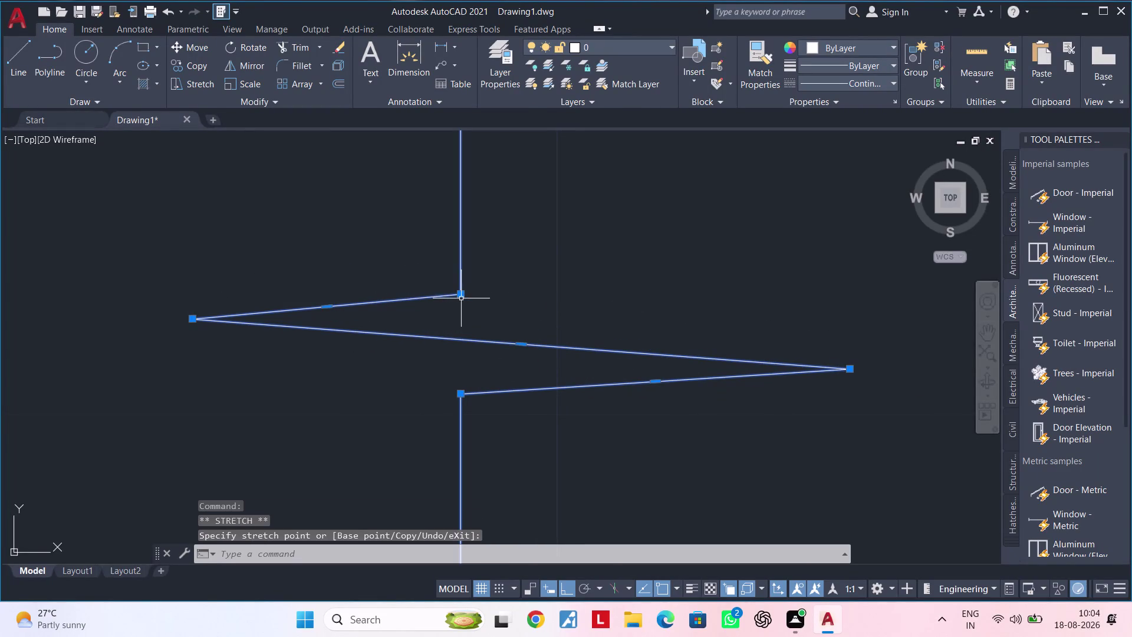
Reposition the zigzag's inner point and lower corner grips.
click(462, 295)
click(464, 206)
scroll(down, 3)
middle_drag(497, 317, 533, 245)
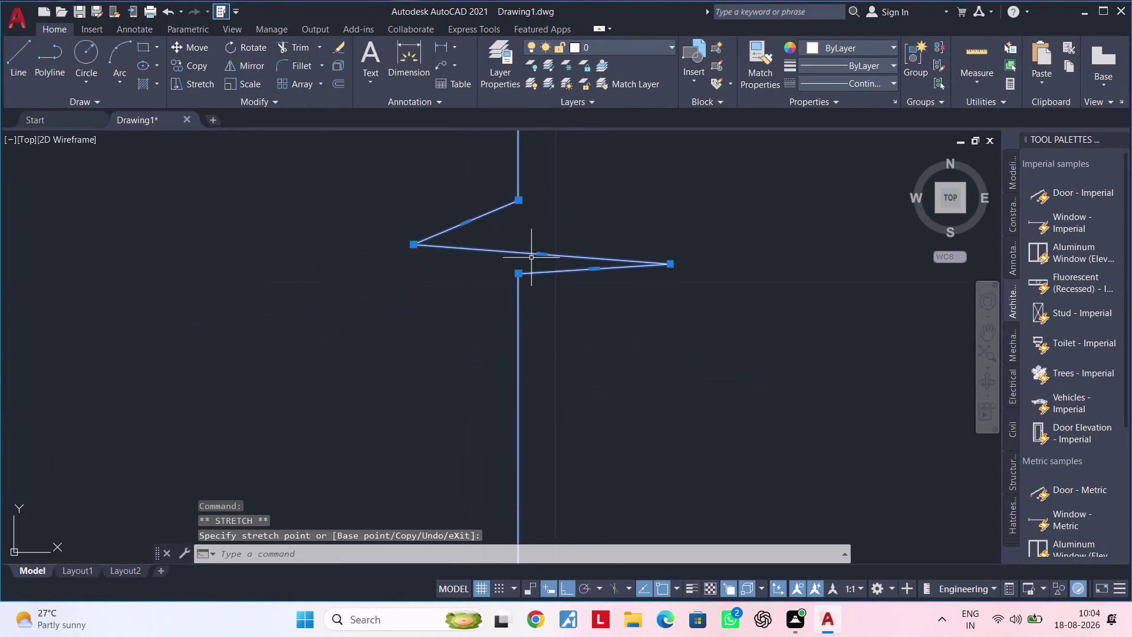
scroll(up, 3)
click(499, 288)
click(489, 419)
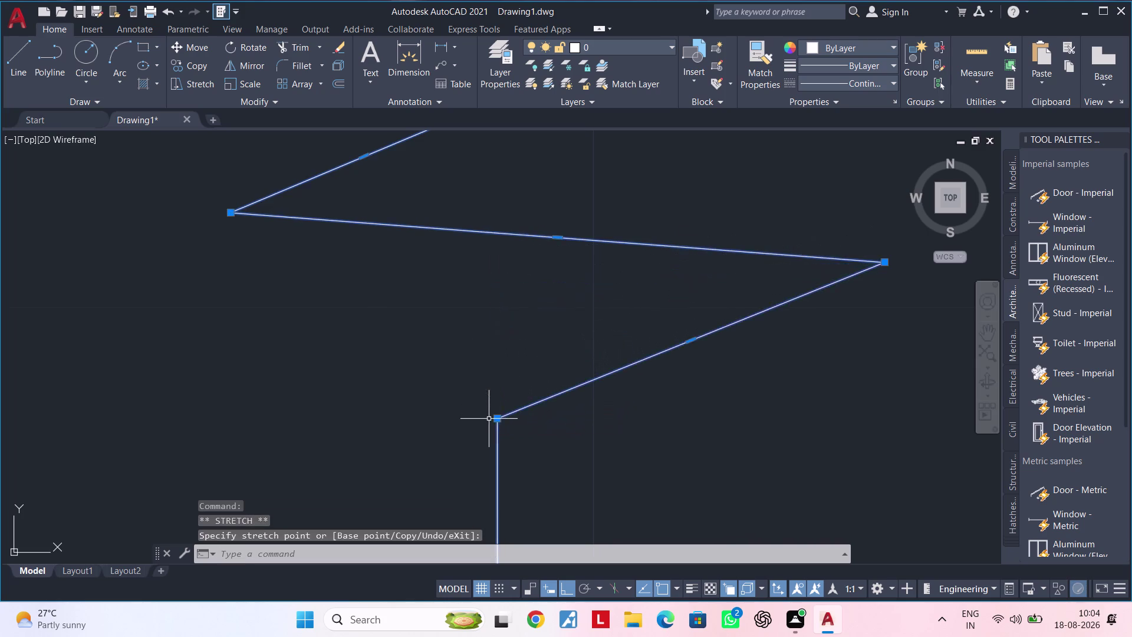
scroll(down, 3)
scroll(down, 3)
middle_drag(635, 410, 581, 335)
scroll(up, 3)
scroll(down, 3)
scroll(up, 3)
click(587, 379)
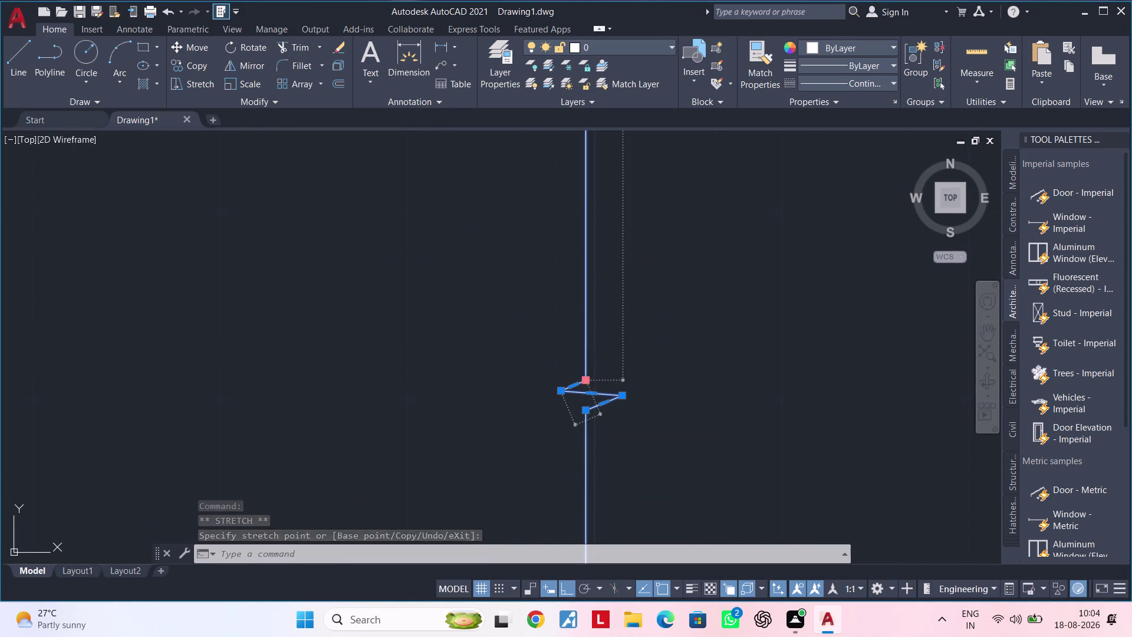
Readjust the upper corner and both tips to finish the compact zigzag shape.
click(584, 257)
click(561, 392)
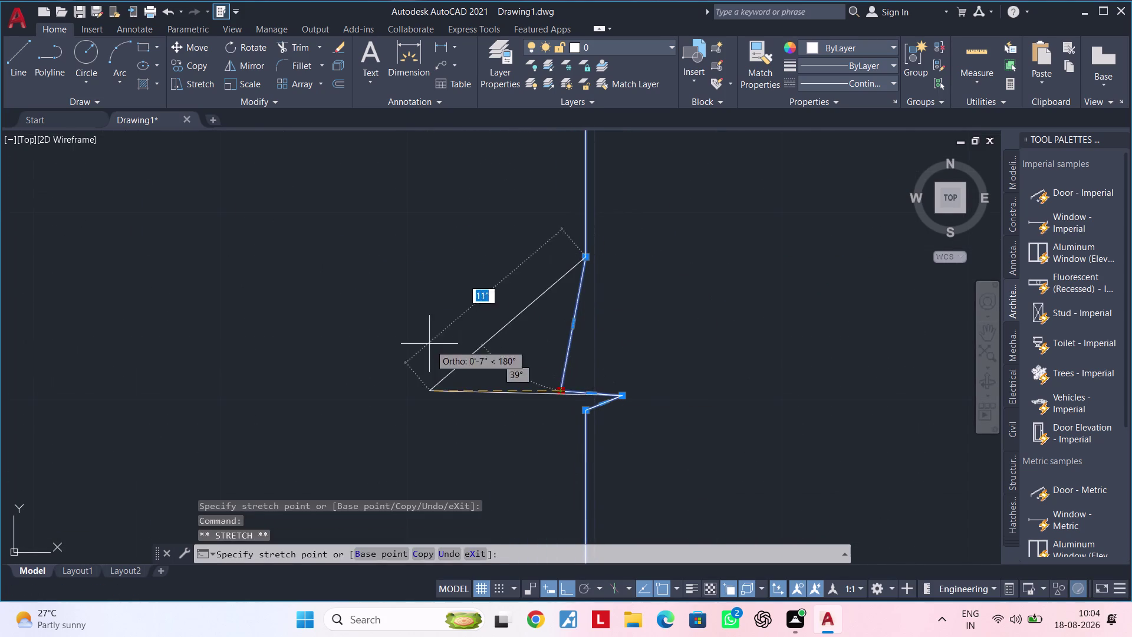
click(415, 333)
click(626, 397)
click(775, 414)
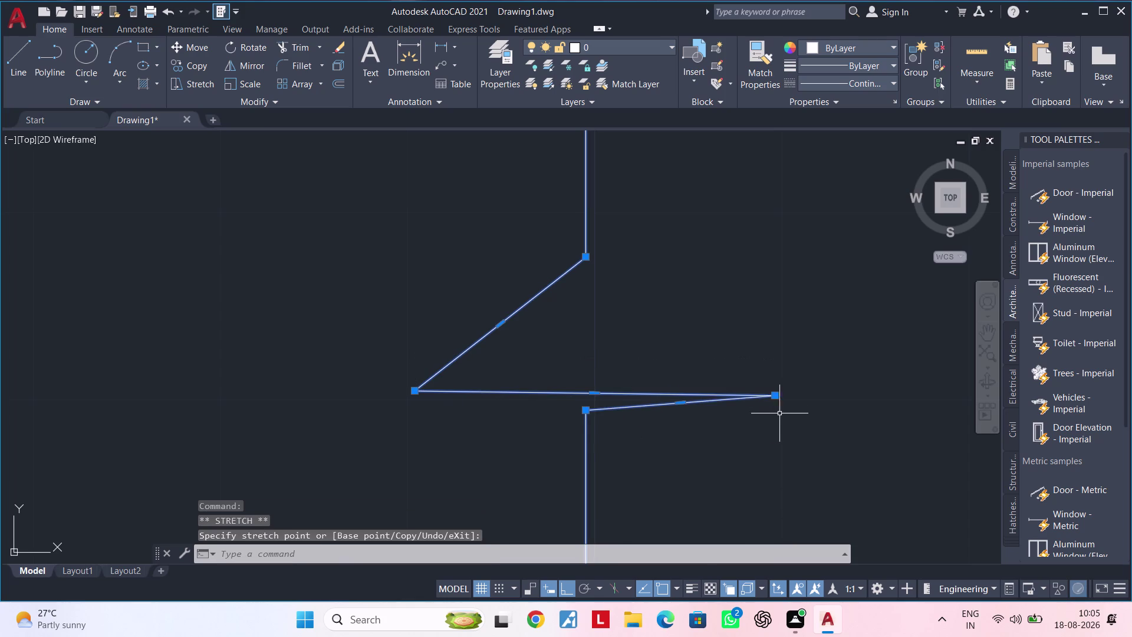
click(589, 409)
click(607, 515)
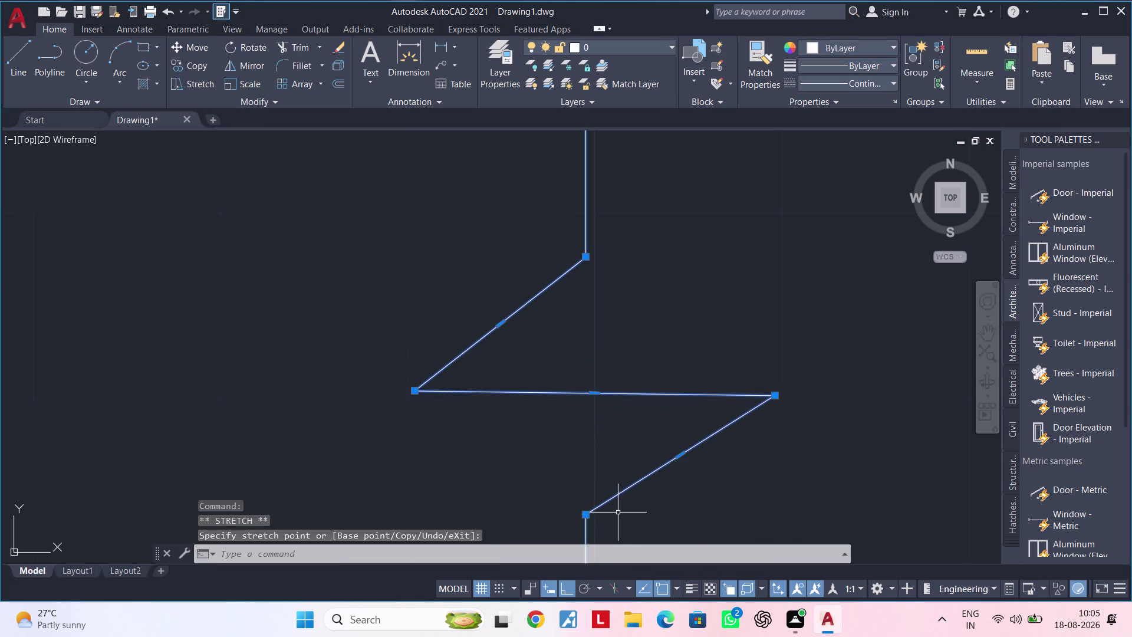
scroll(down, 3)
middle_drag(651, 500, 650, 332)
key(Escape)
key(Escape)
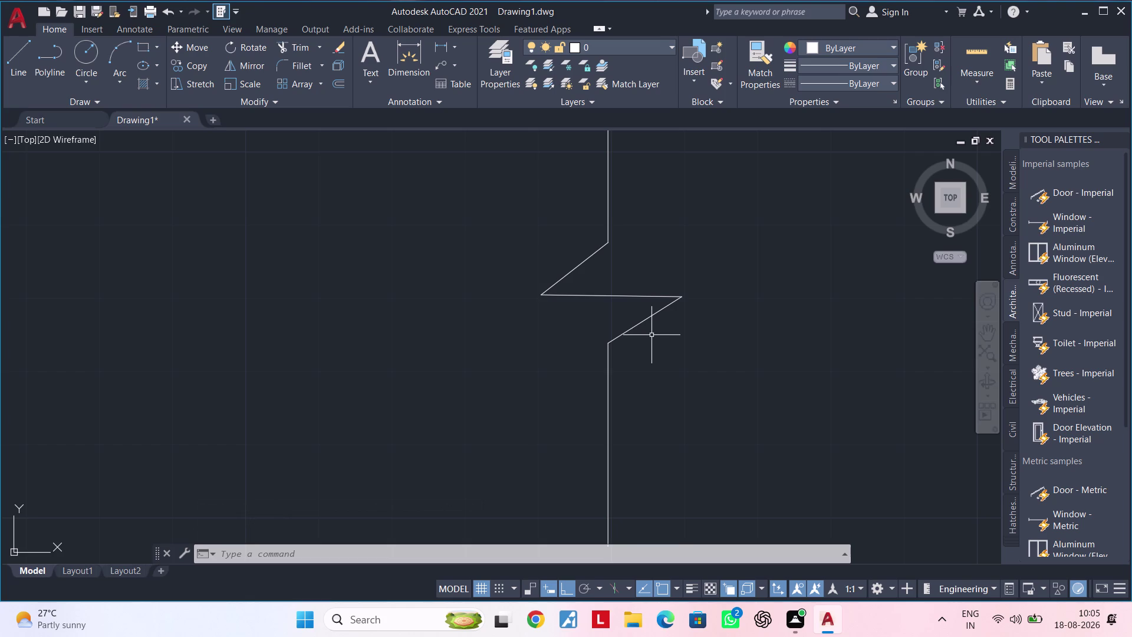
scroll(down, 3)
middle_drag(735, 381, 747, 366)
scroll(up, 3)
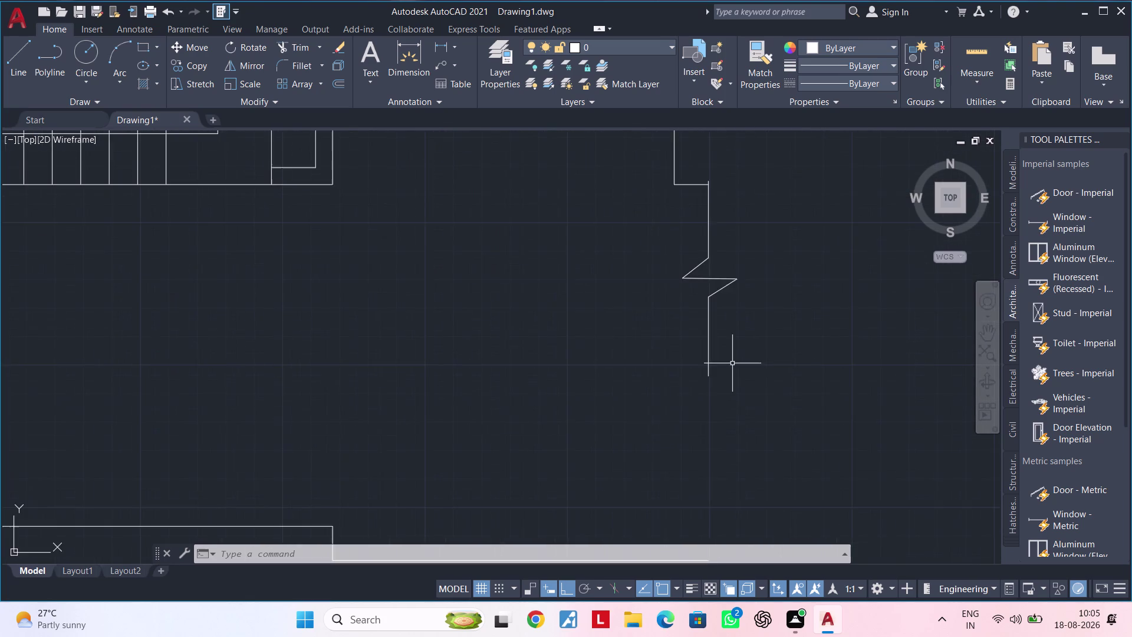
middle_drag(730, 369, 827, 294)
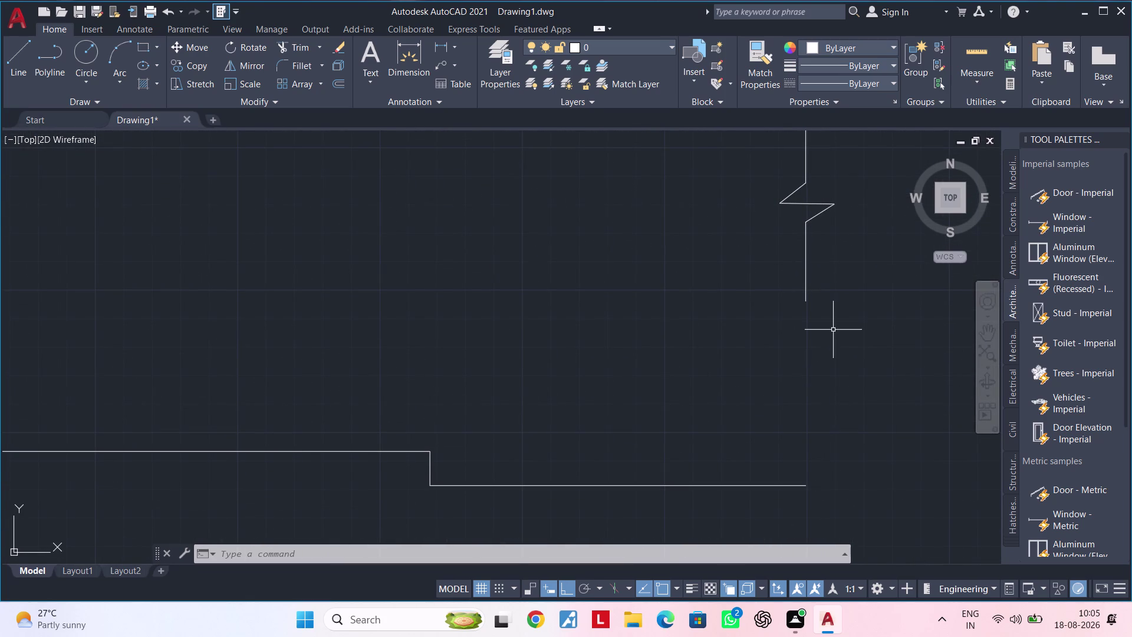